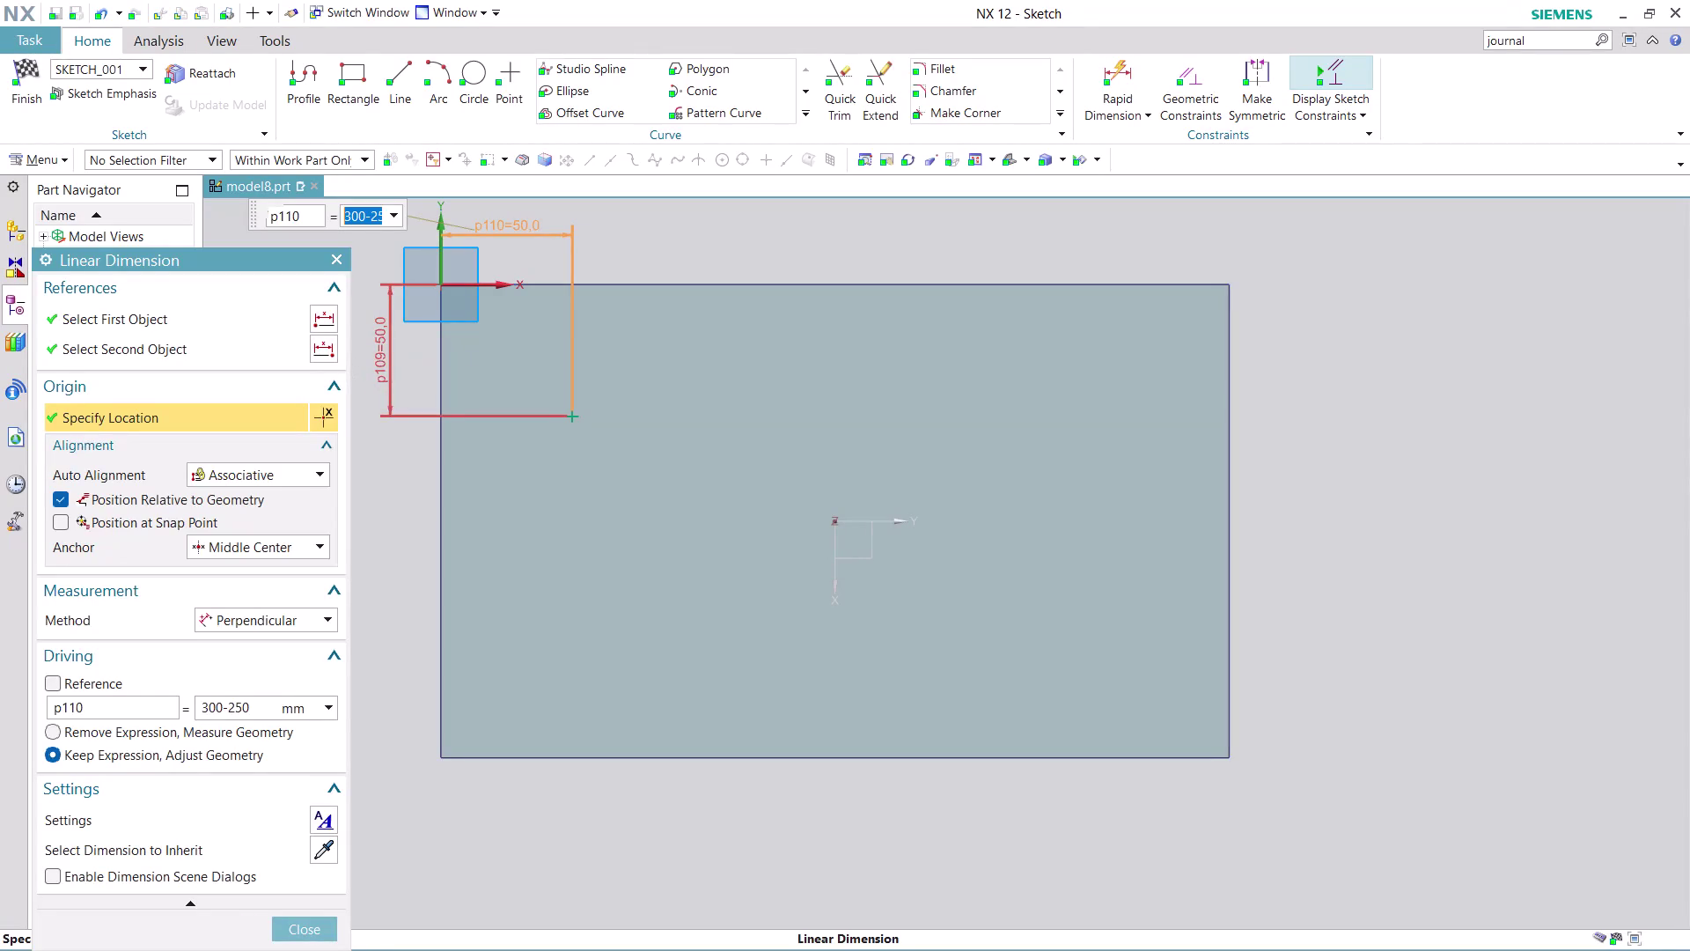
Set the hole point's vertical position dimension to 30 mm.
double_click(378, 348)
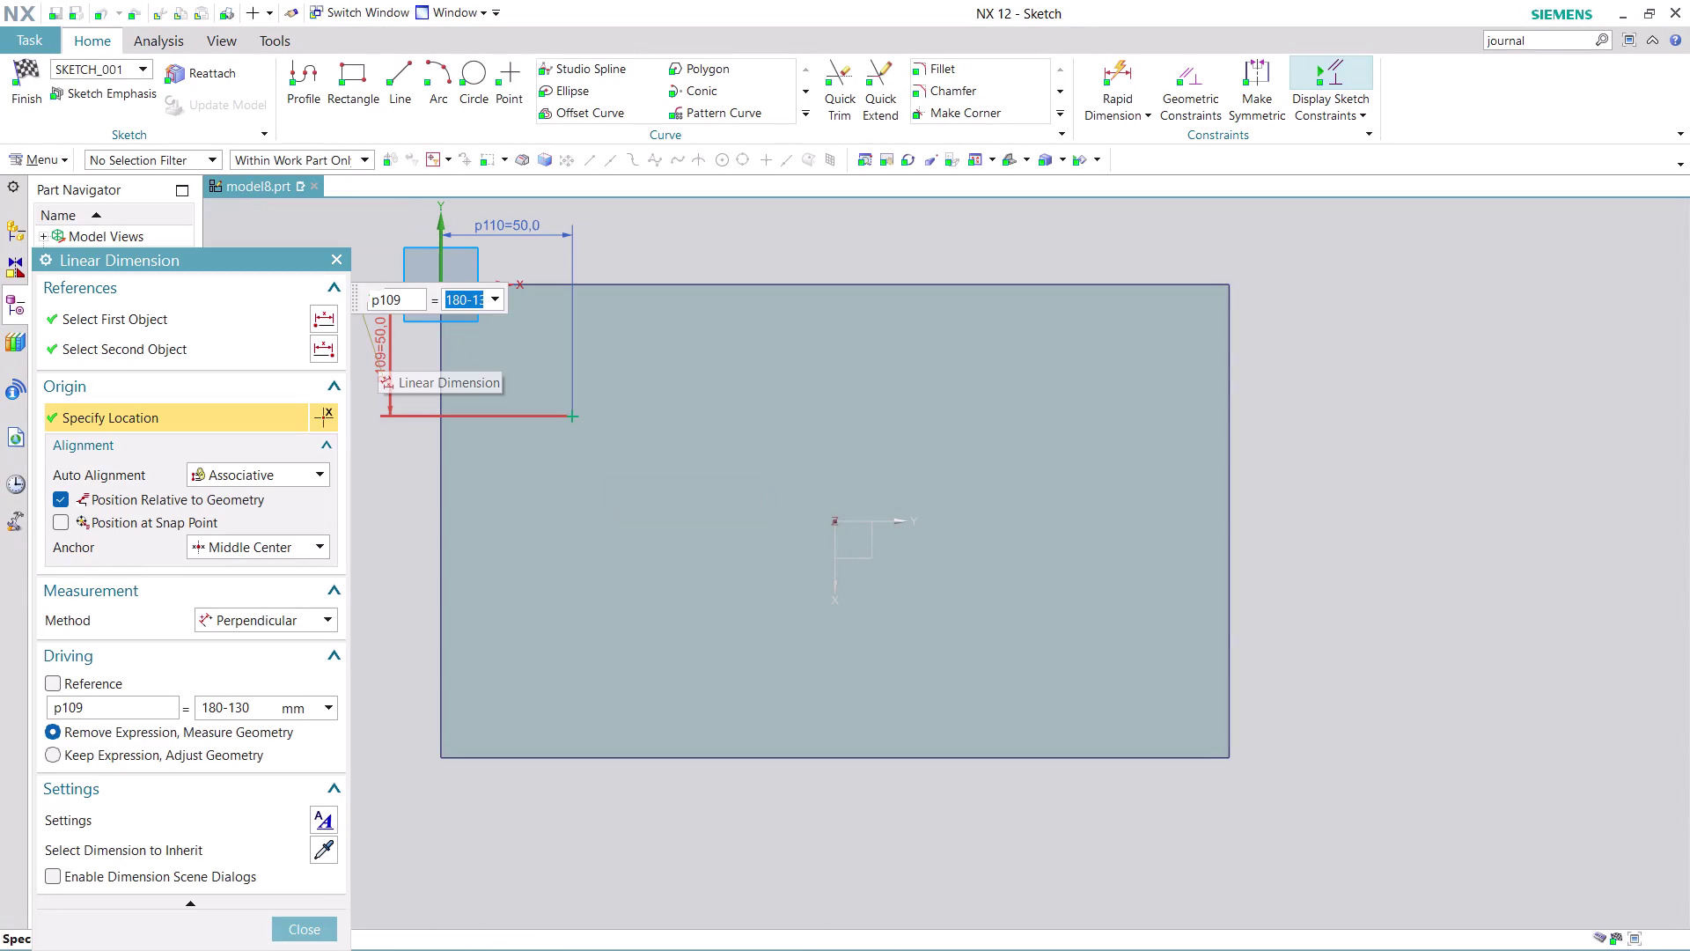
text(30)
key(Return)
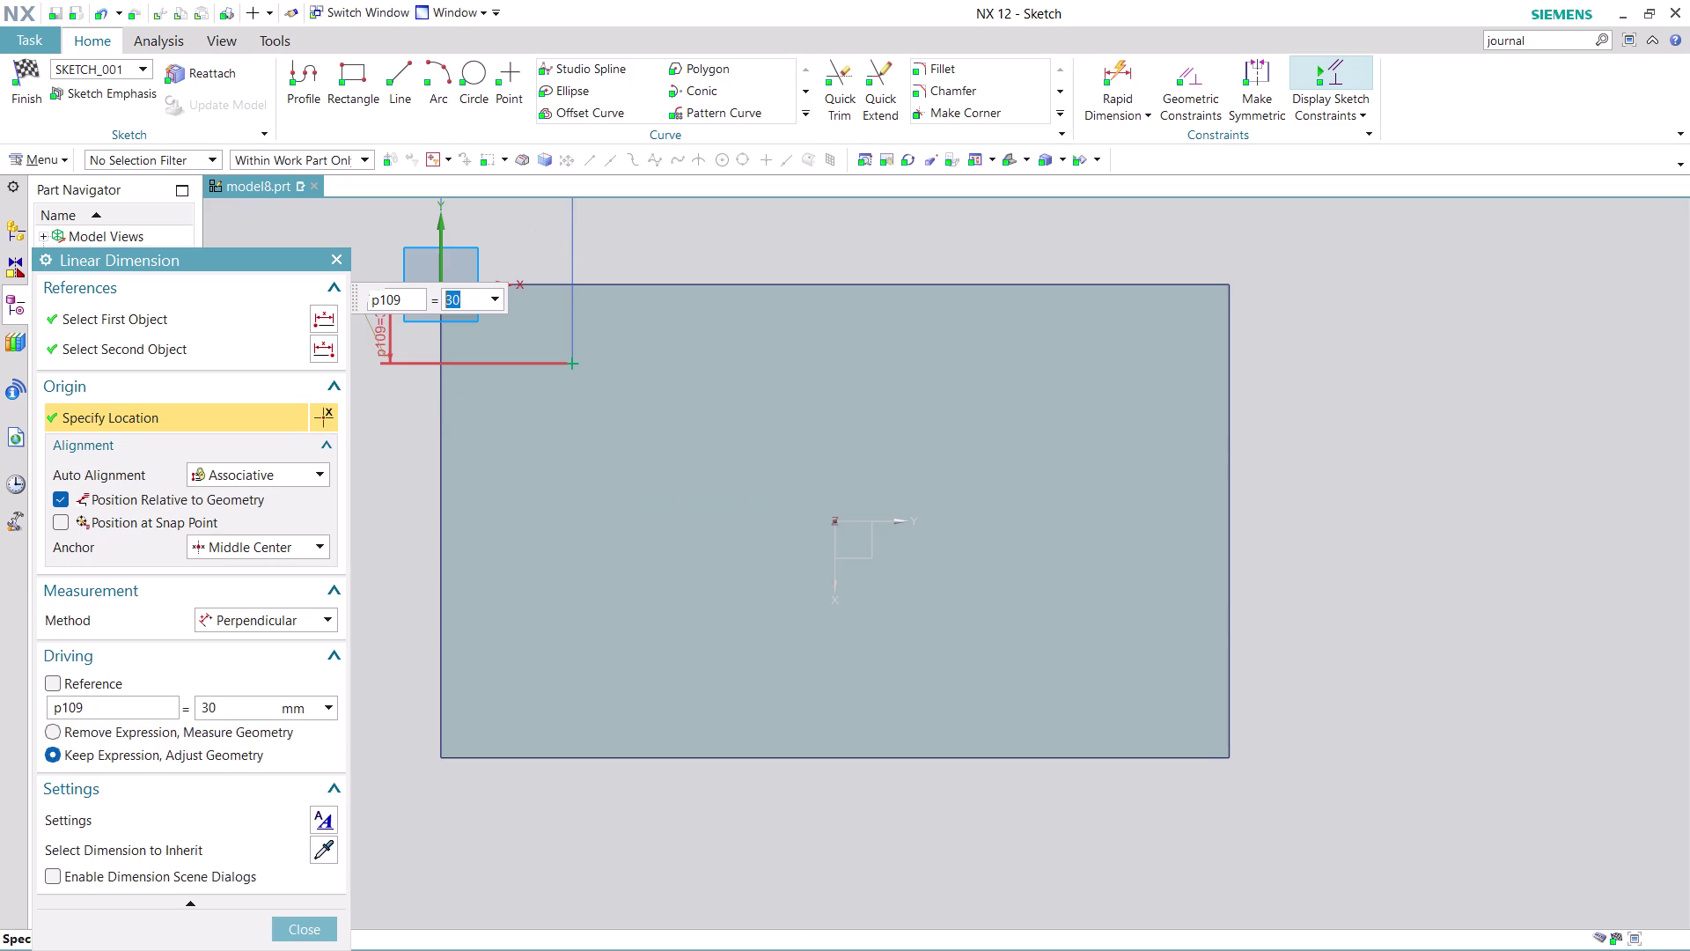
scroll(up, 3)
scroll(down, 3)
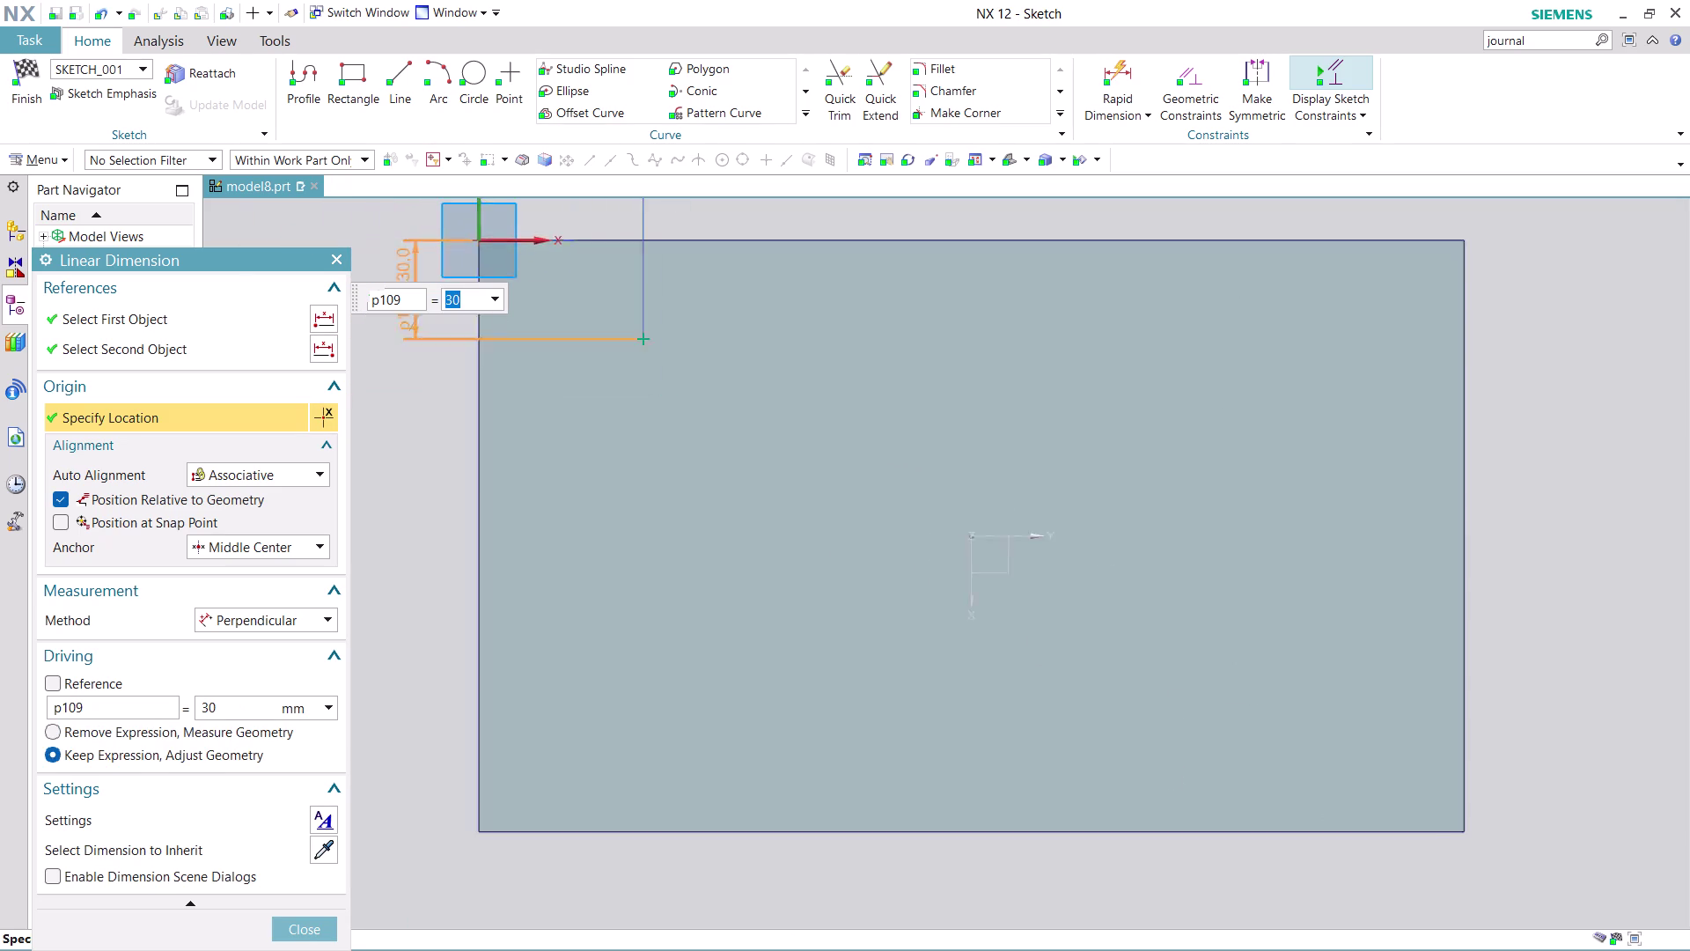
scroll(down, 3)
scroll(down, 3)
scroll(up, 3)
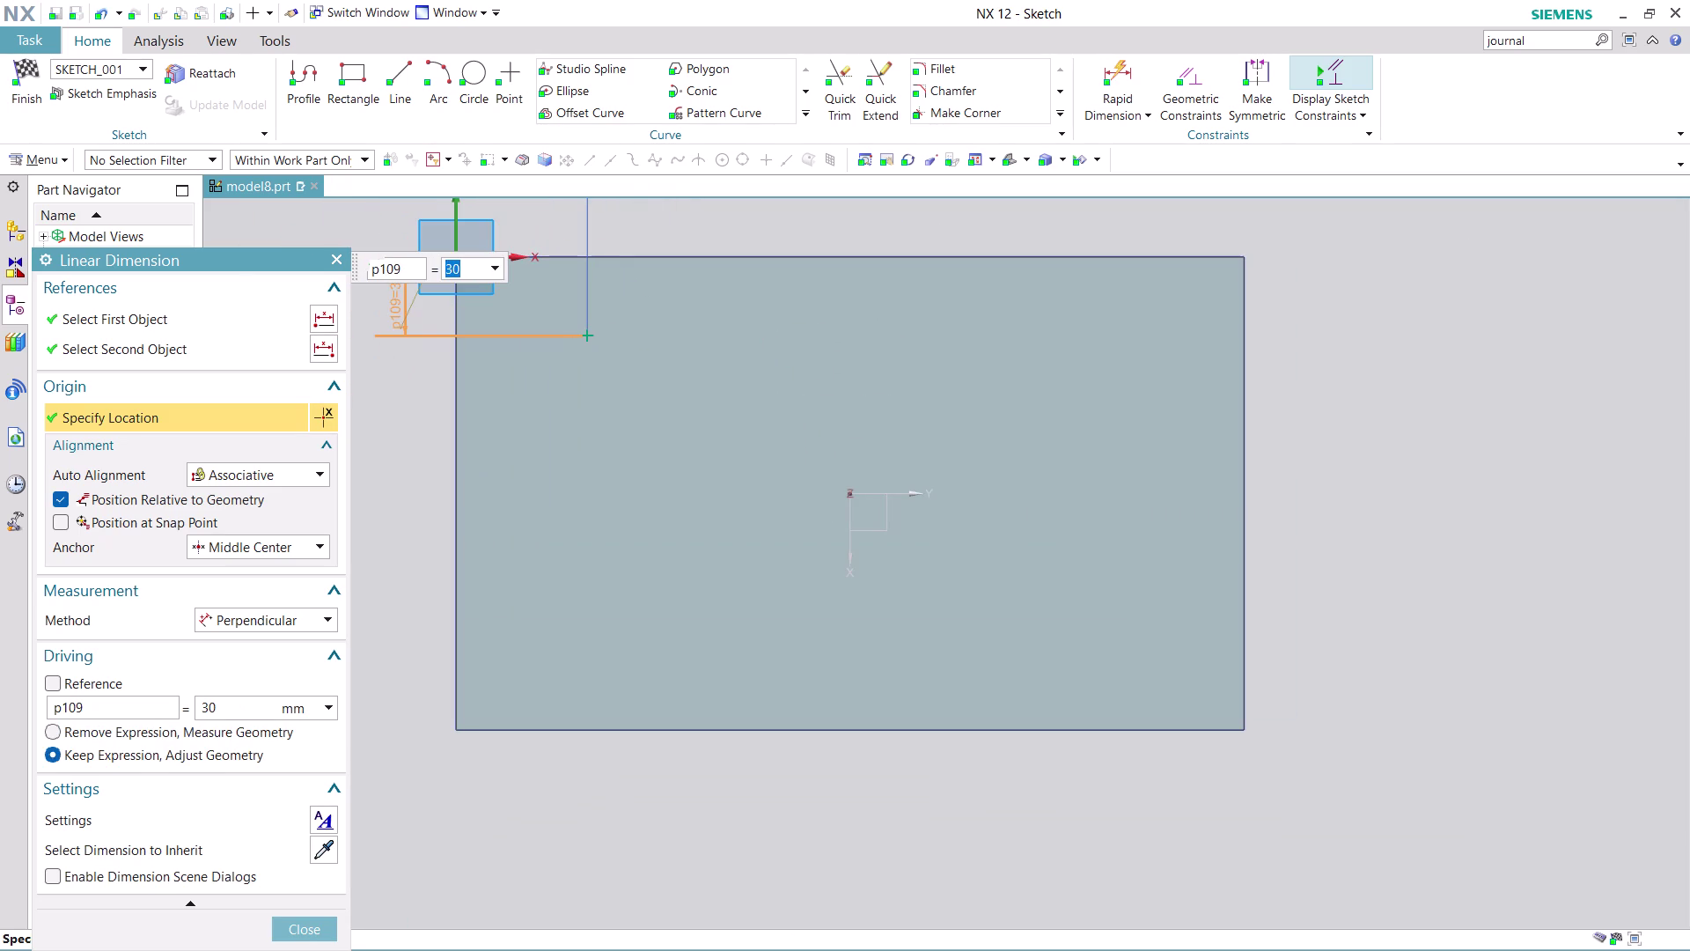
scroll(down, 3)
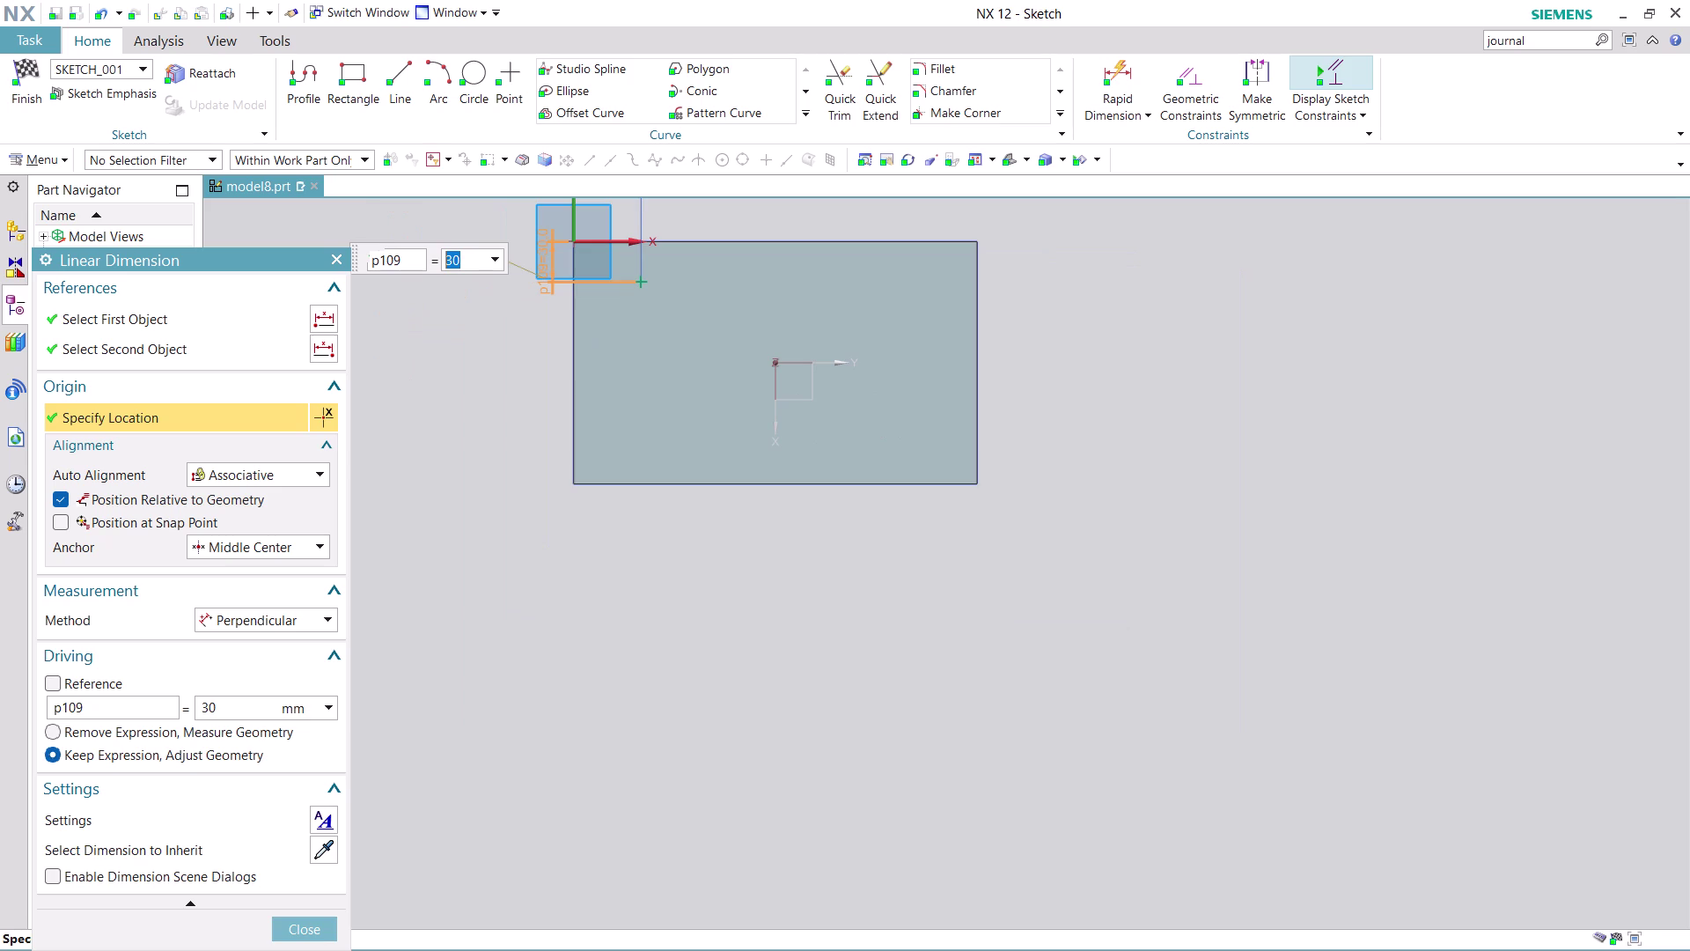
middle_drag(693, 230, 669, 396)
scroll(up, 3)
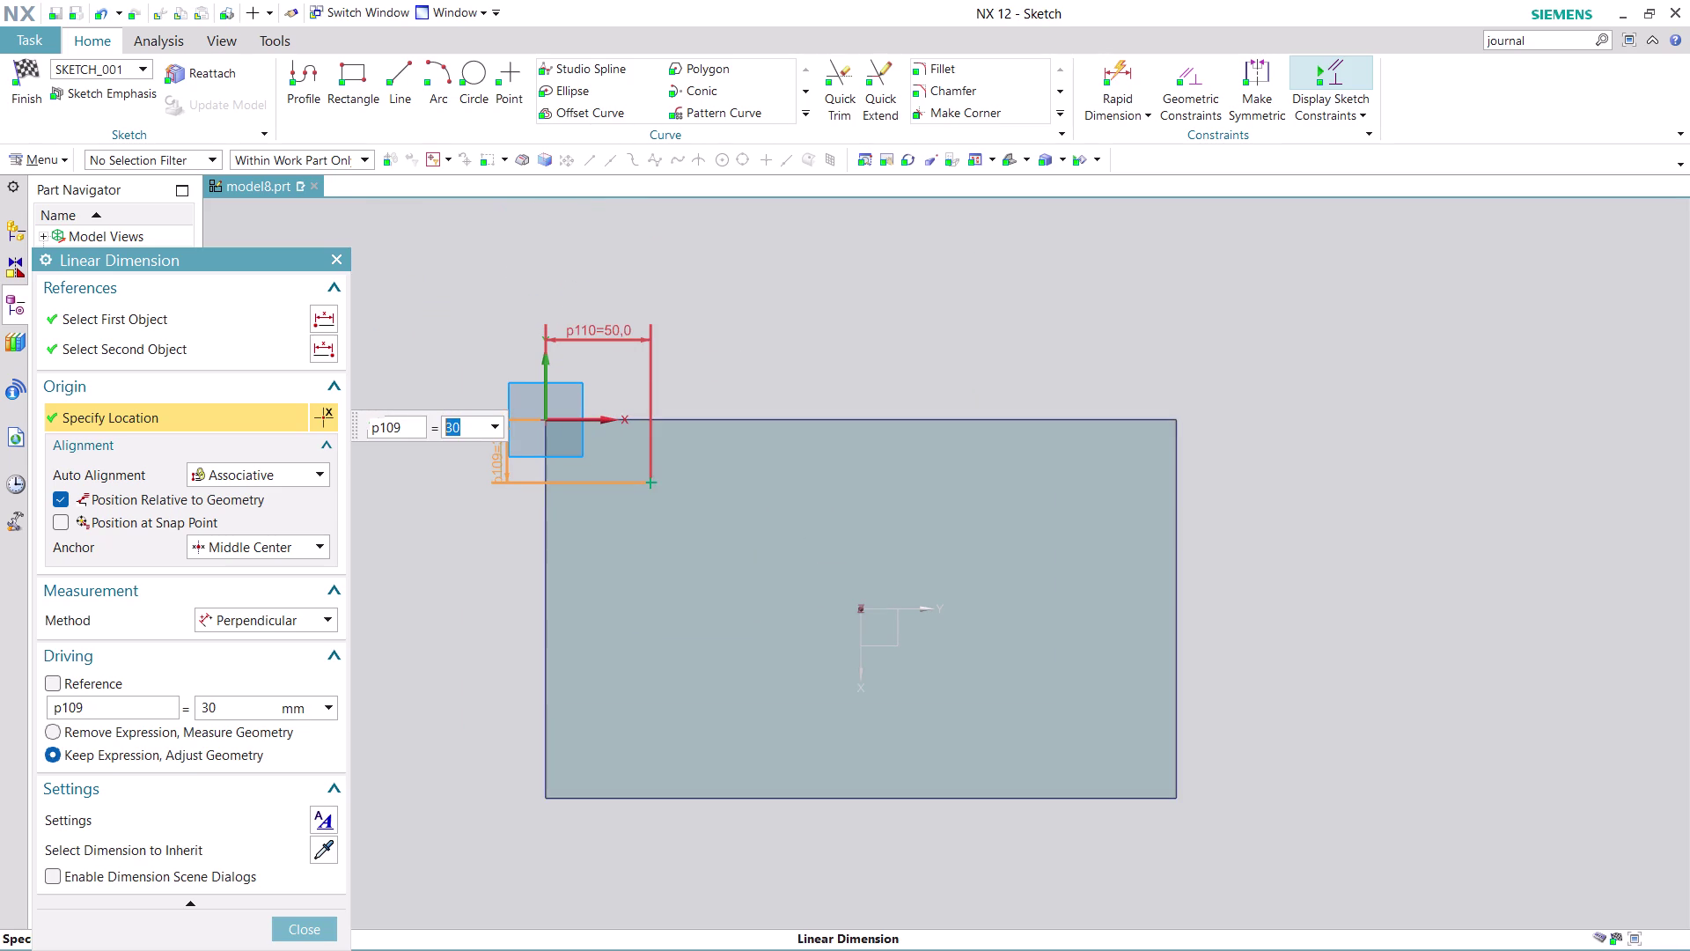
Set the horizontal position dimension to 30 mm and finish the sketch.
double_click(616, 329)
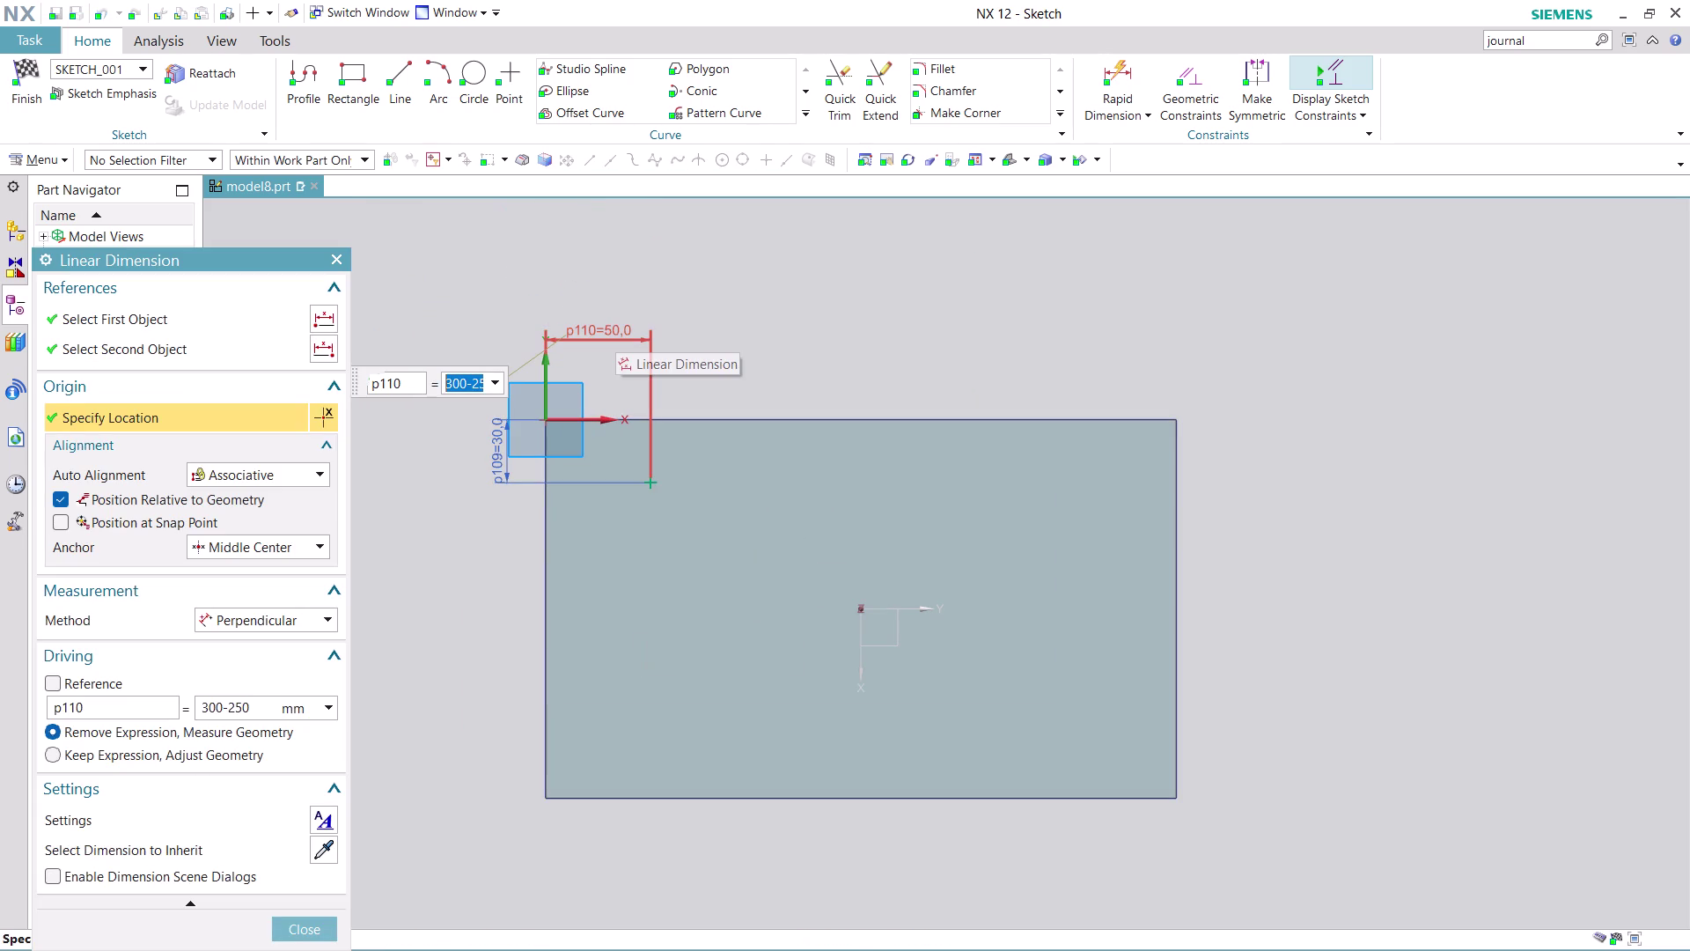
text(30)
key(Return)
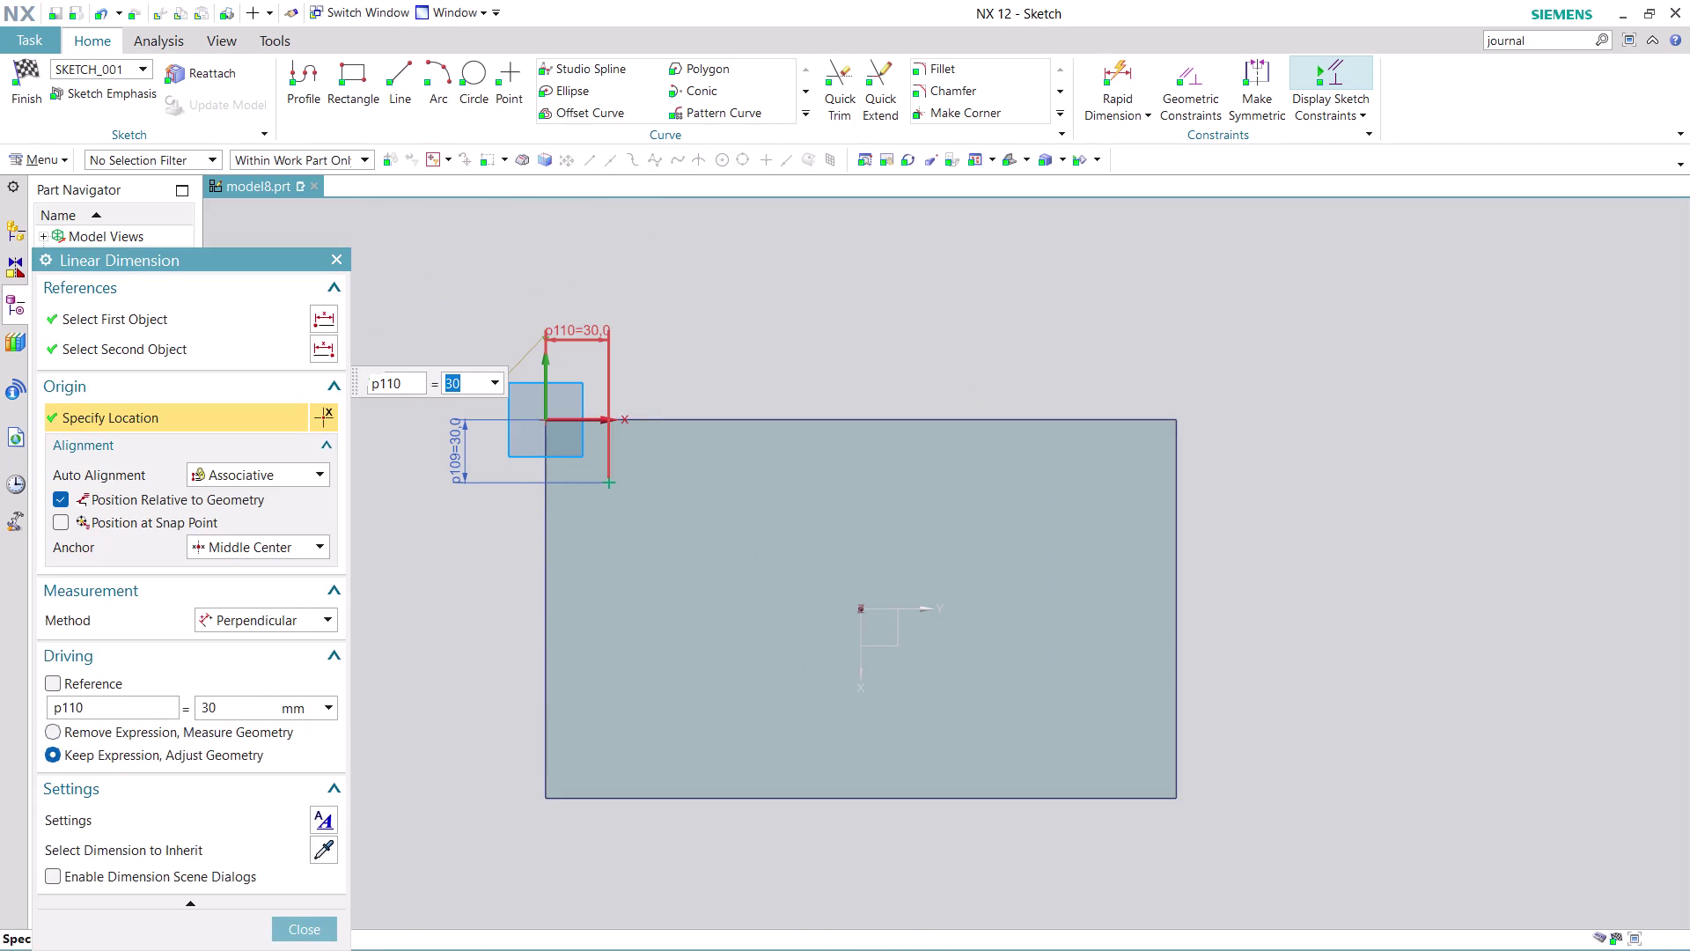
click(313, 924)
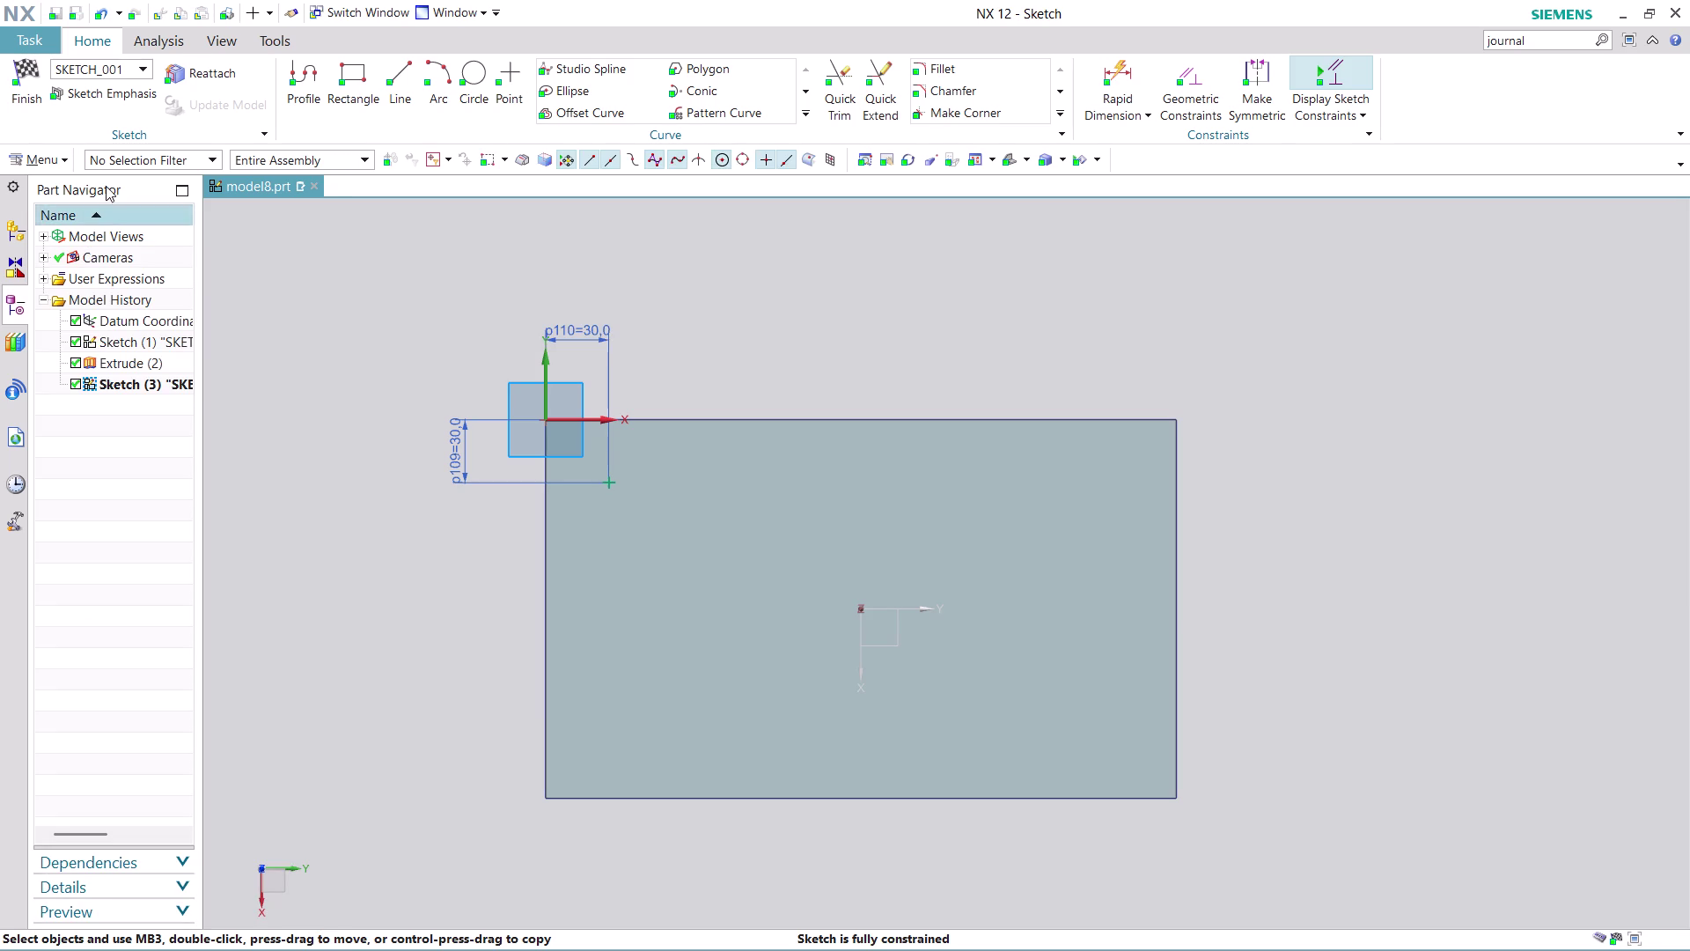
click(26, 96)
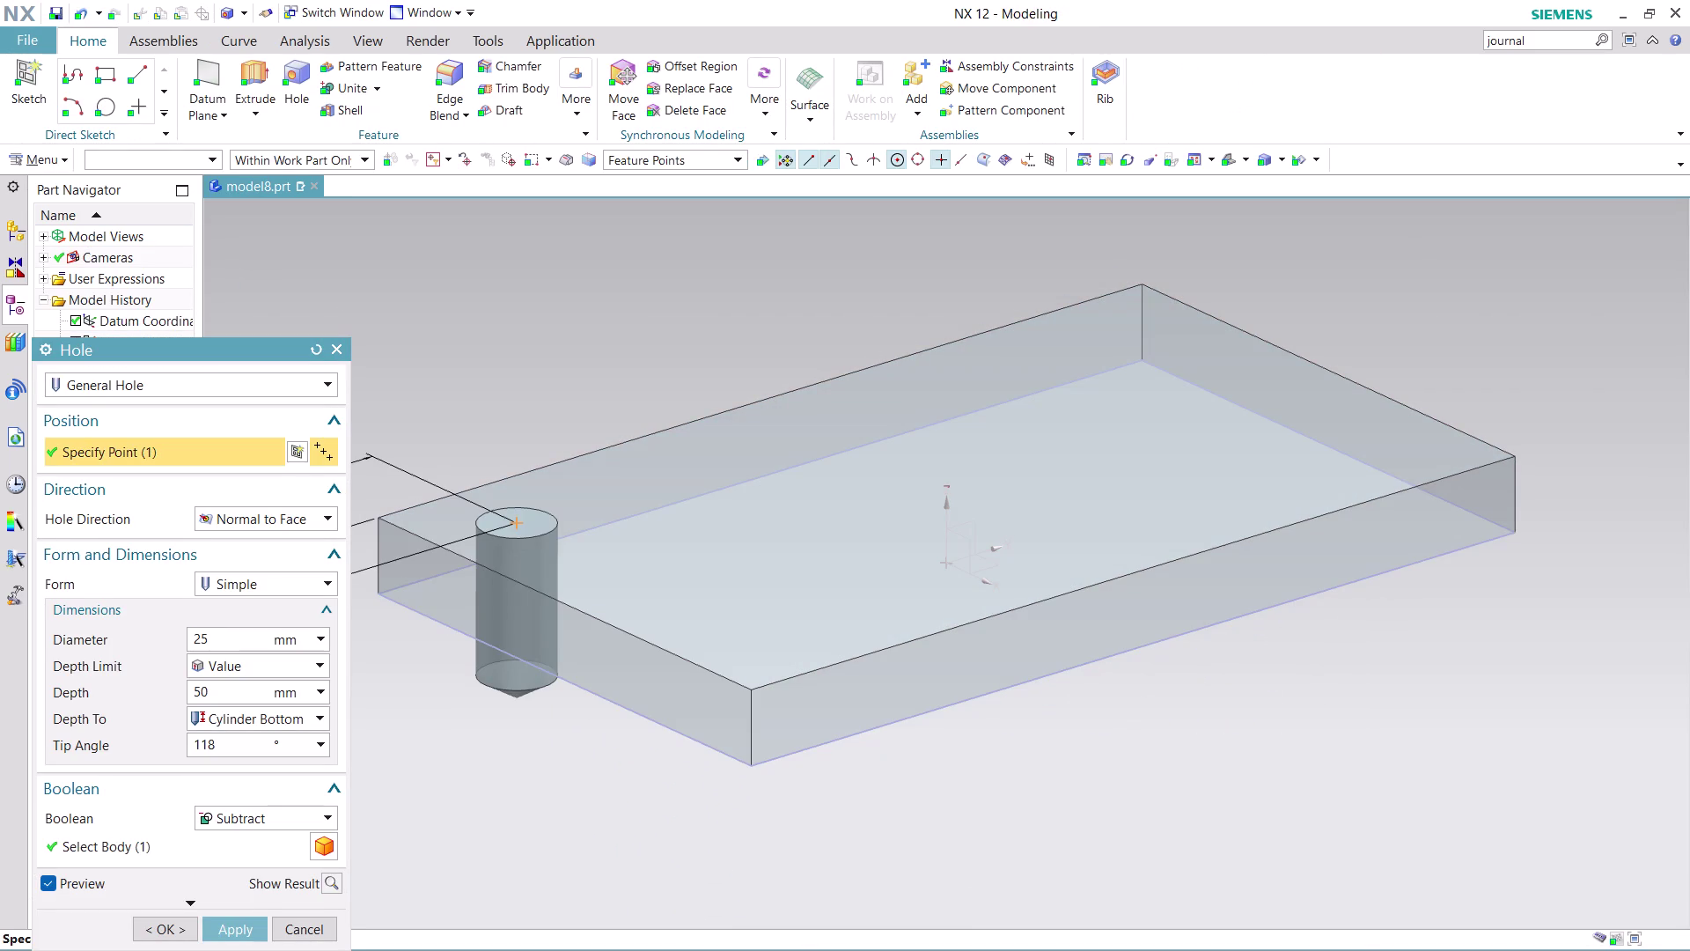
Orbit to the hole preview and switch the hole type to Screw Clearance.
middle_drag(528, 781, 562, 751)
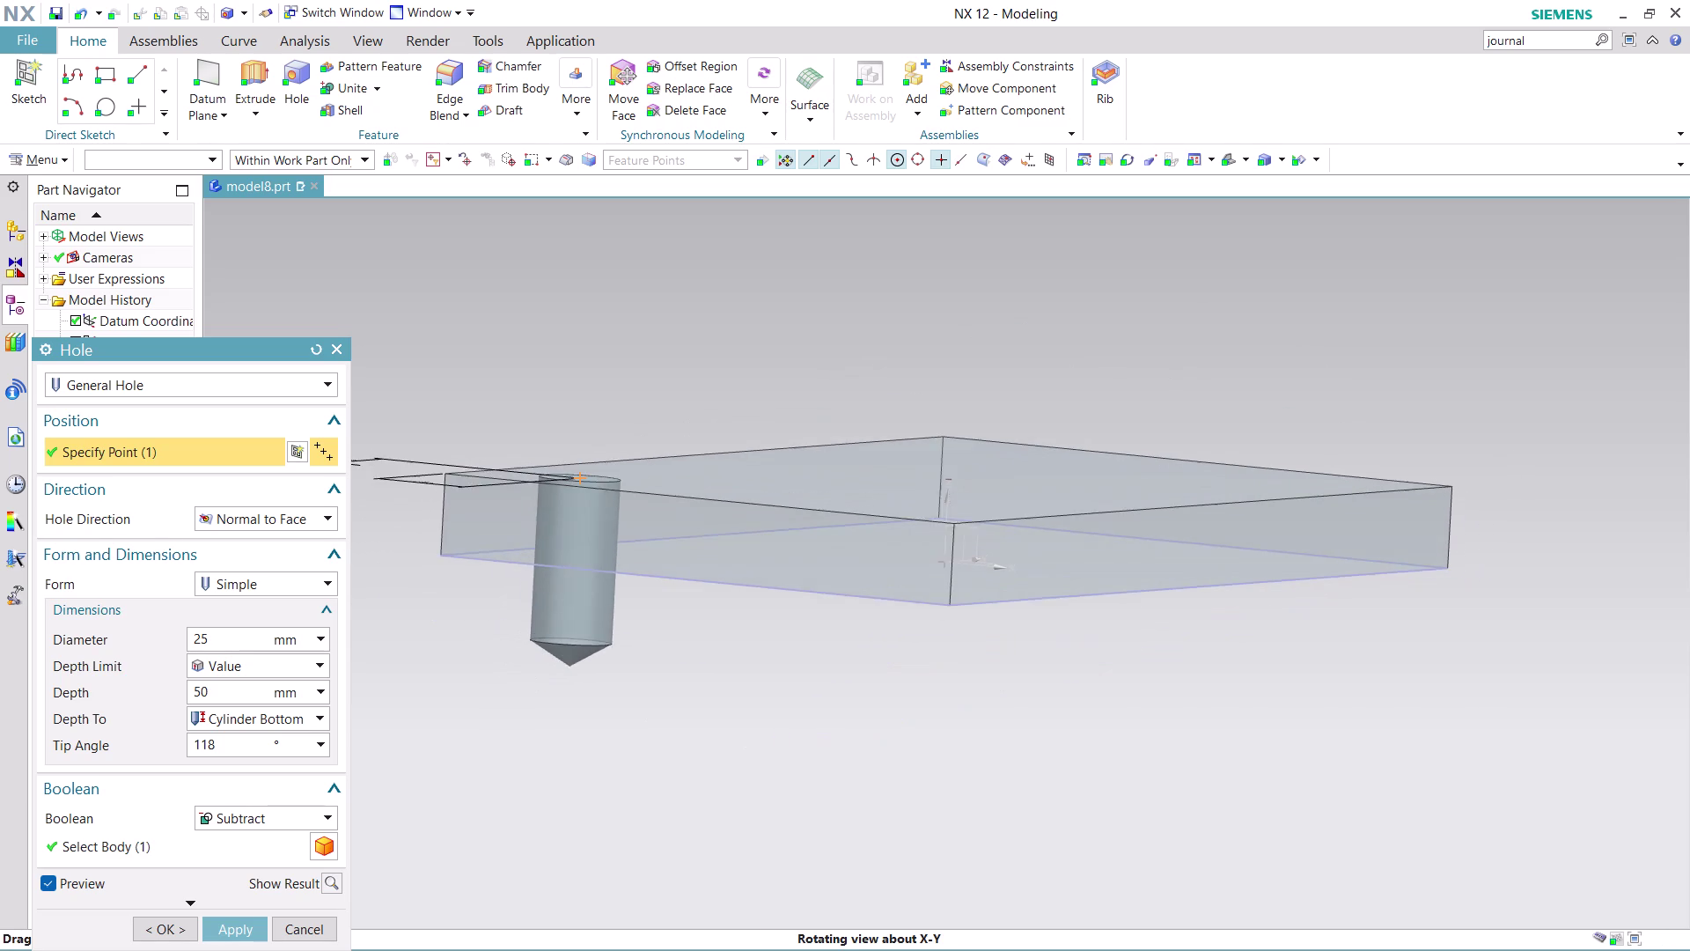
middle_drag(562, 752, 567, 758)
scroll(up, 3)
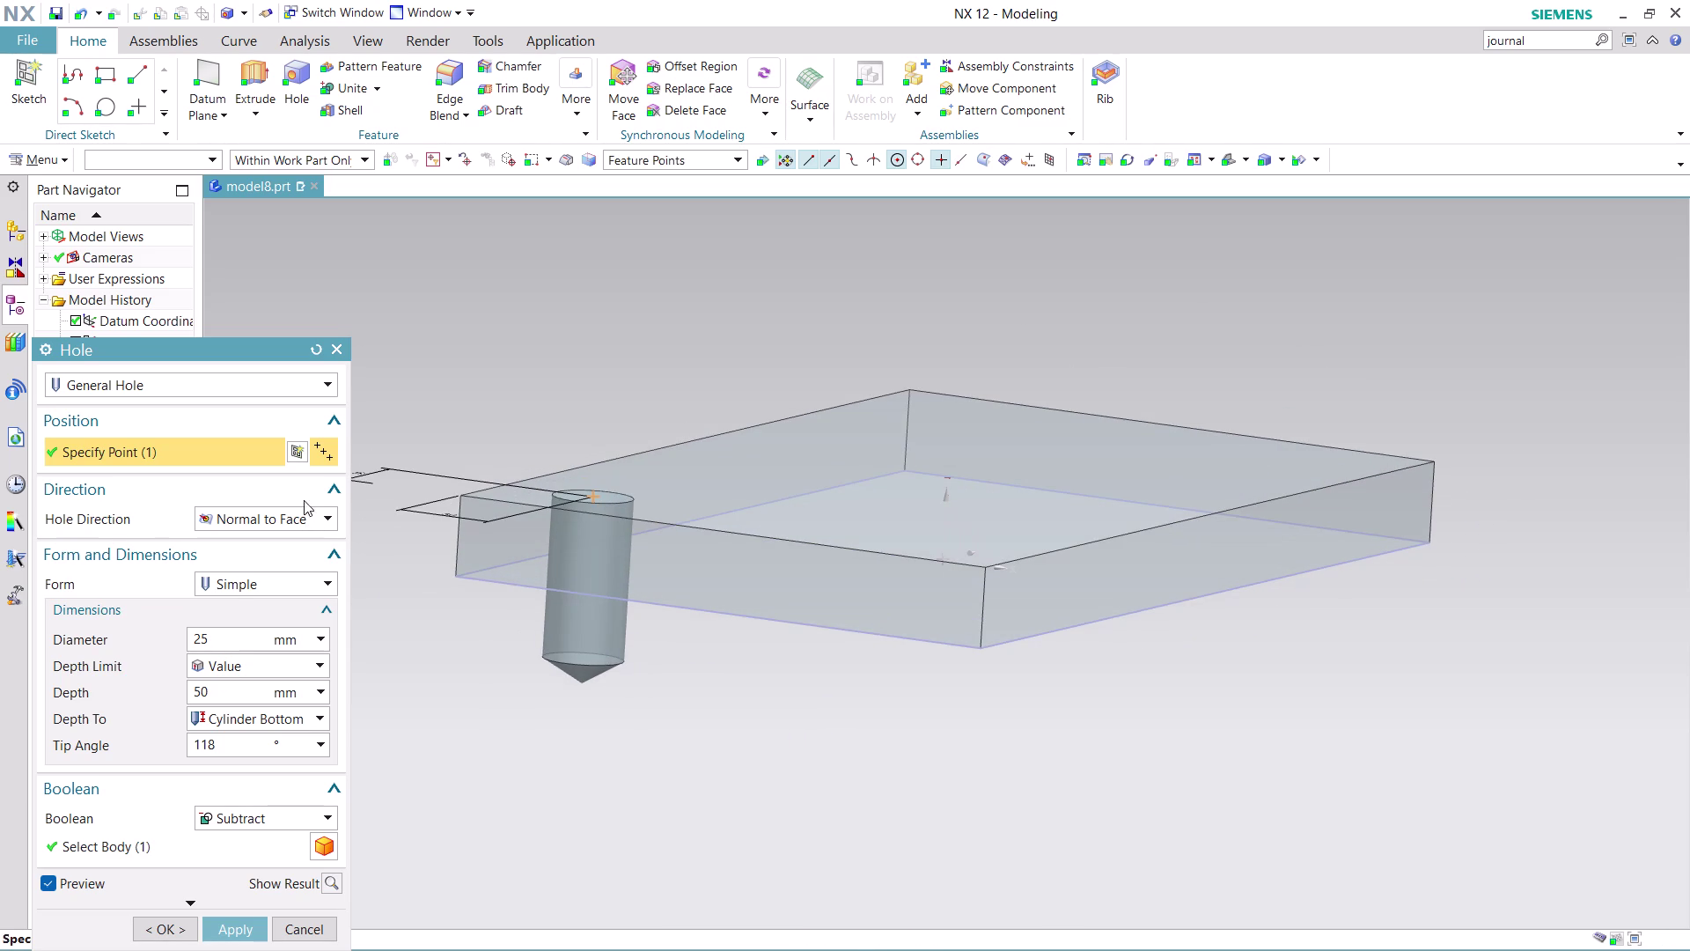
click(310, 374)
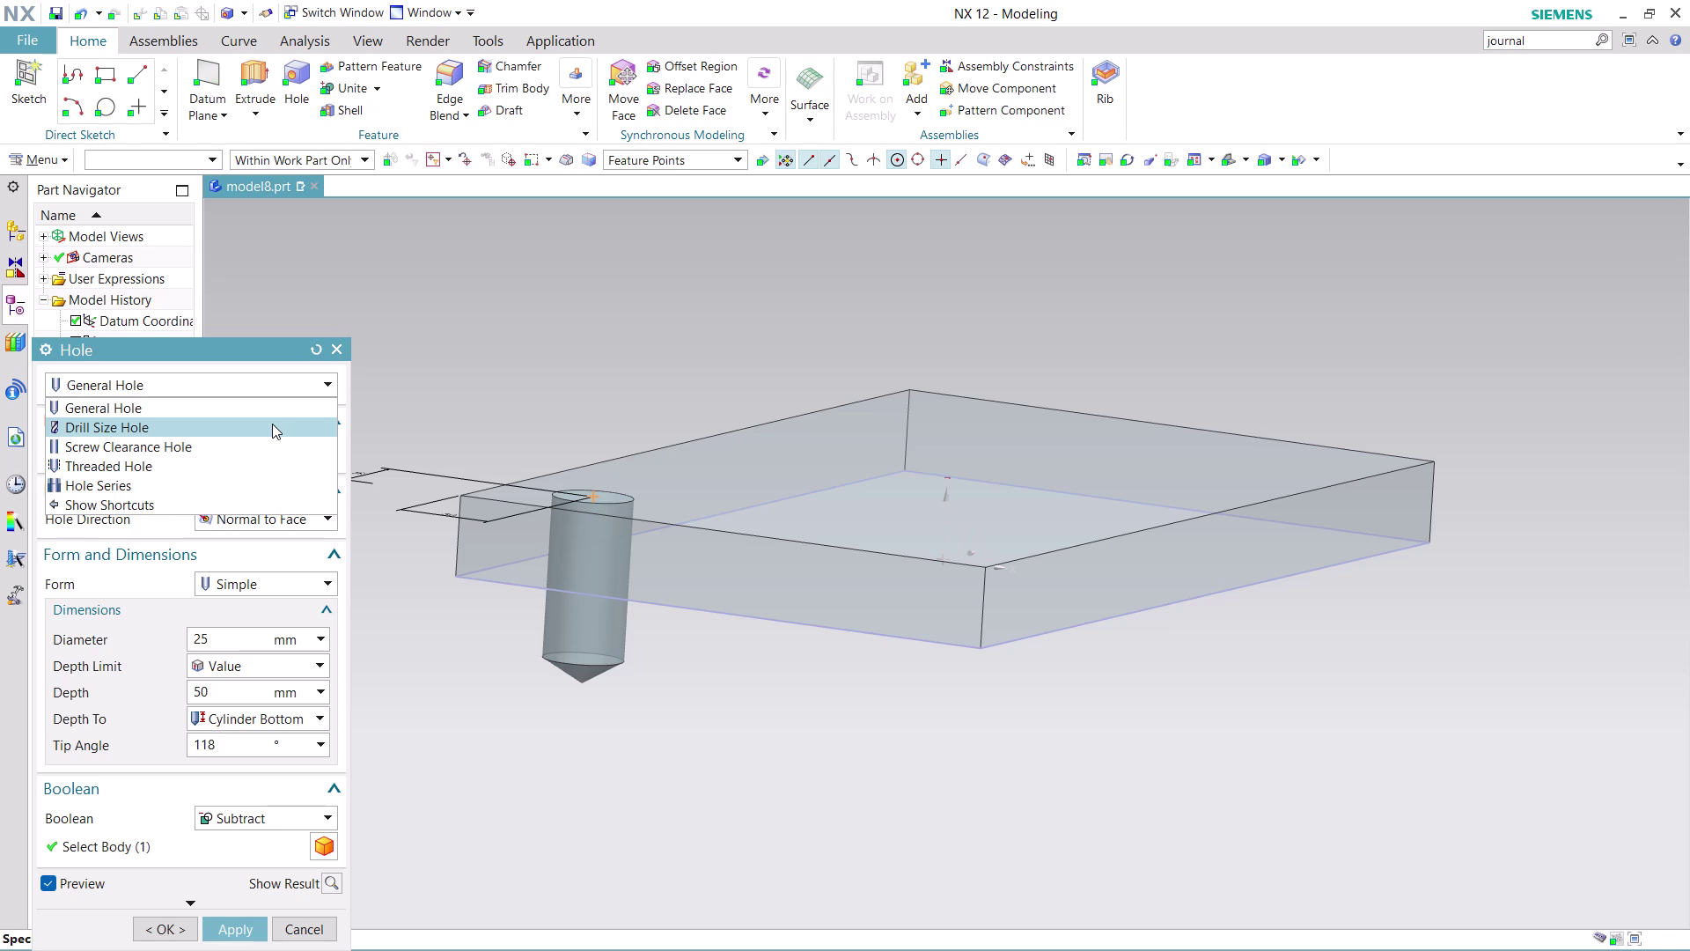
click(270, 406)
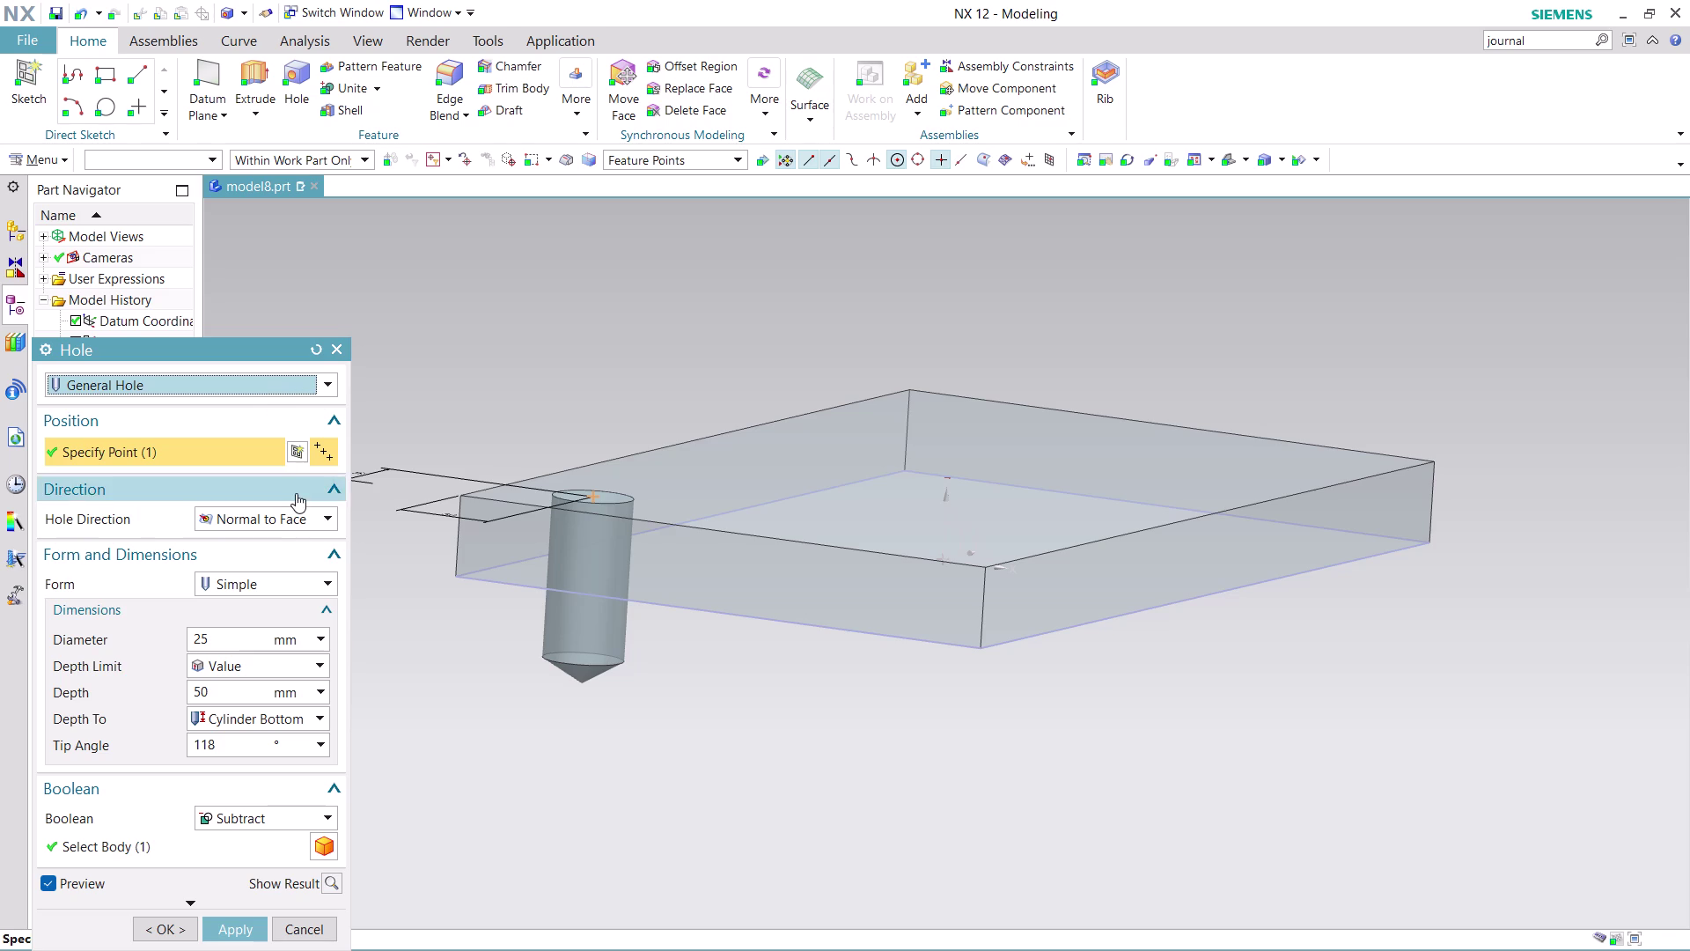
click(329, 382)
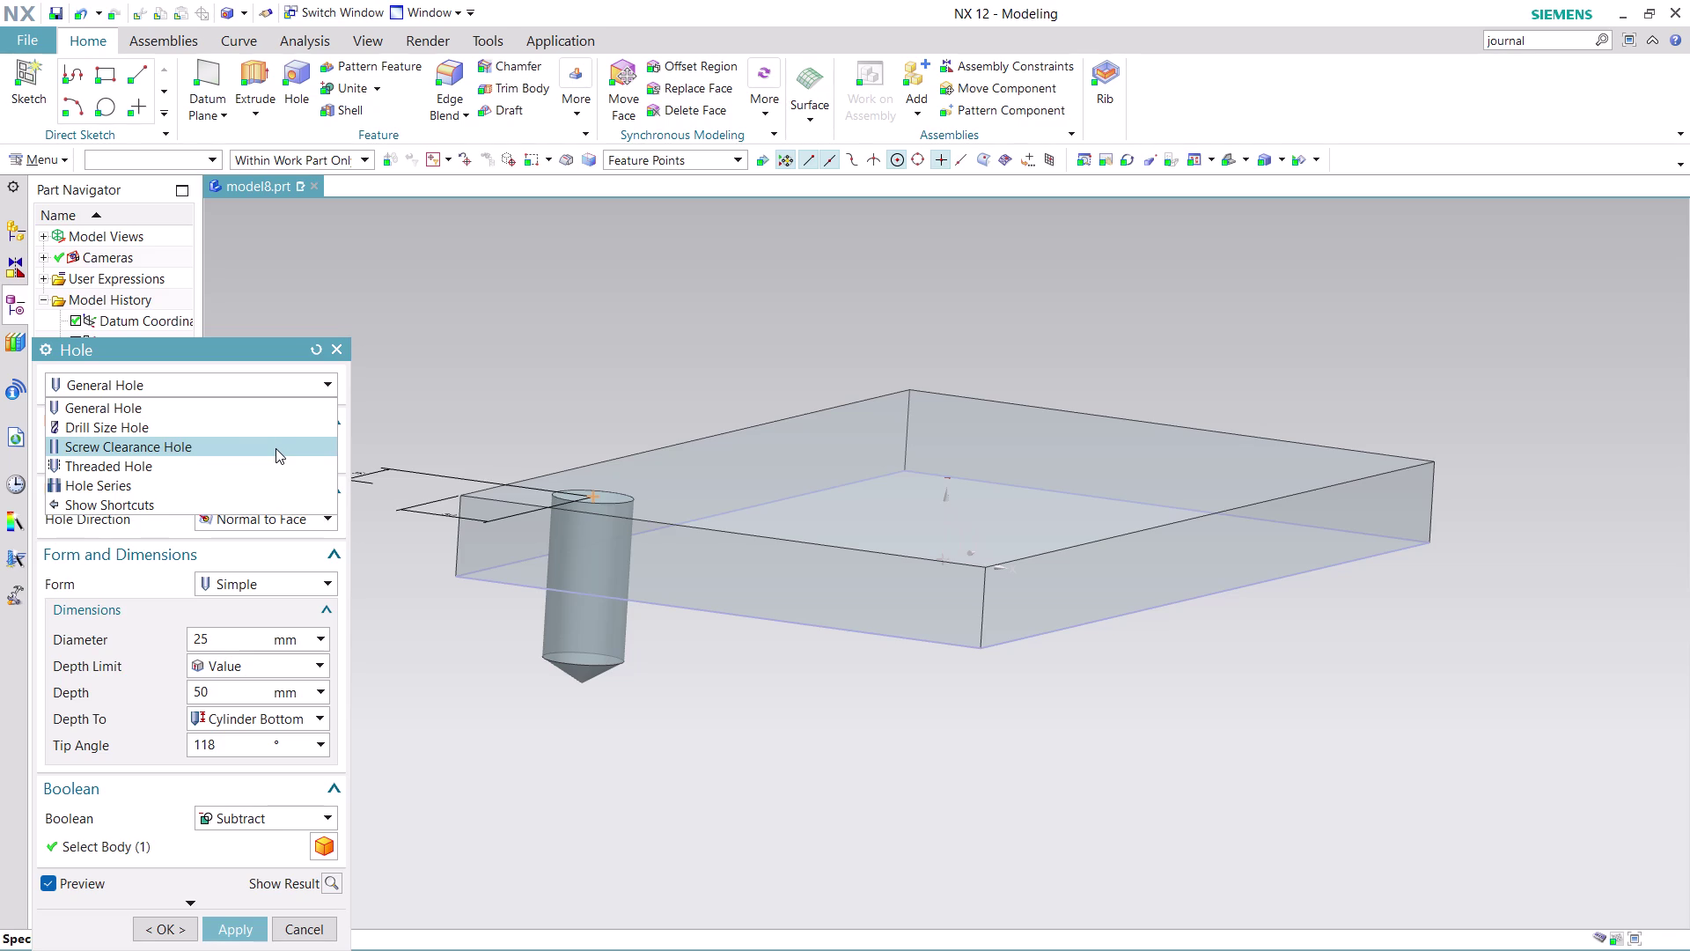
click(275, 448)
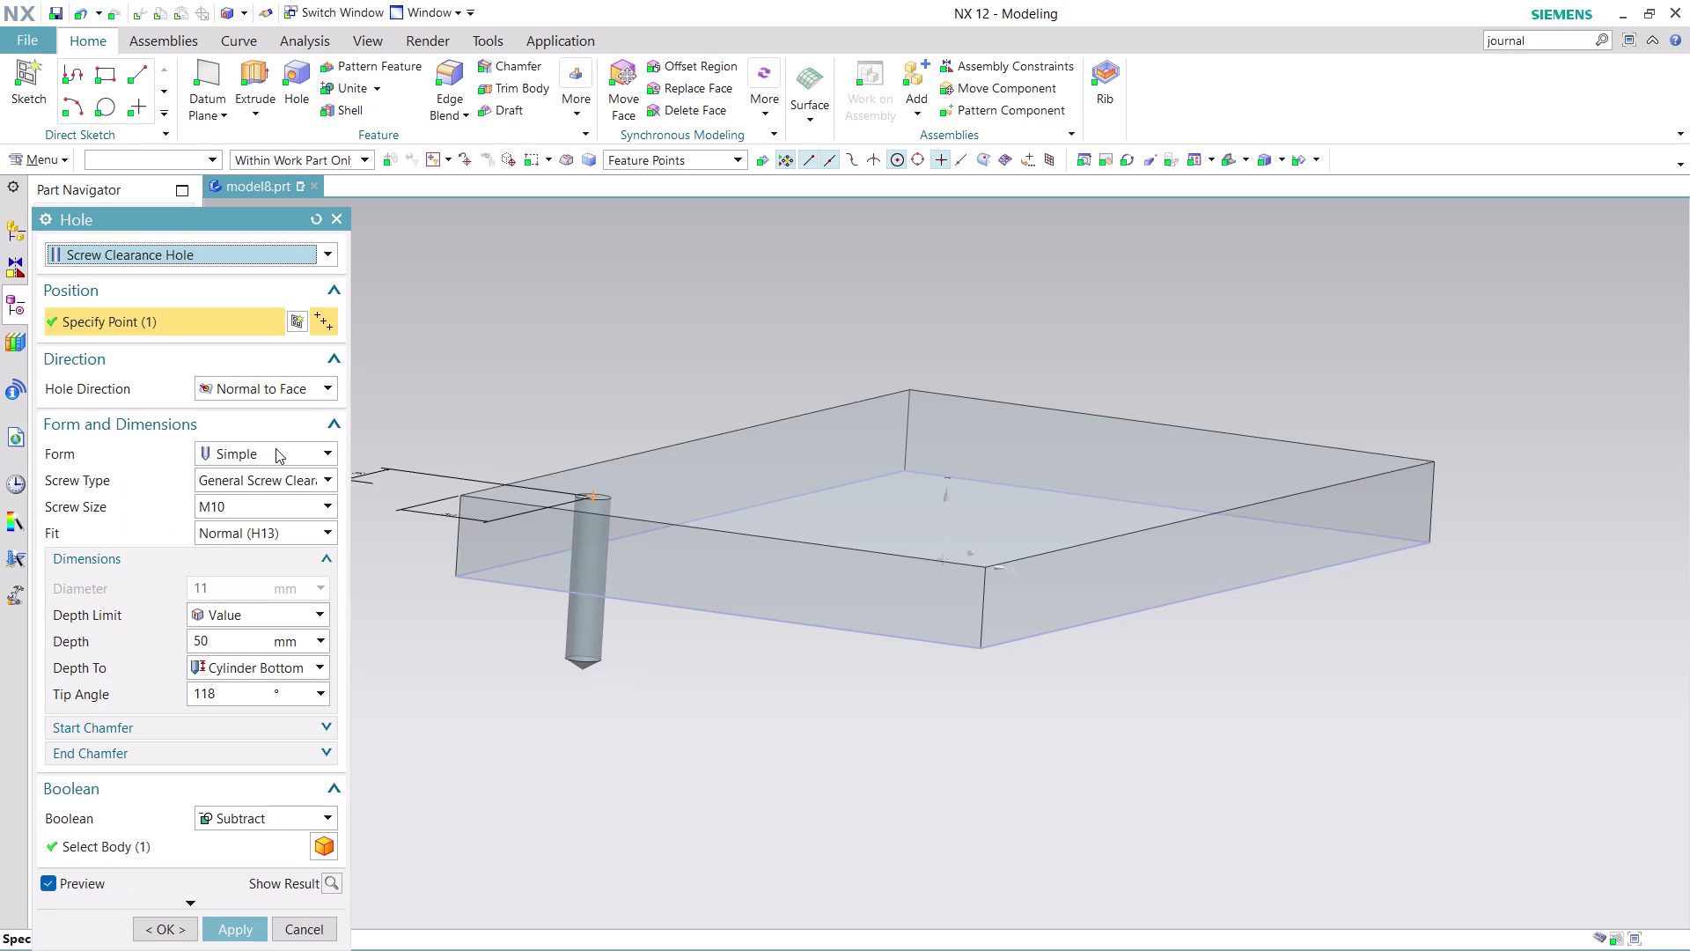
Try the Threaded Hole type (M10) and view the preview from above.
click(324, 252)
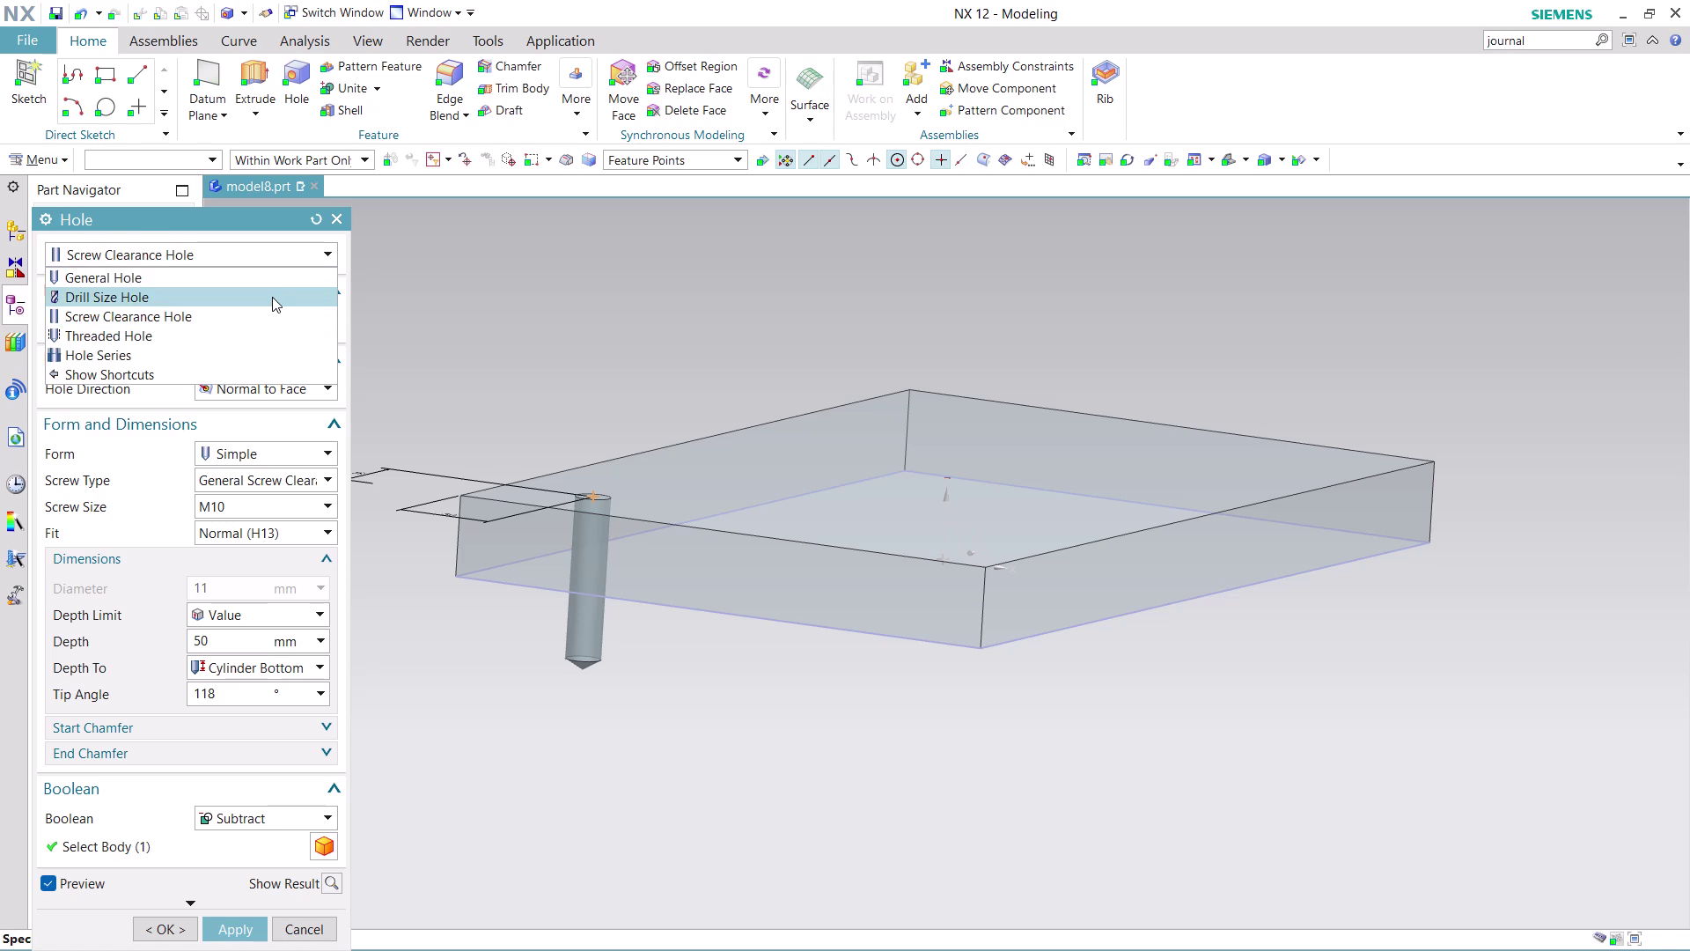
click(263, 317)
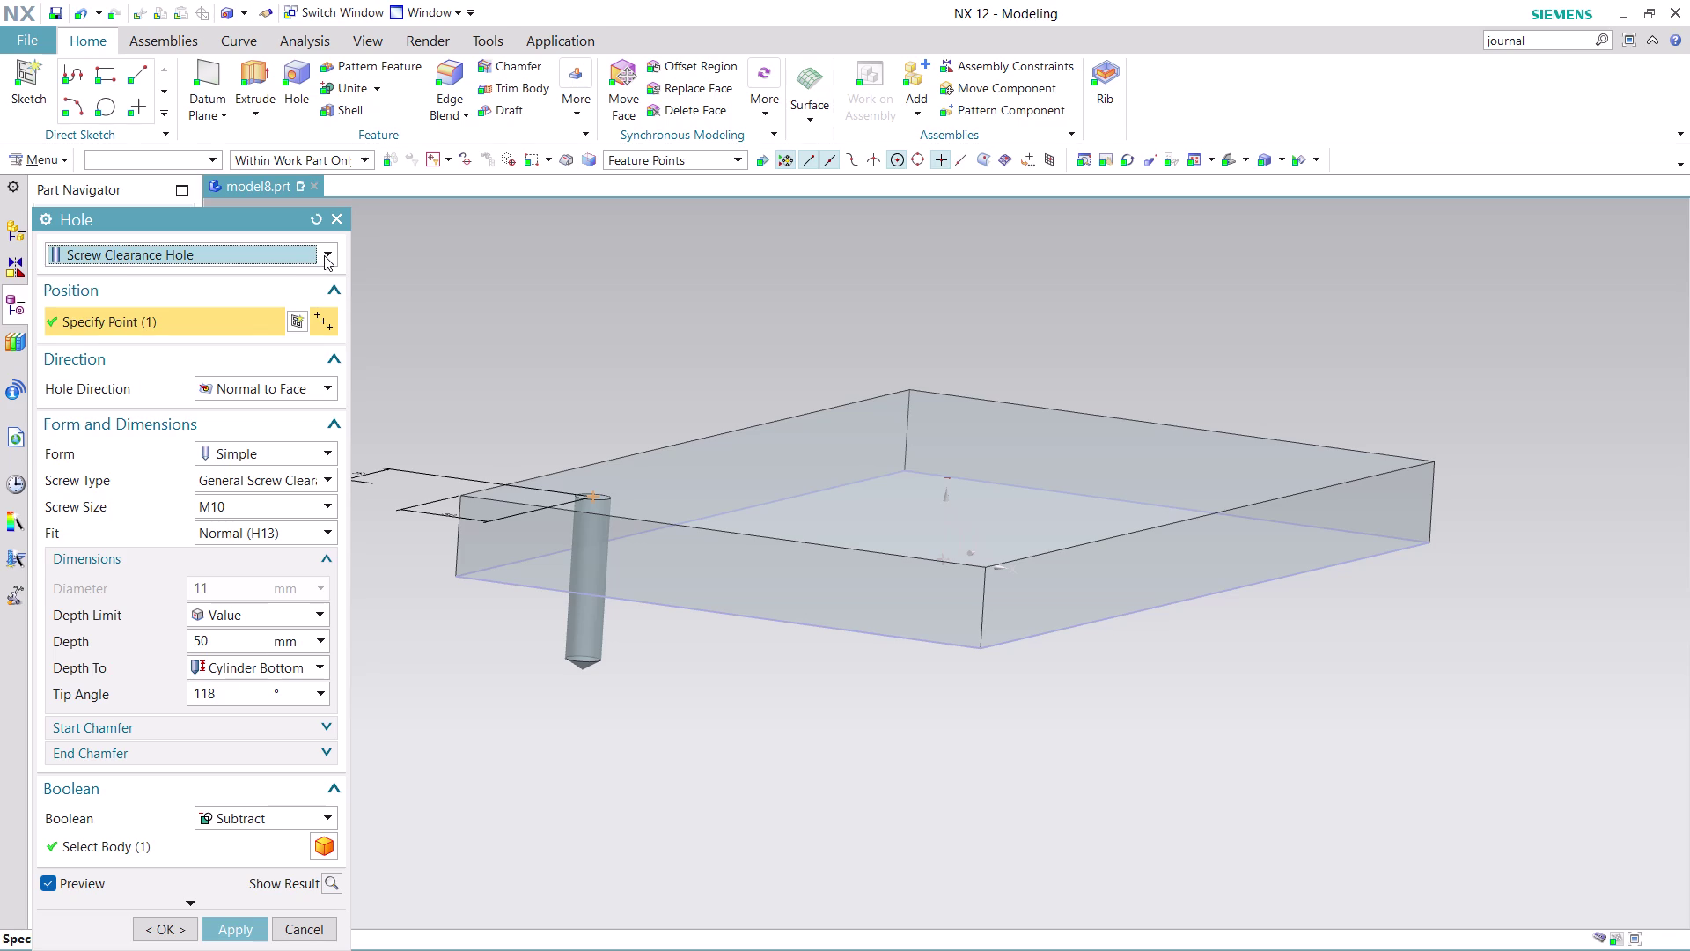
click(324, 255)
click(242, 337)
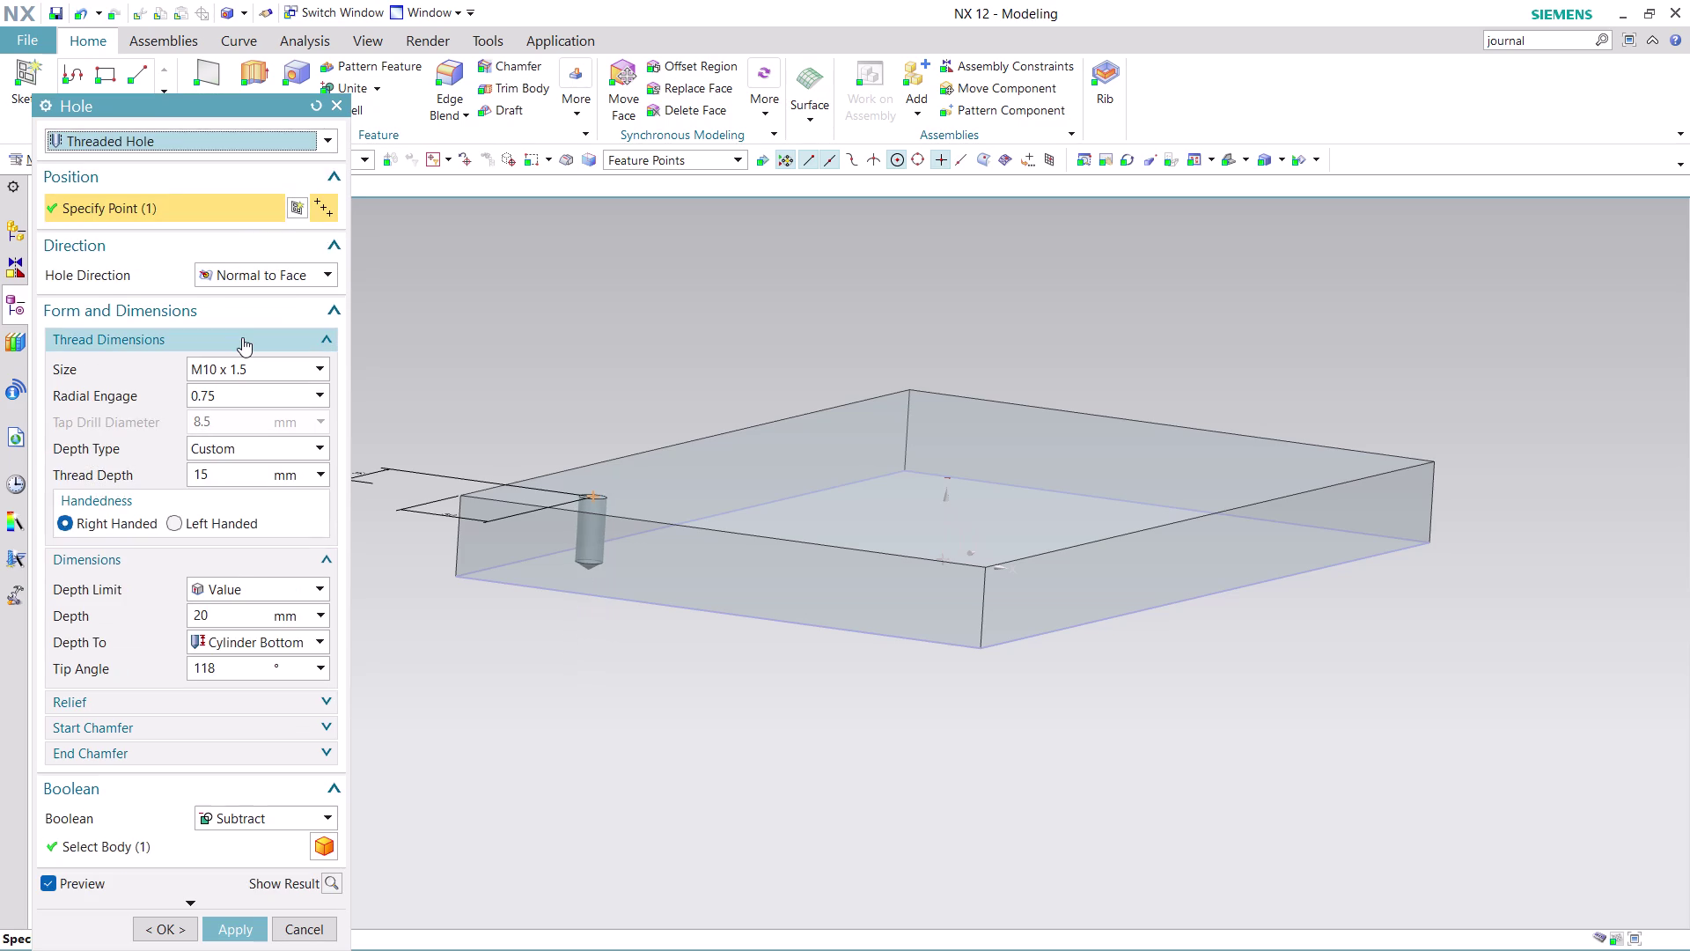
middle_drag(554, 676, 572, 710)
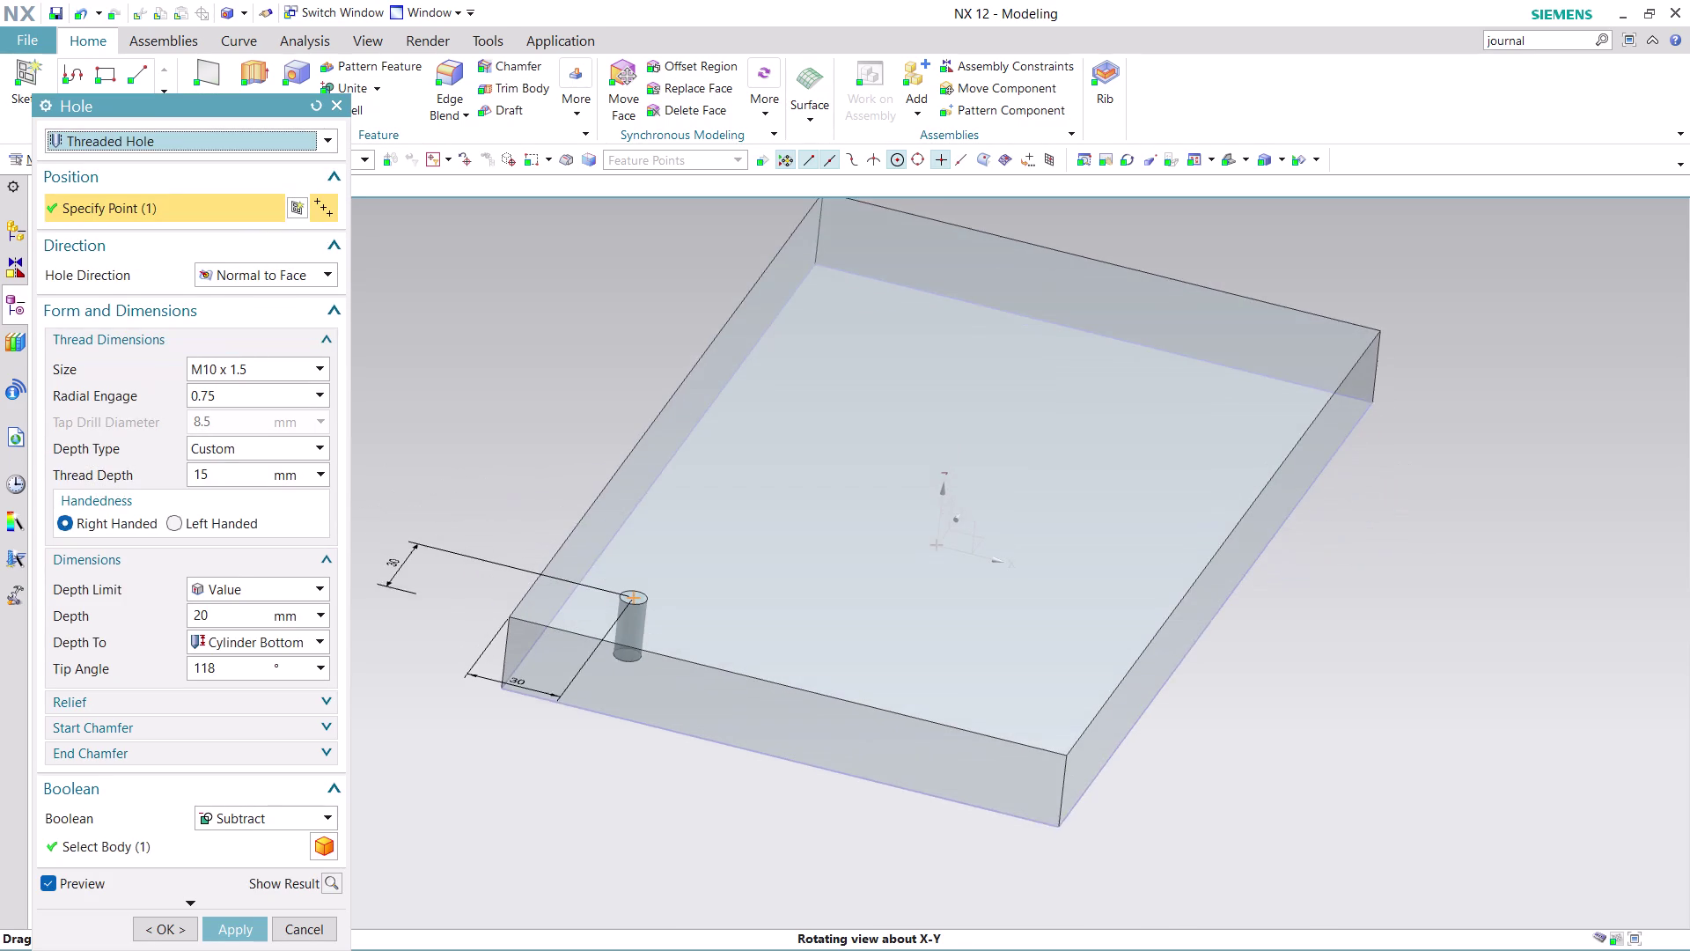
middle_drag(572, 709, 573, 712)
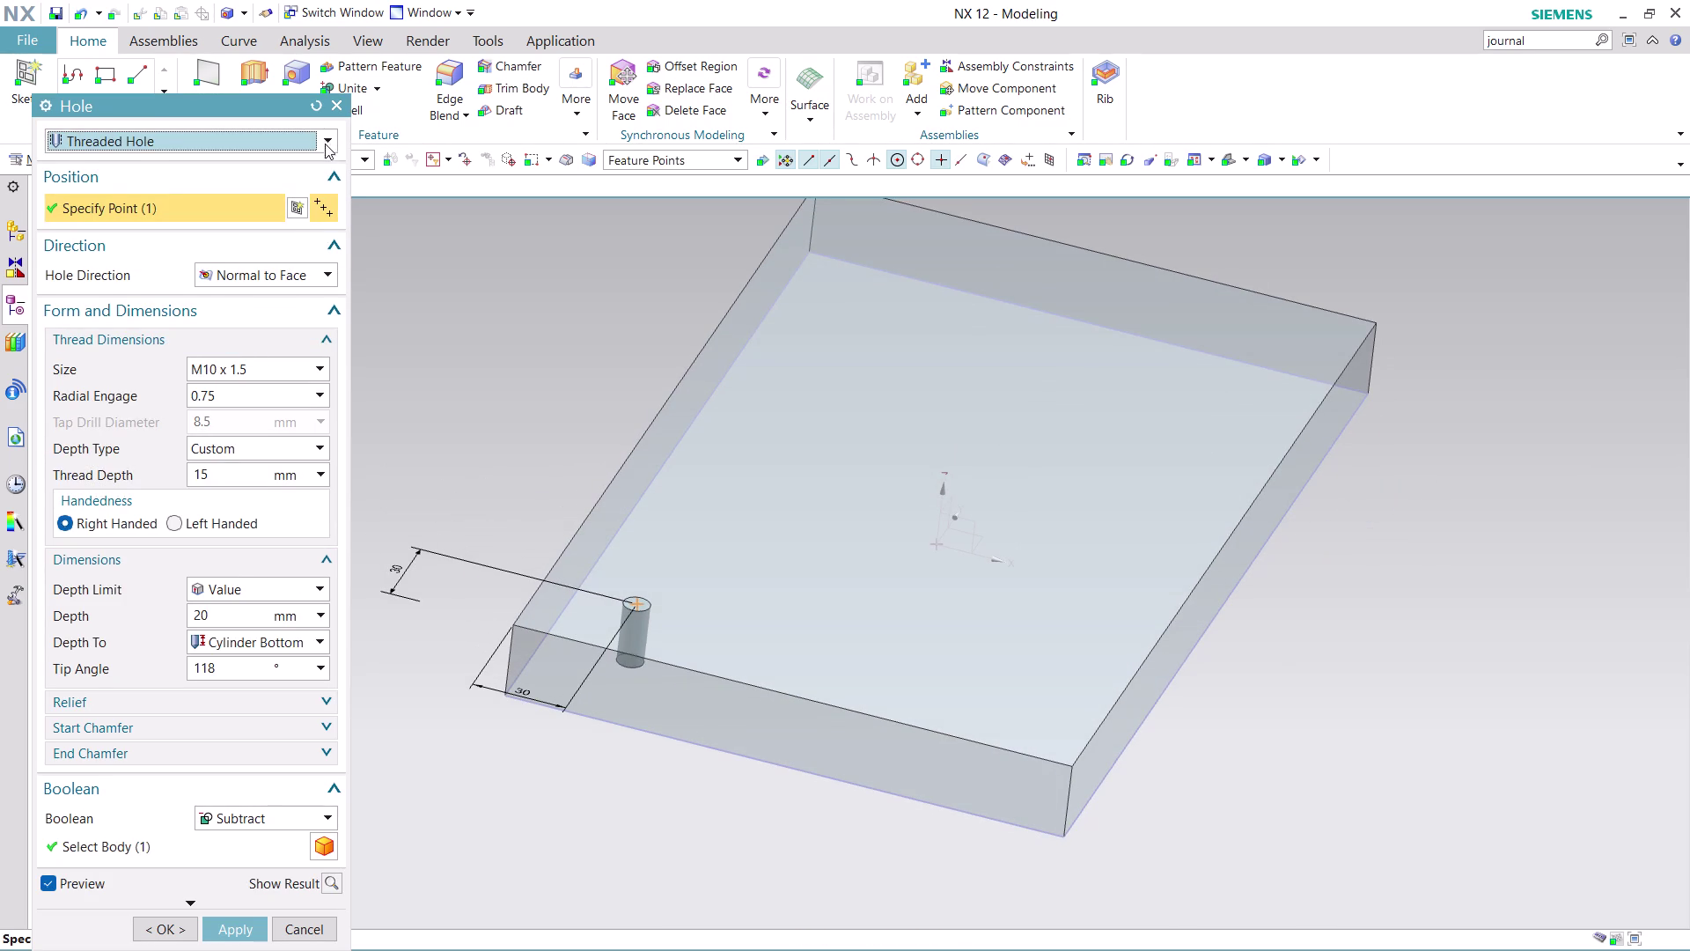
click(326, 139)
Switch back to General Hole, keeping depth measured to the cylinder bottom.
click(294, 159)
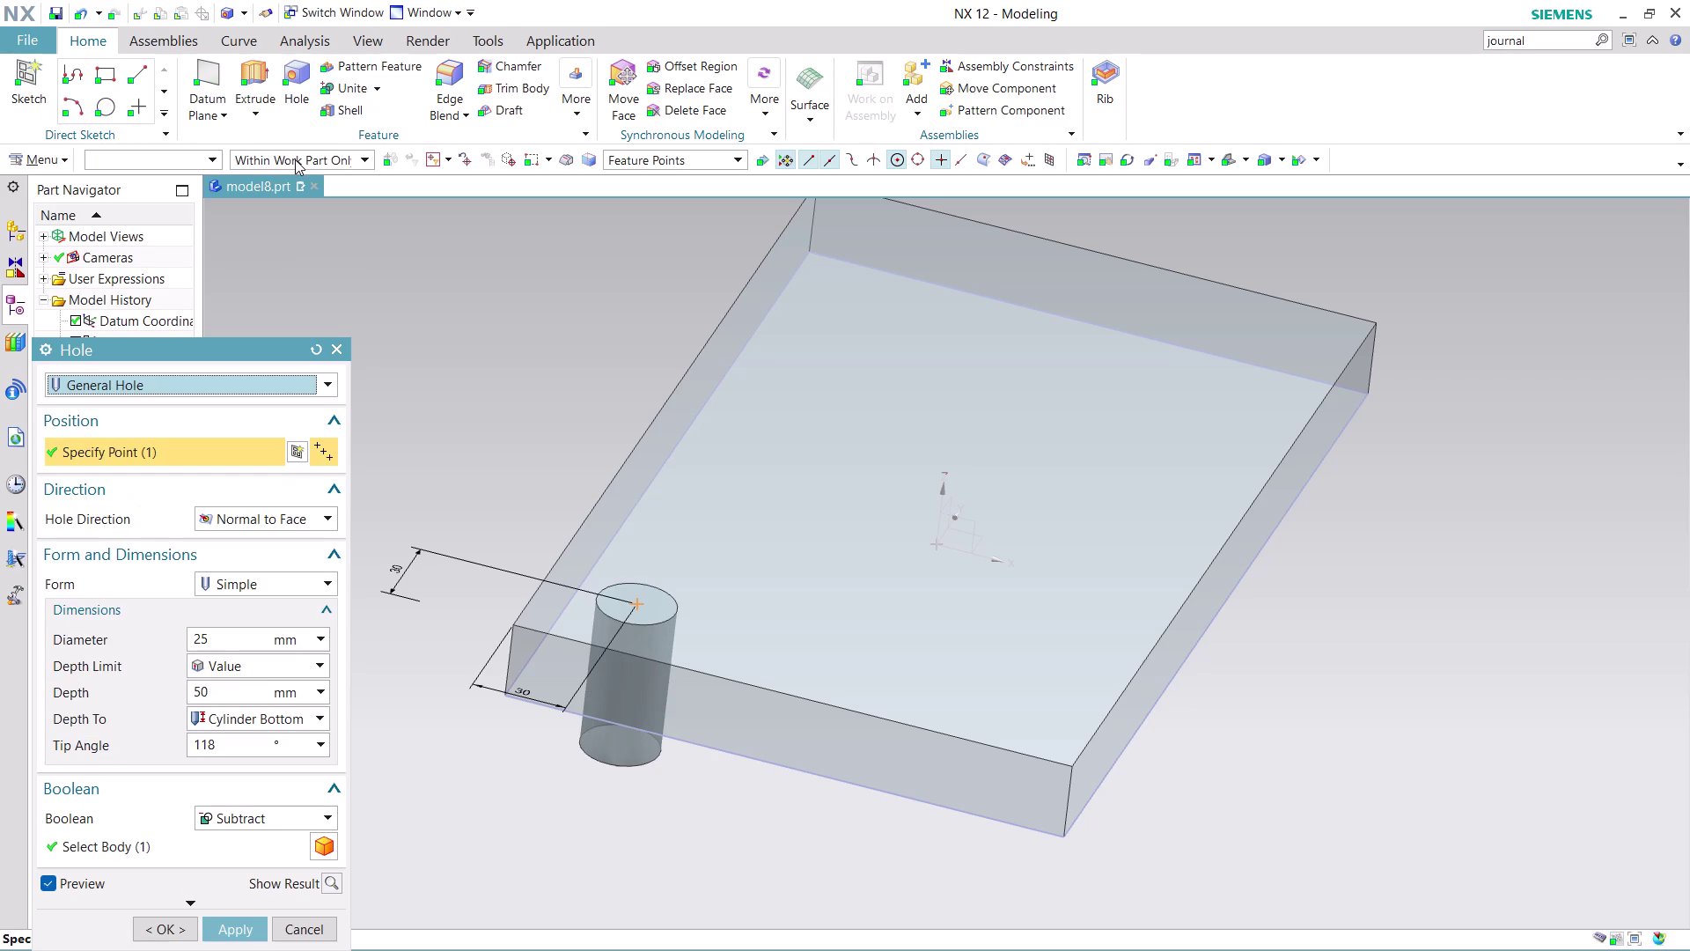
middle_drag(706, 824, 712, 736)
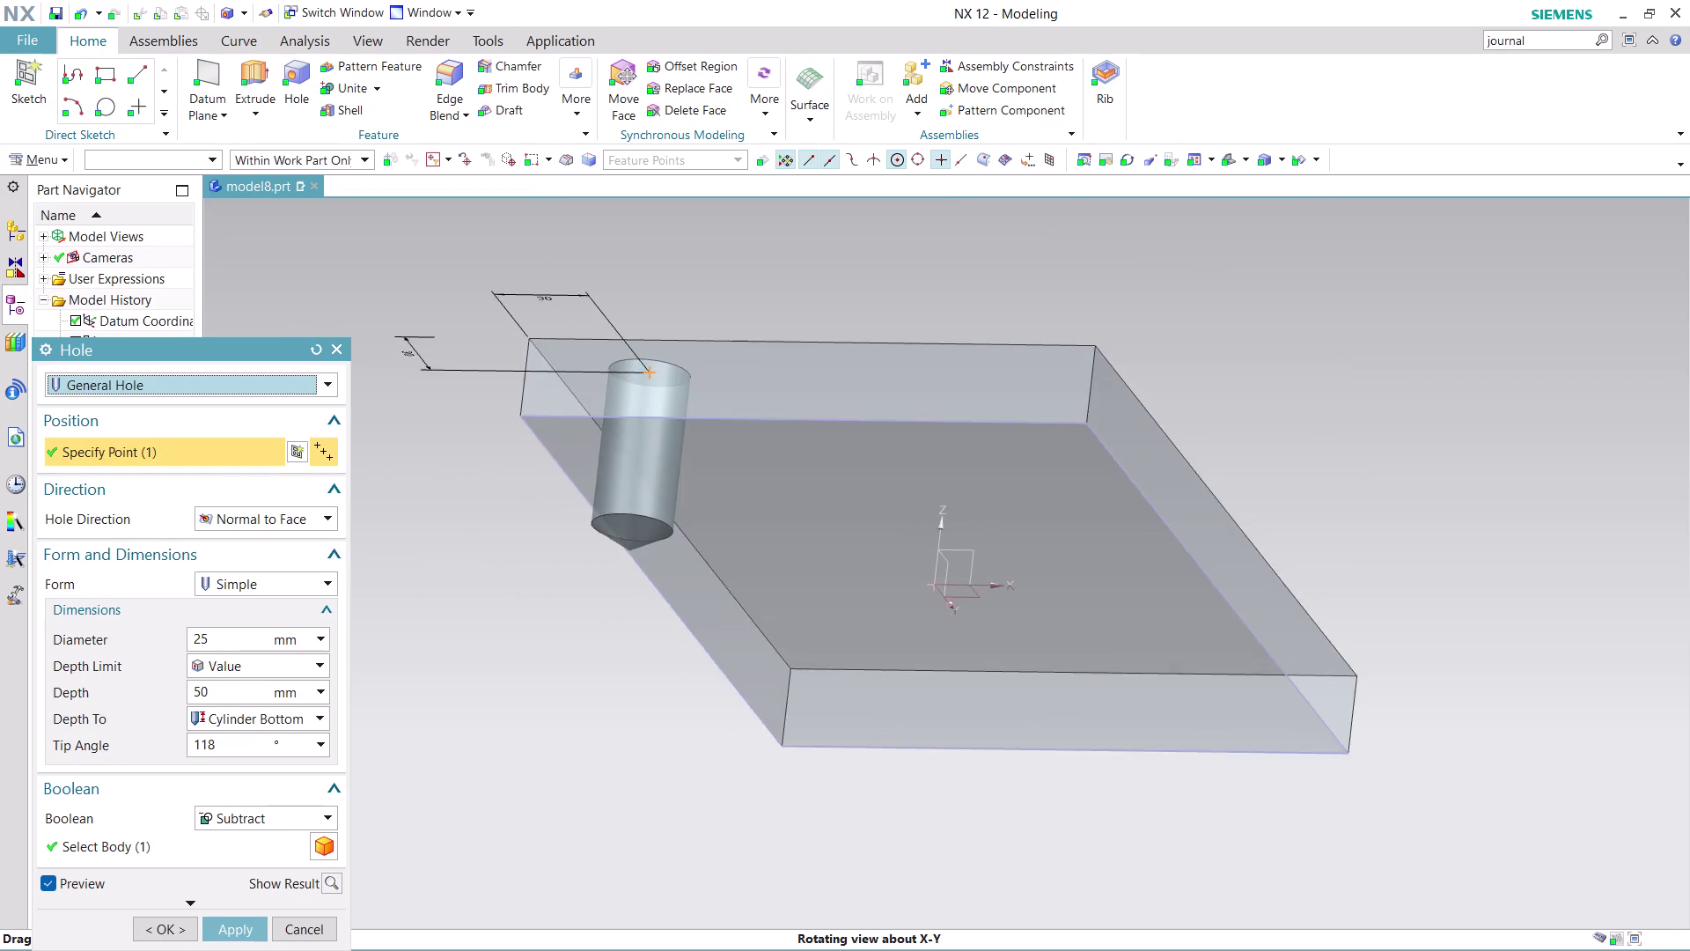
middle_drag(712, 736, 714, 772)
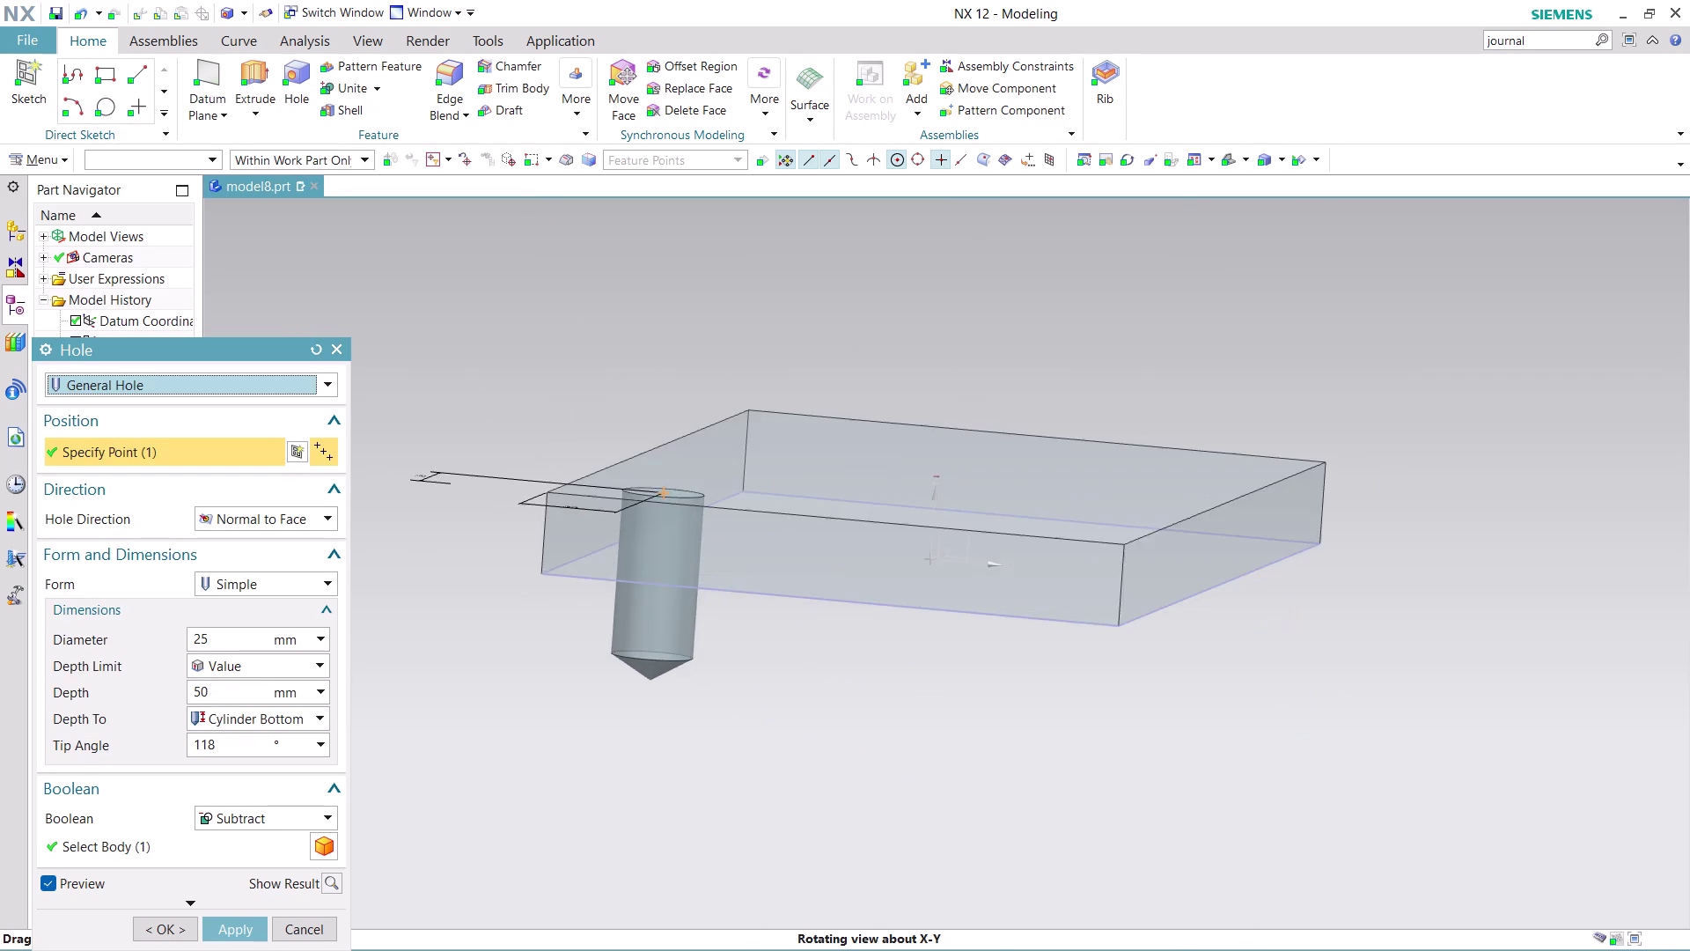
middle_drag(714, 772, 711, 772)
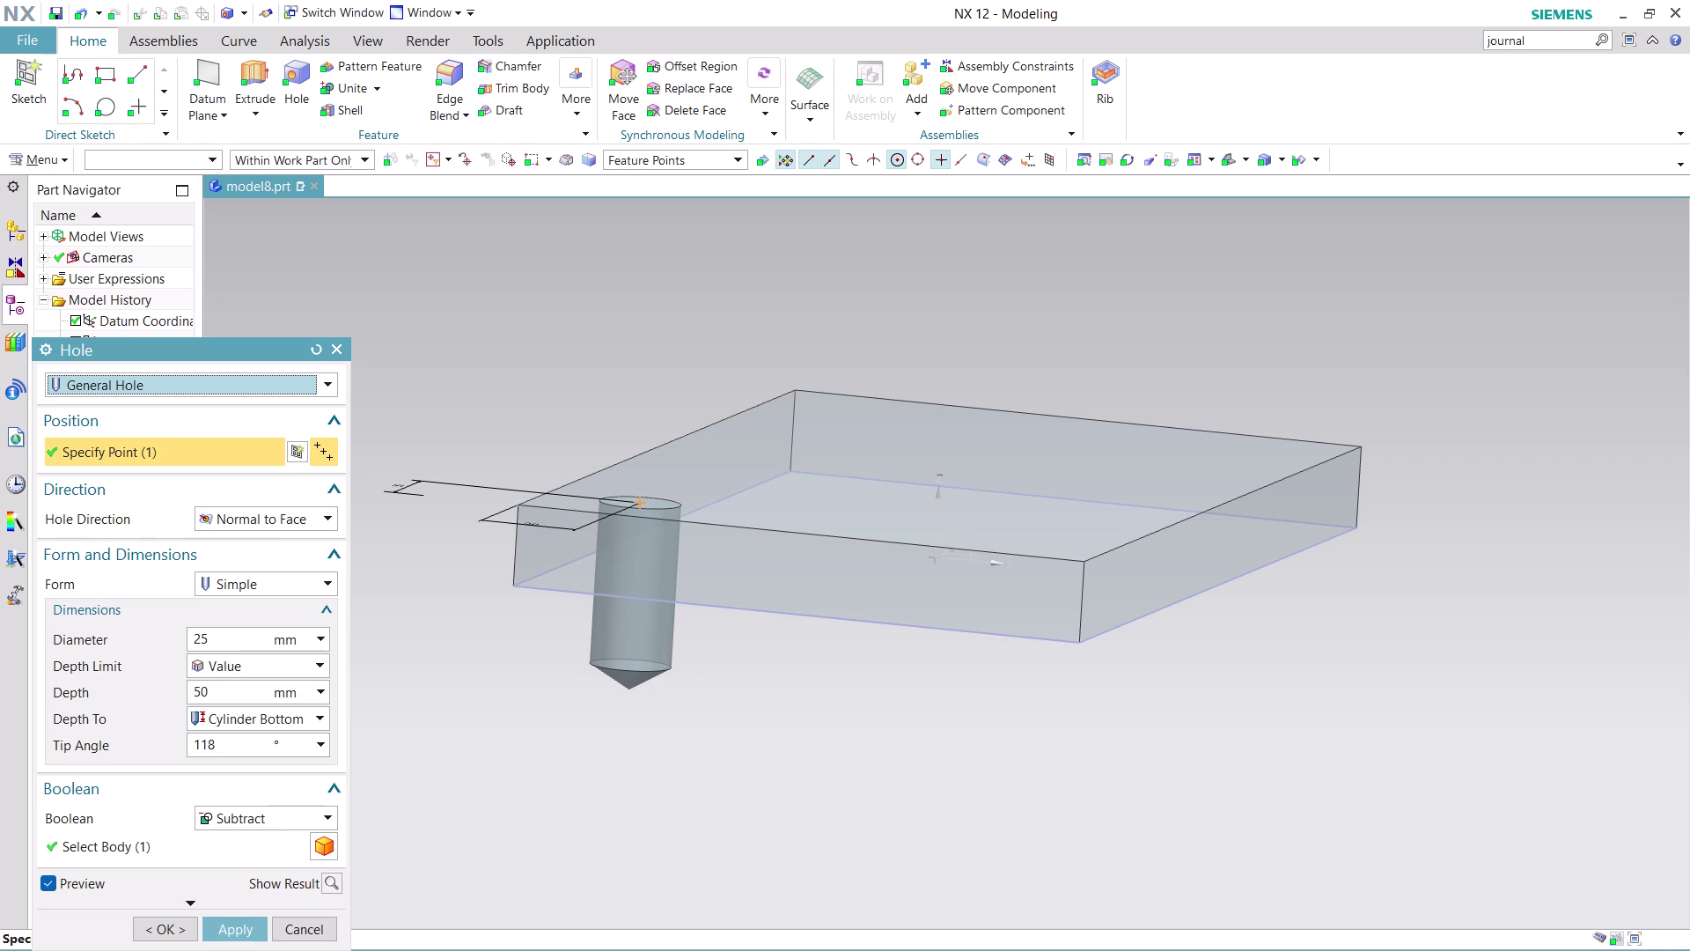
click(315, 715)
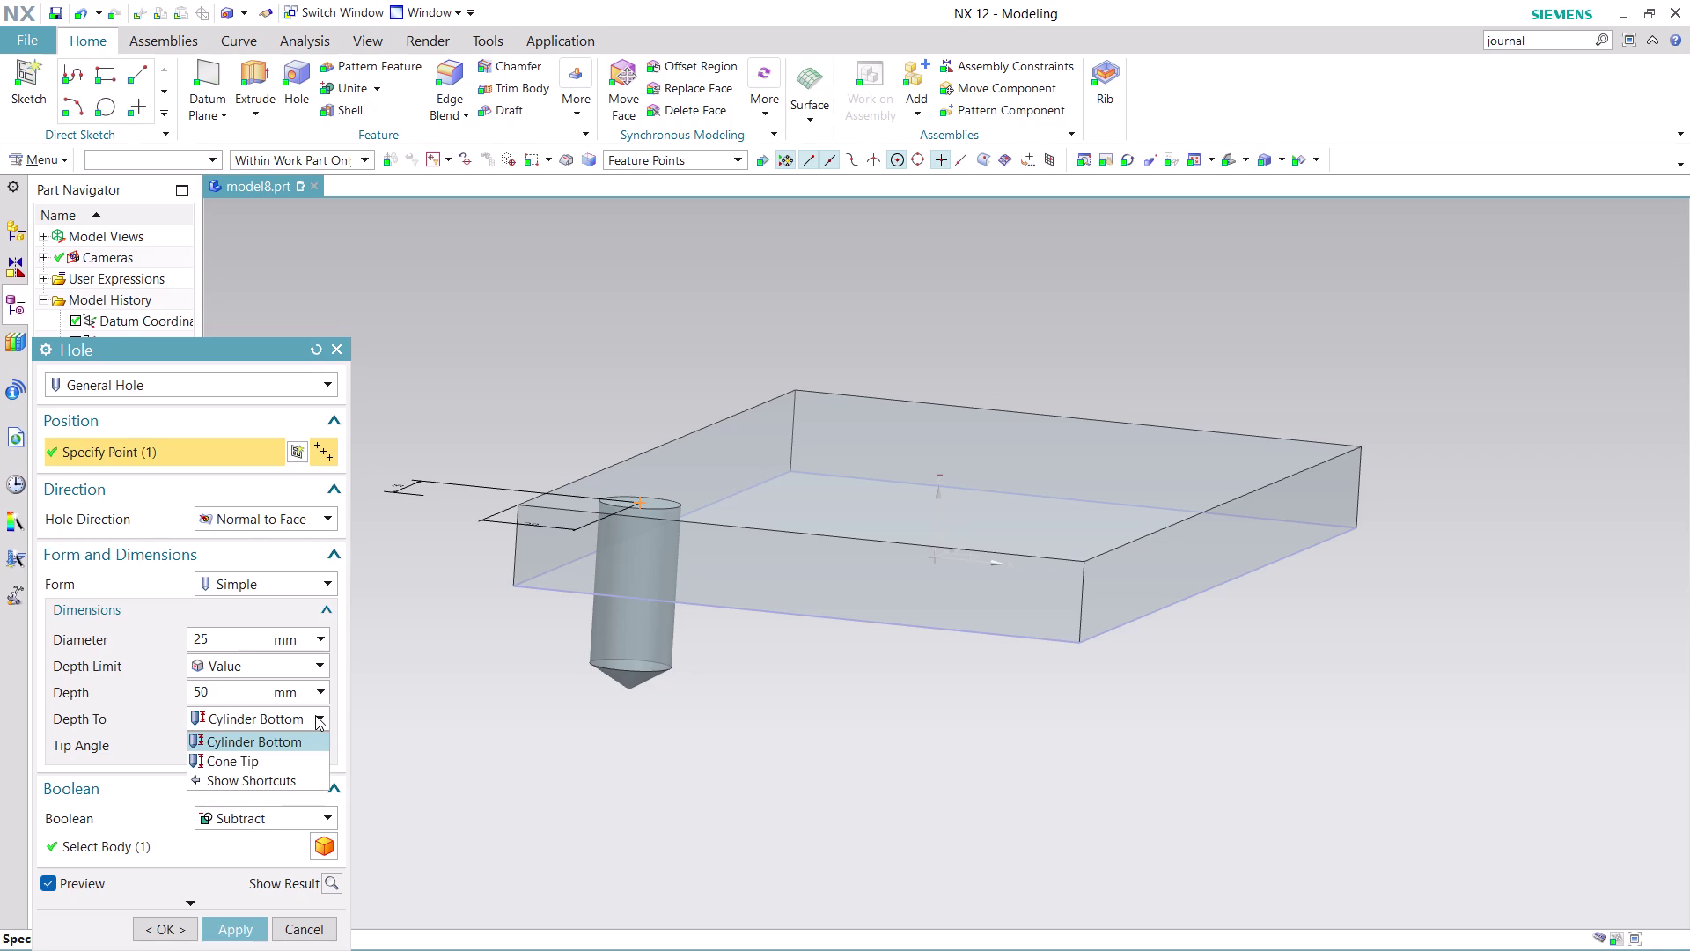
click(316, 715)
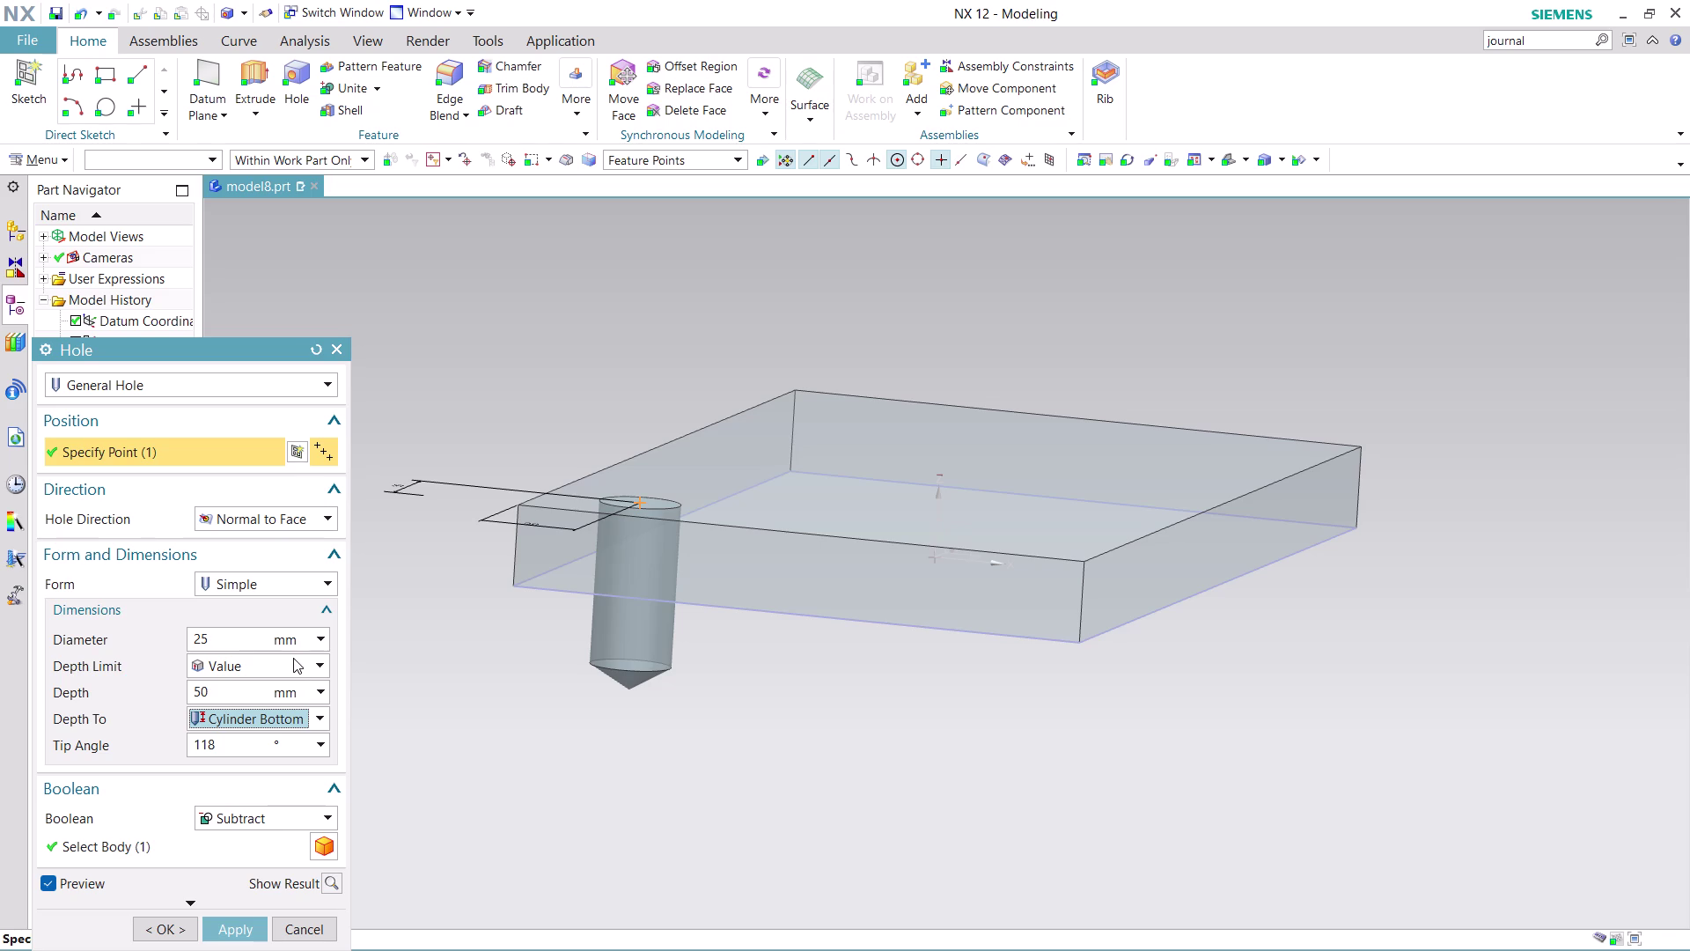
Set the hole diameter to 2 mm and the tip angle to 45°.
click(230, 638)
triple_click(230, 638)
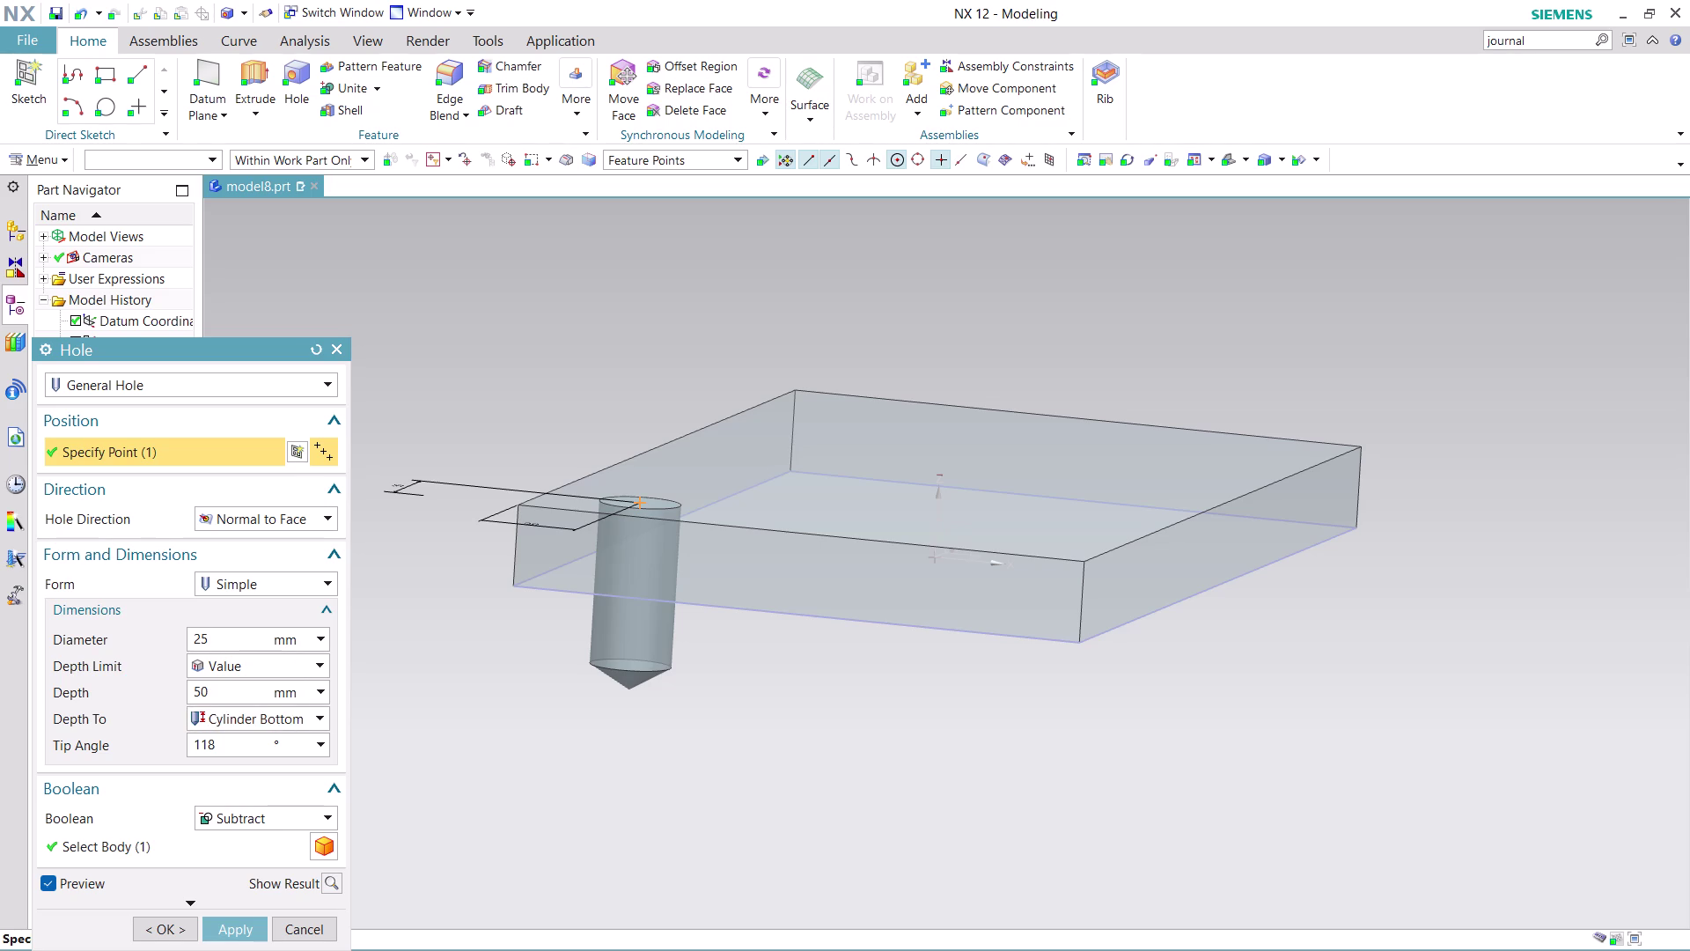
double_click(230, 638)
key(2)
double_click(219, 737)
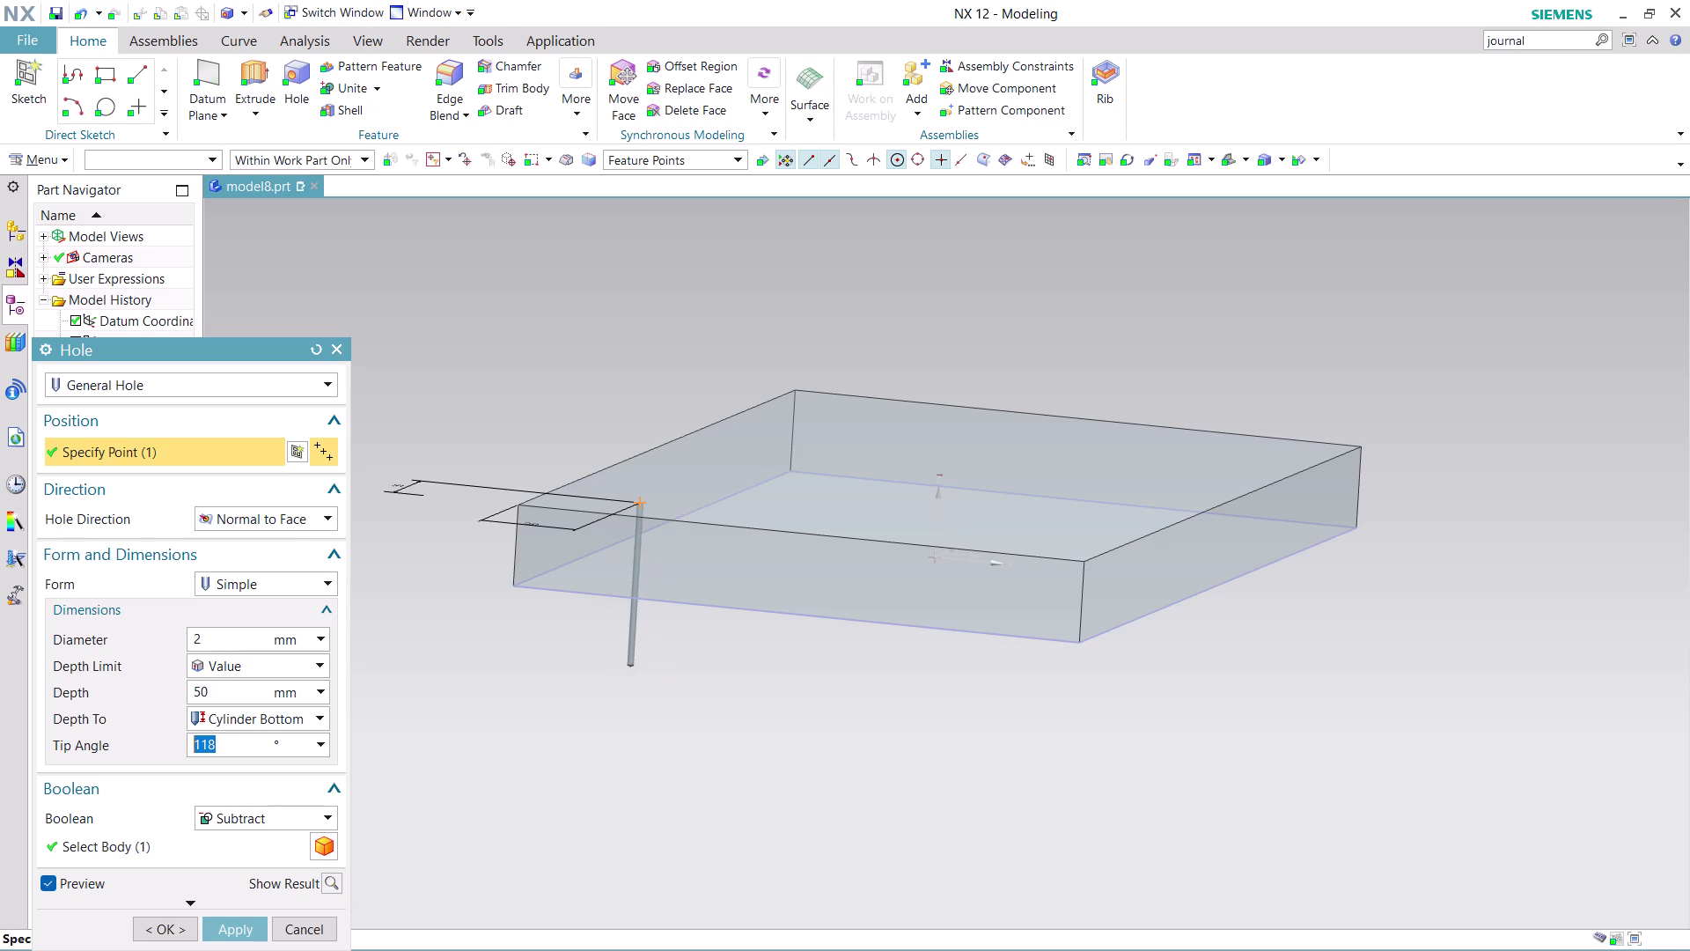
text(45)
click(242, 928)
Place the simple hole near the plate's corner and create it.
scroll(up, 3)
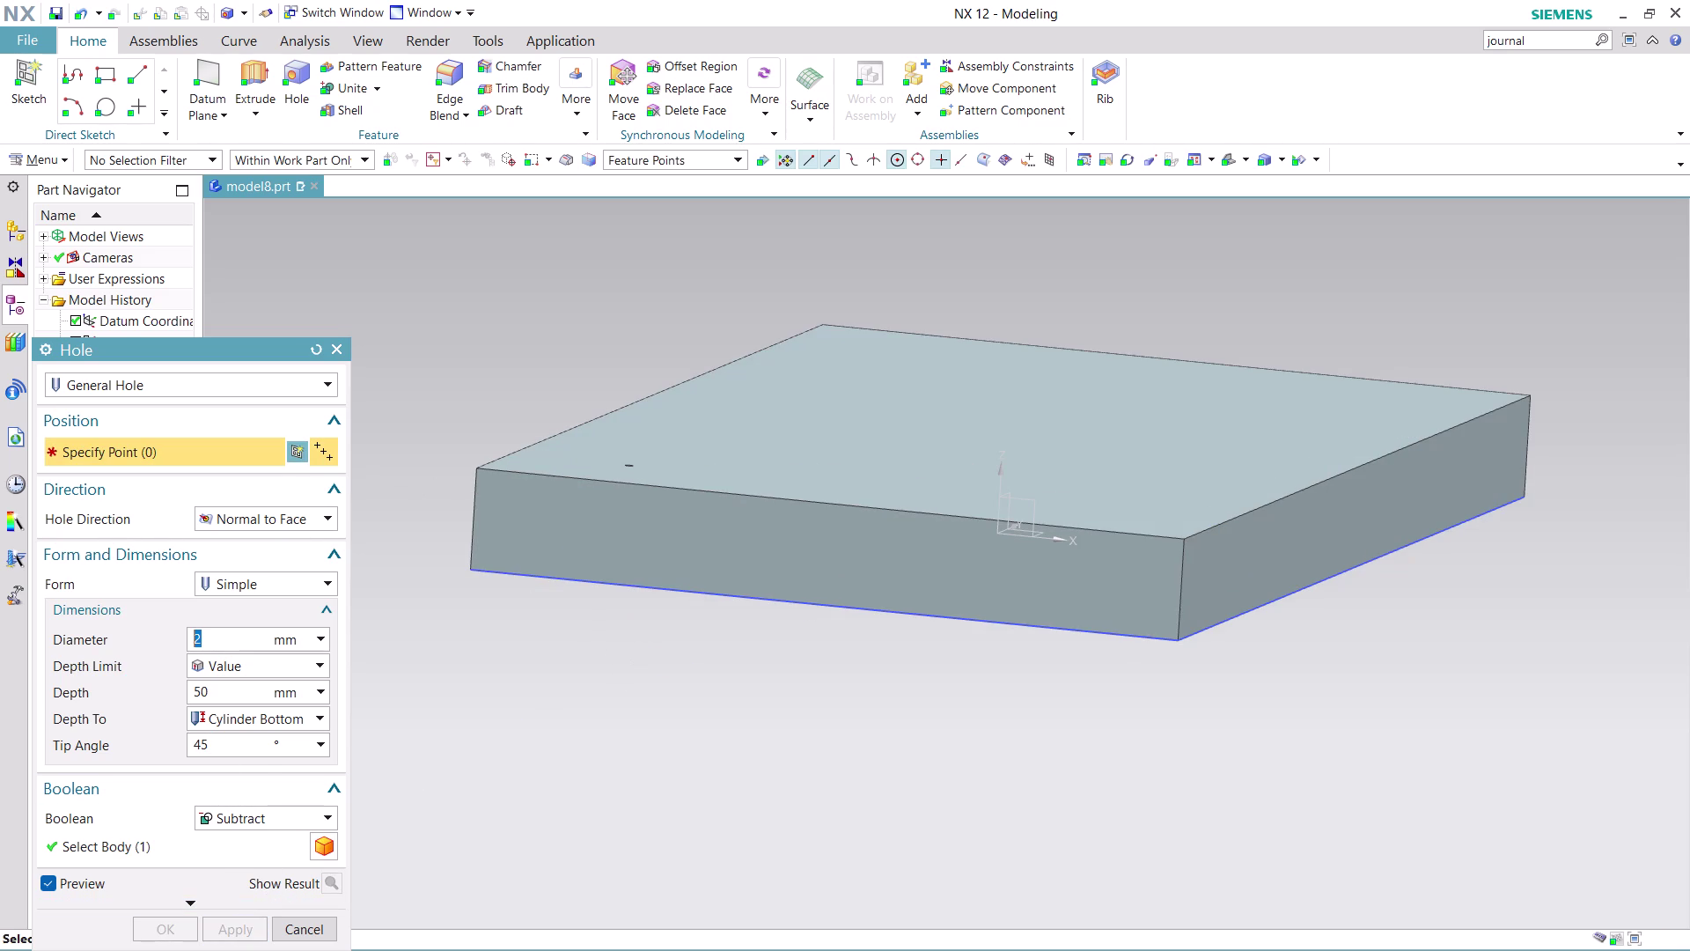
middle_drag(693, 650, 707, 695)
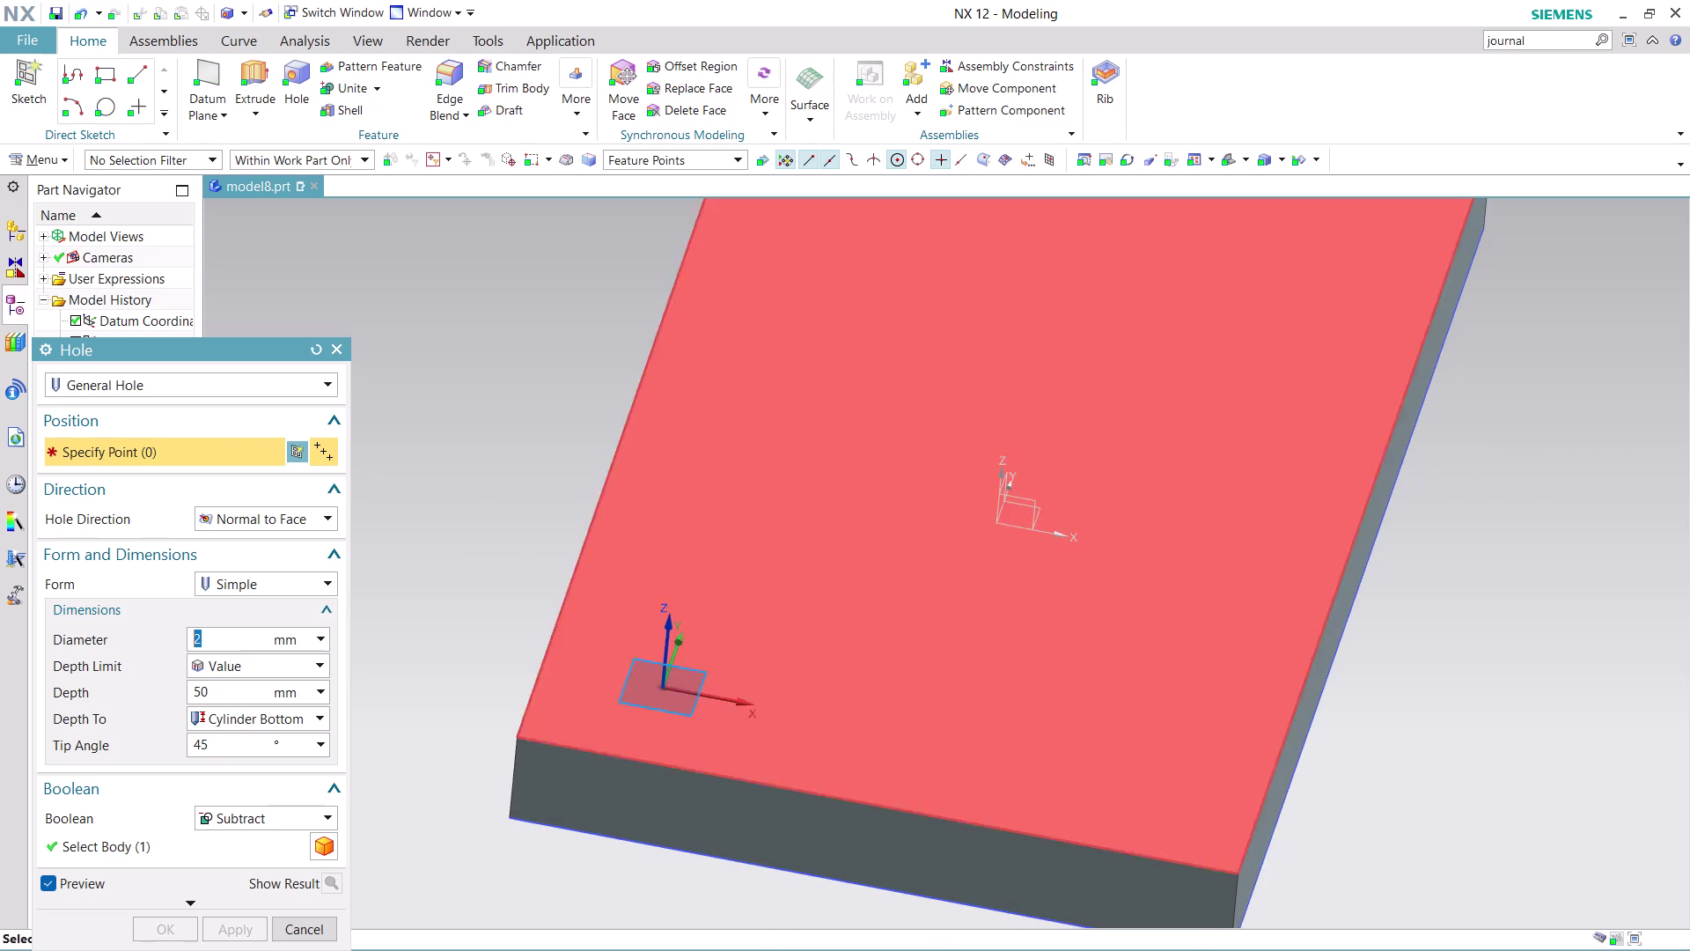
click(297, 927)
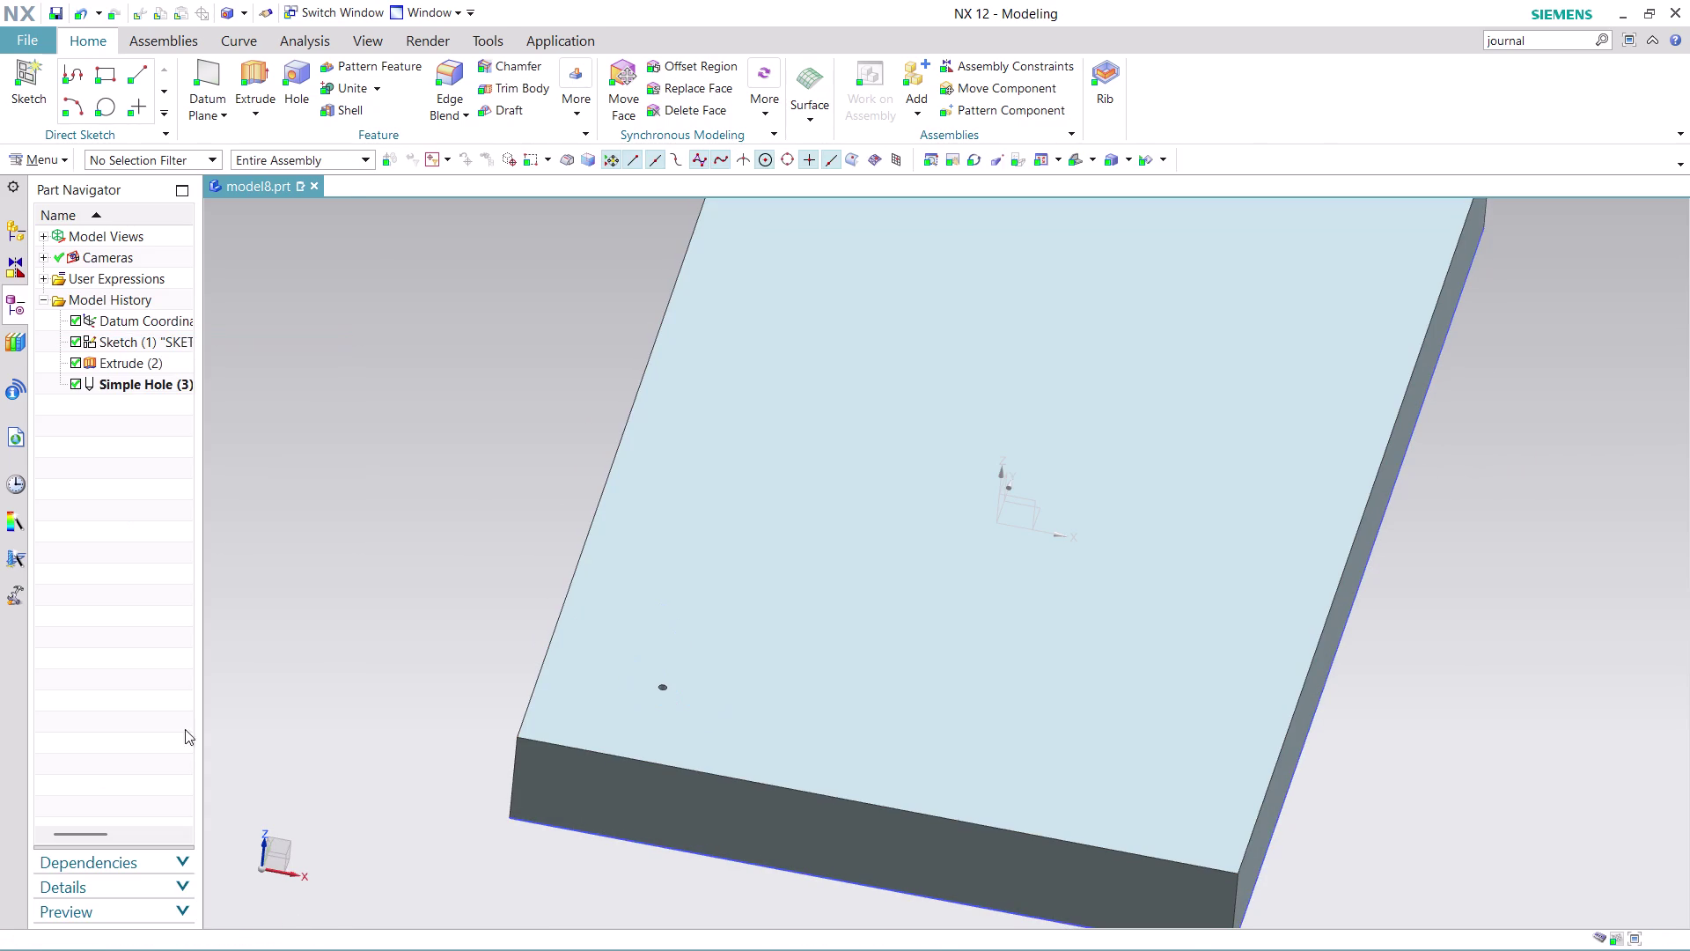
Edit the Simple Hole with rollback, changing its position dimension to 20.
right_click(147, 381)
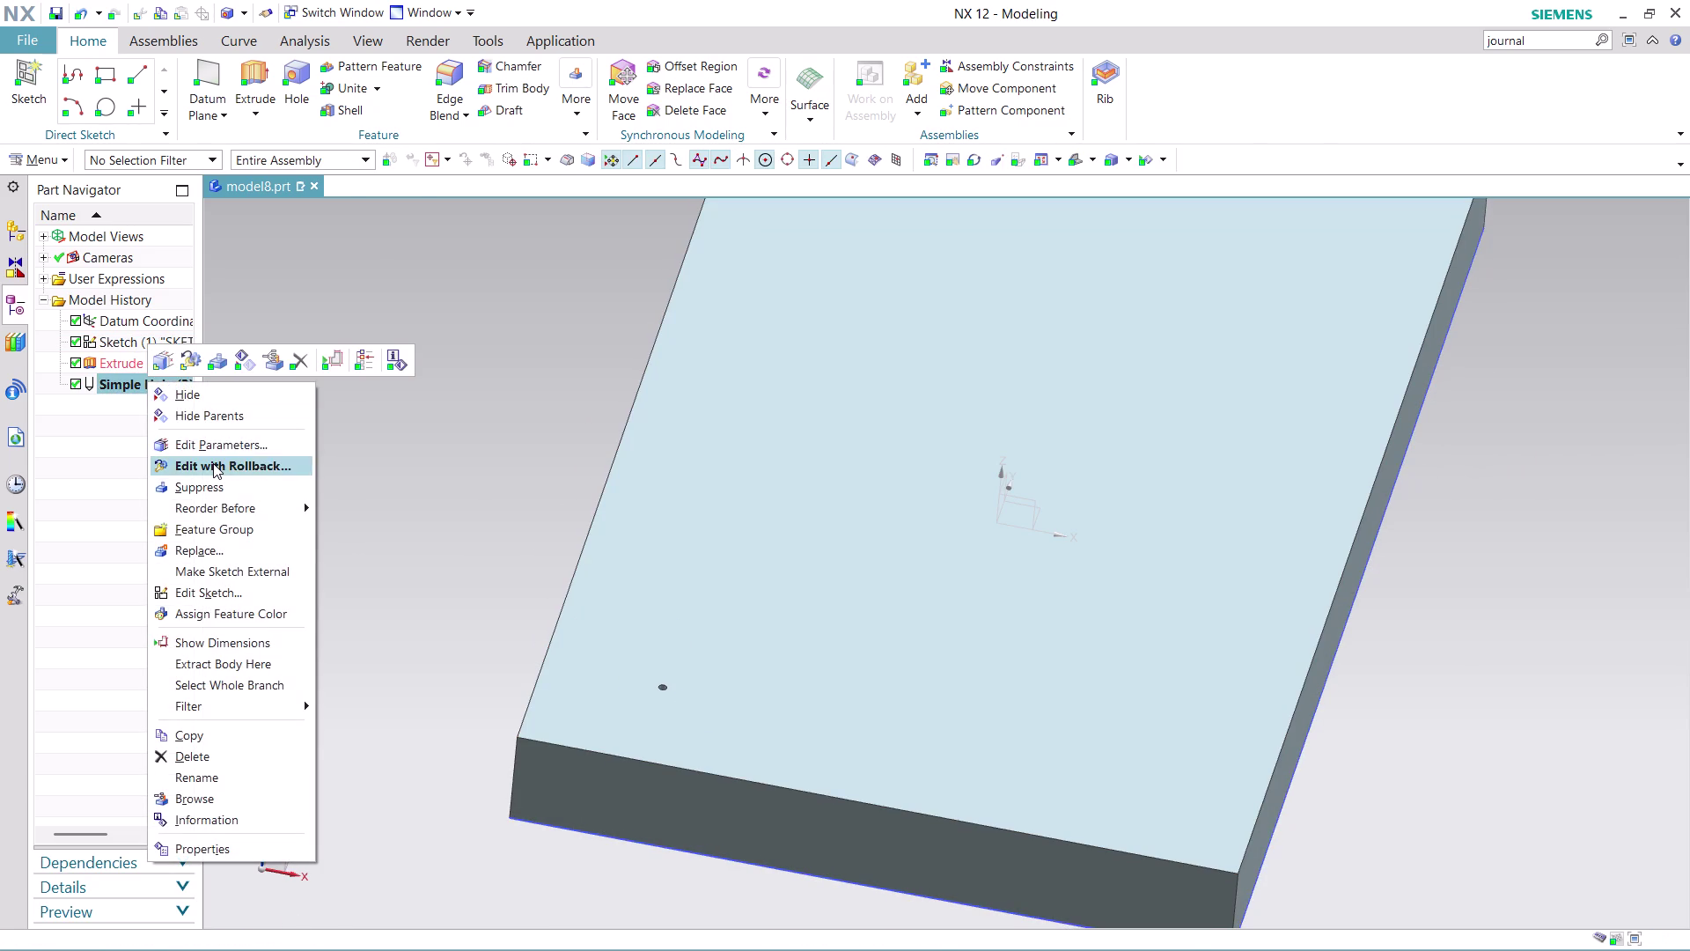
click(213, 463)
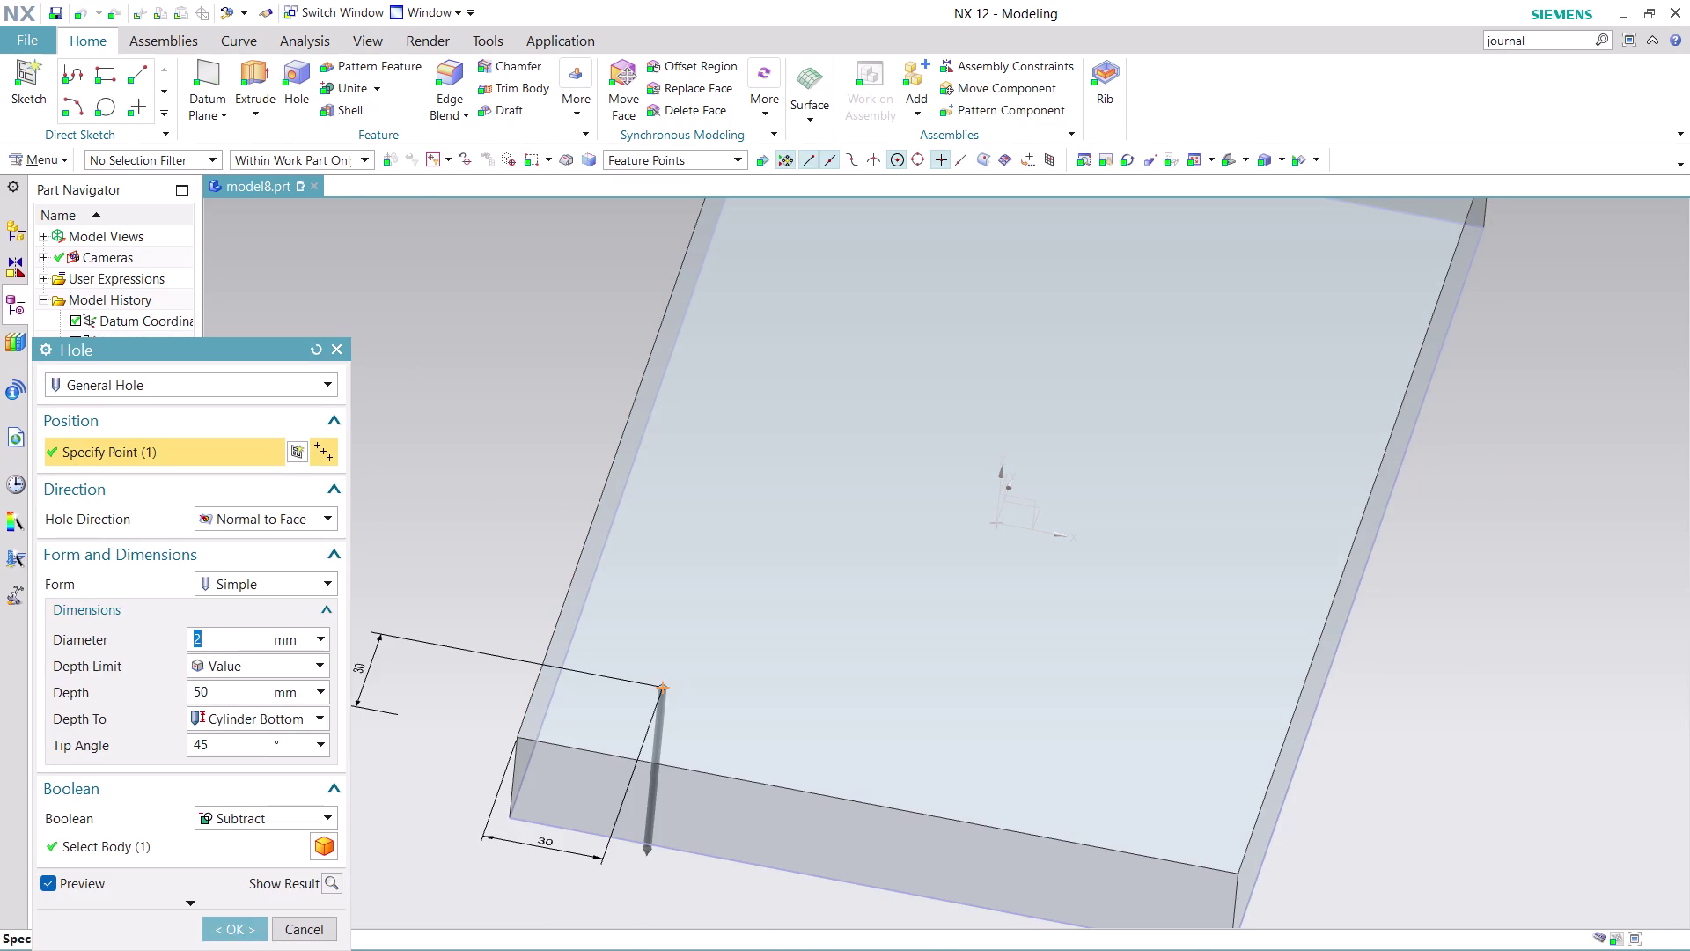
middle_drag(683, 871, 645, 797)
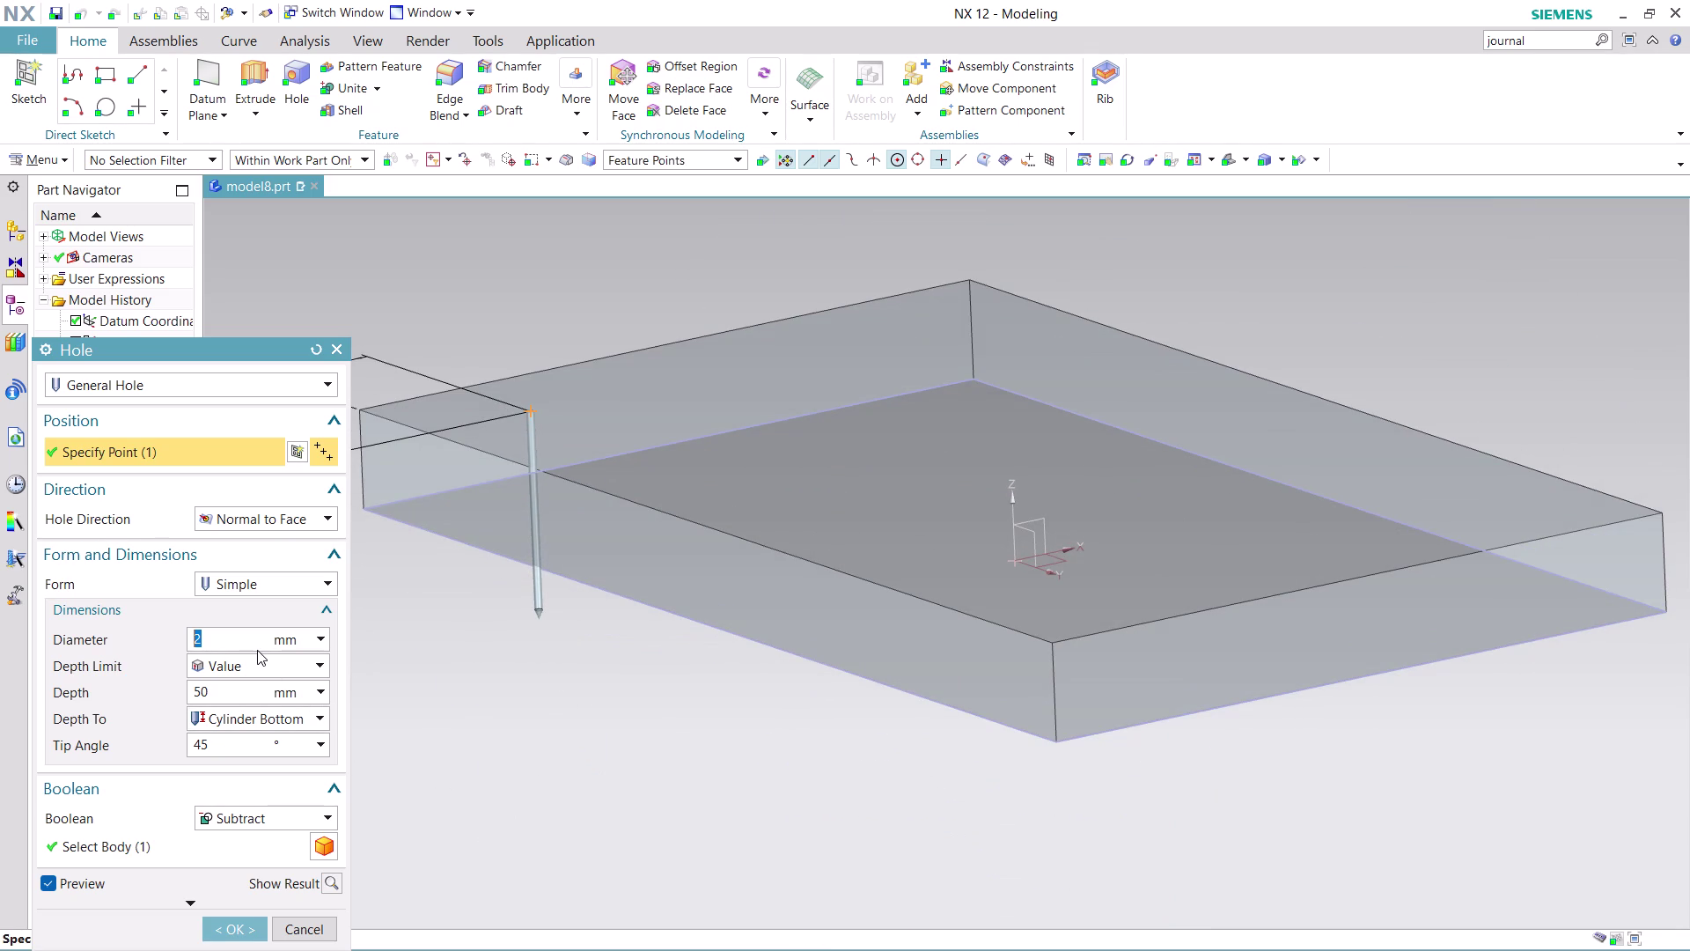
text(20)
click(243, 925)
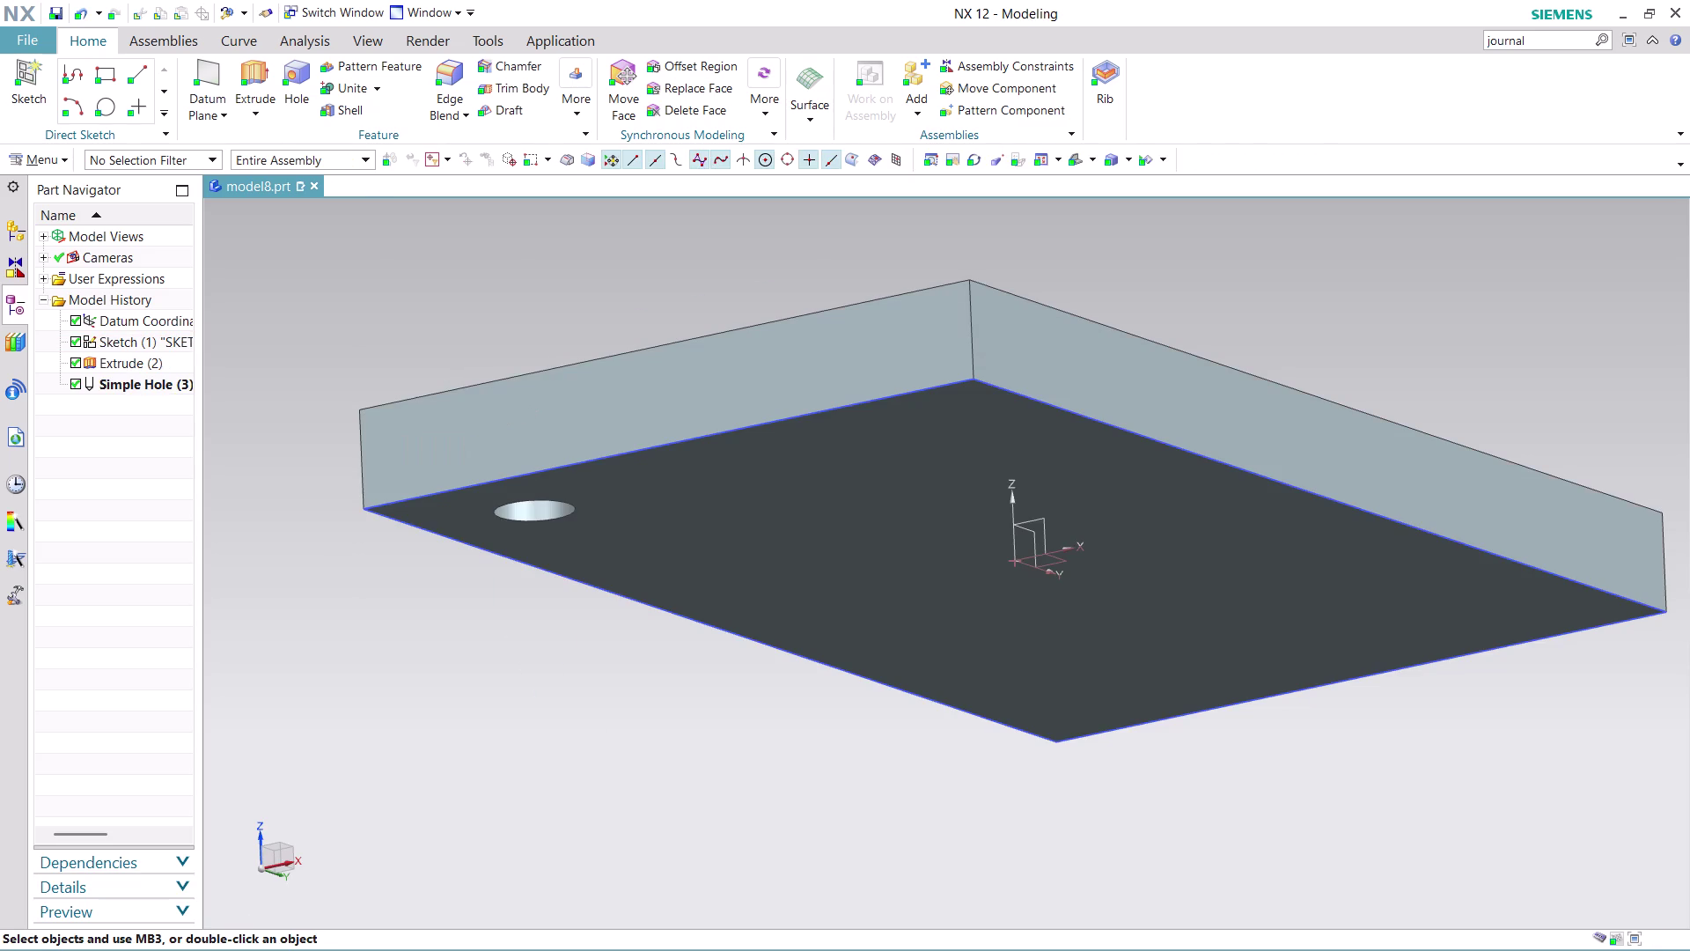
middle_drag(575, 619, 609, 699)
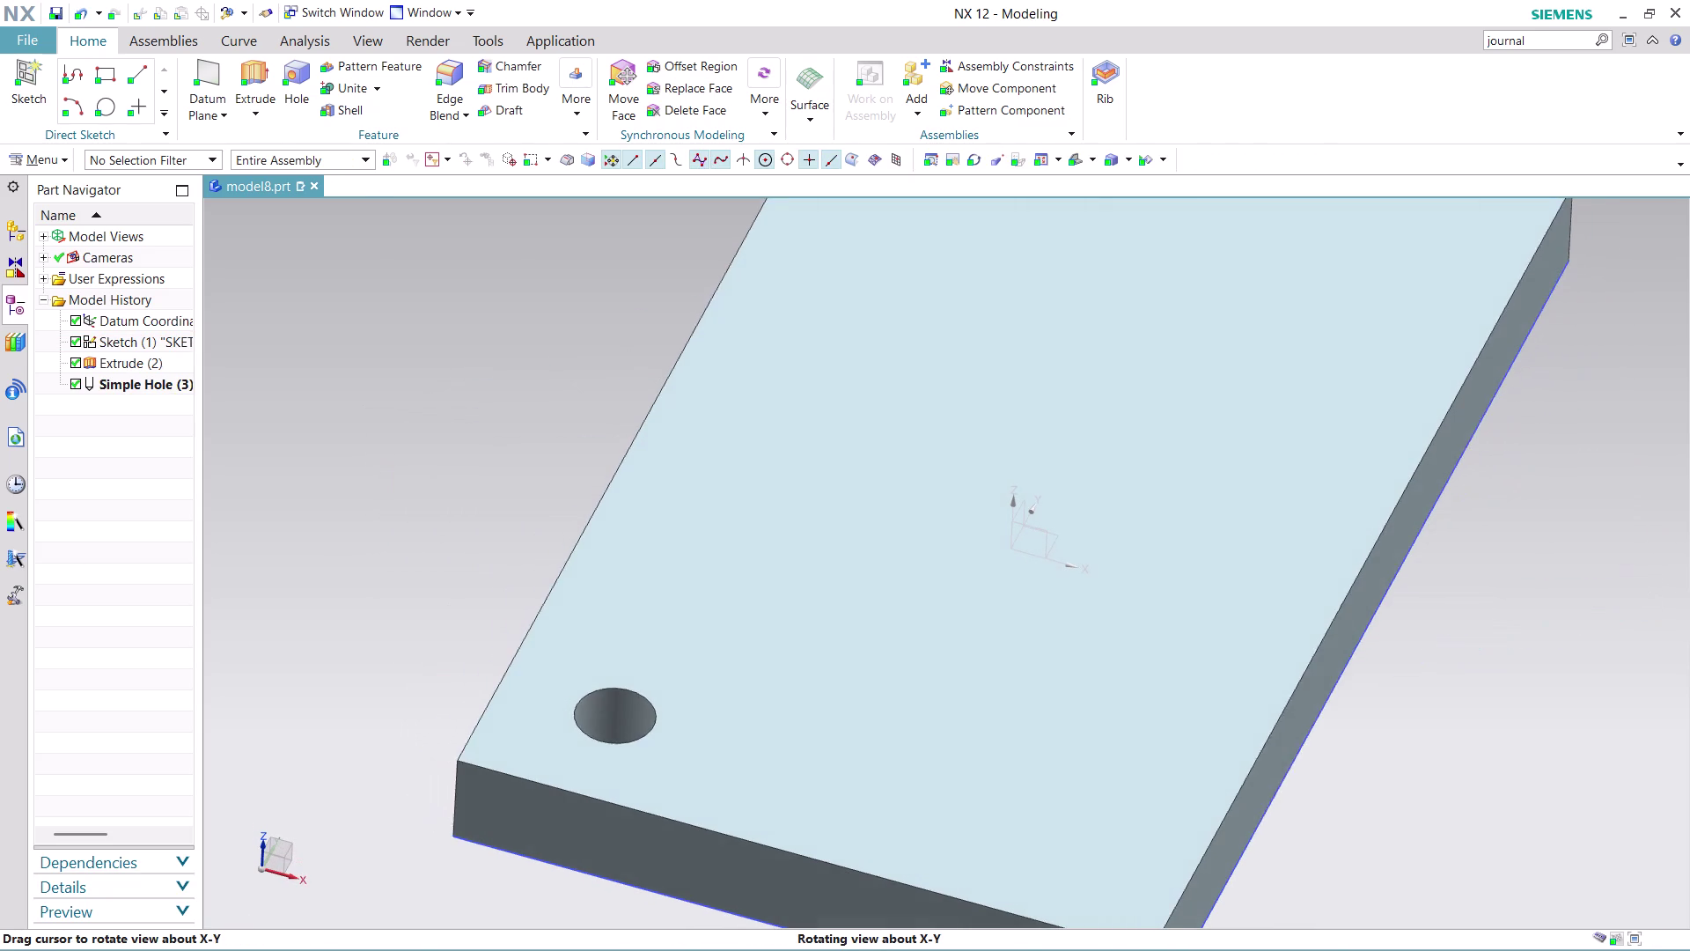
middle_drag(609, 699, 610, 699)
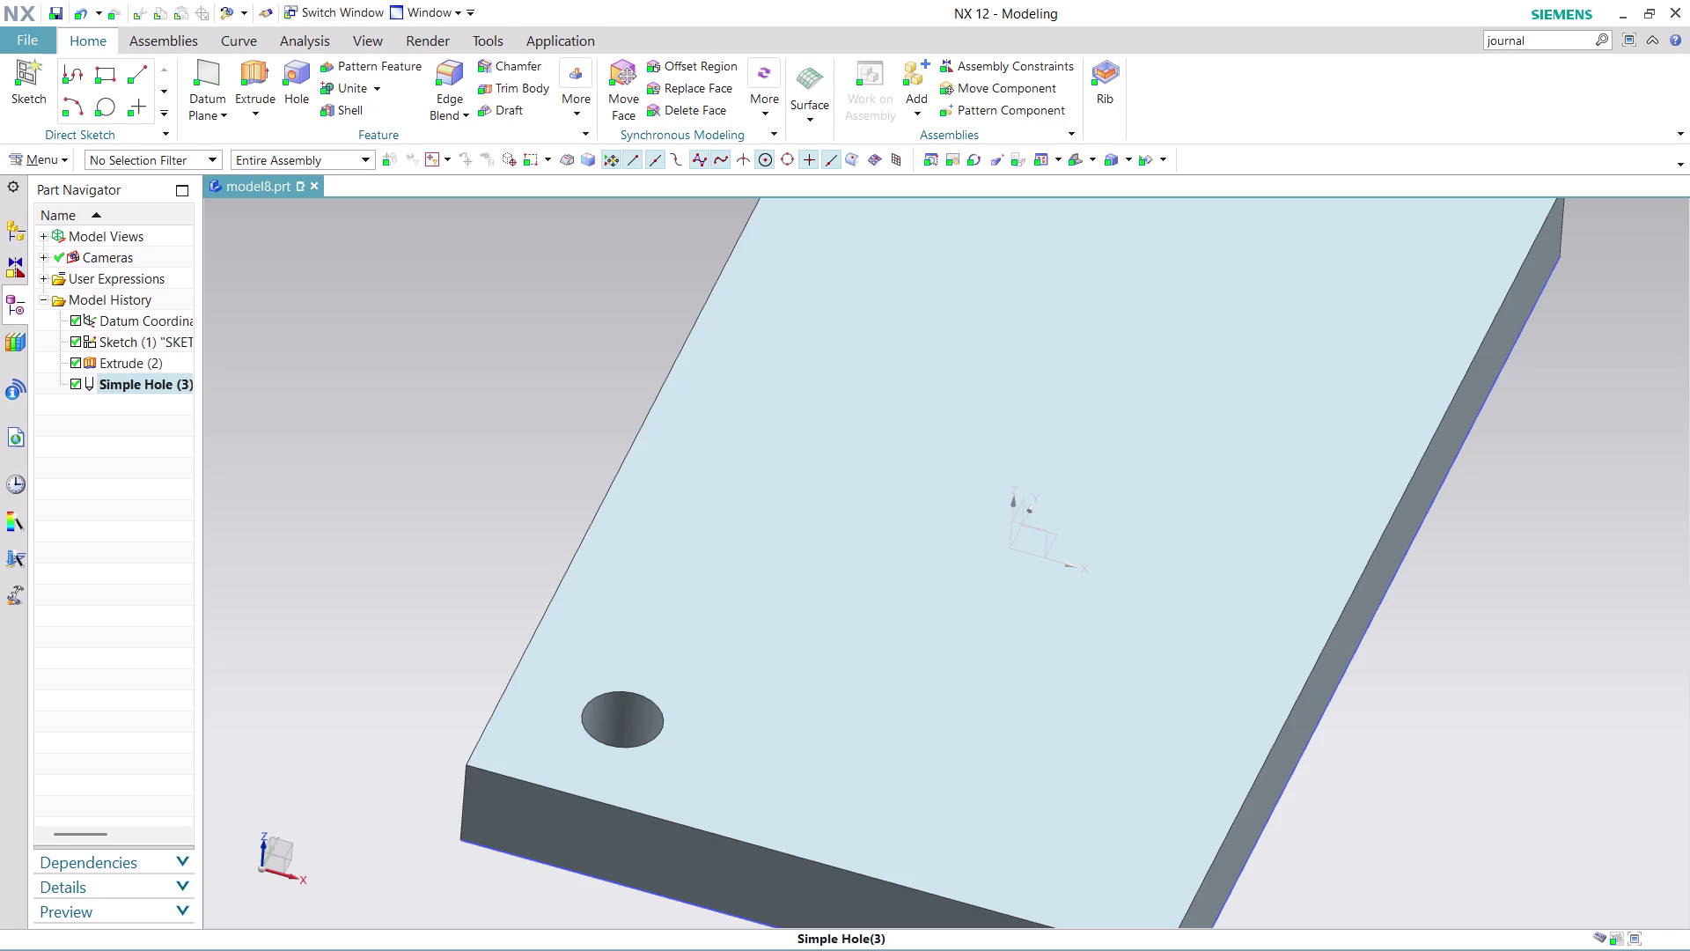
click(517, 60)
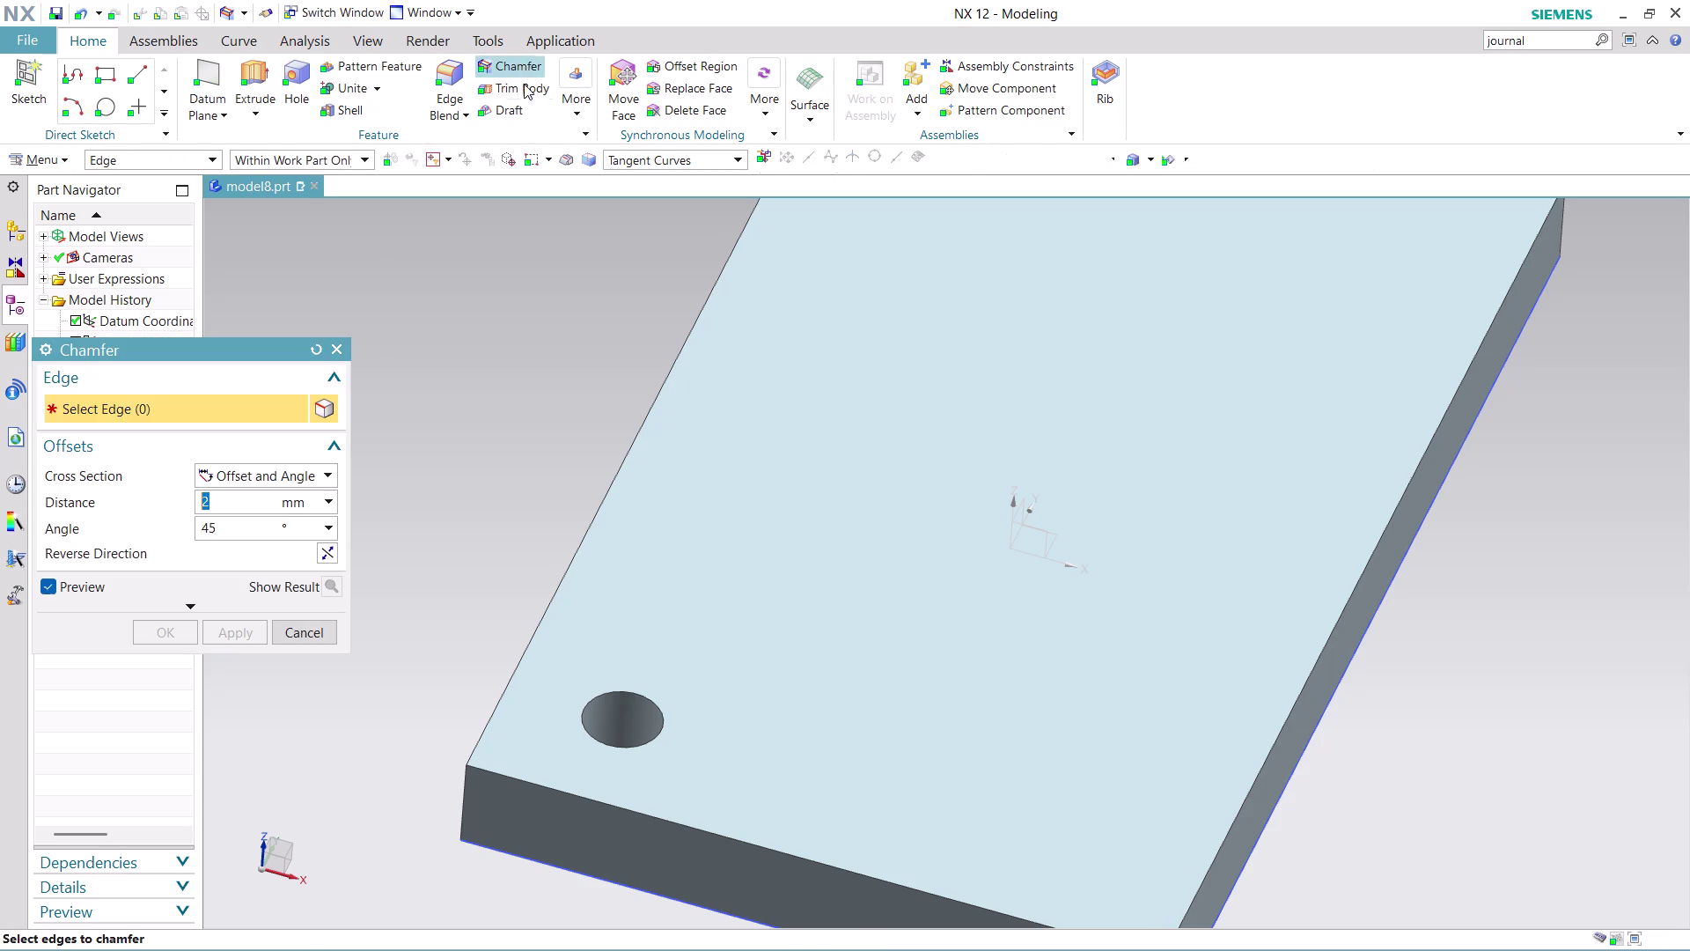
Chamfer the hole's top edge at 2 mm by 45° and close the tool.
click(631, 688)
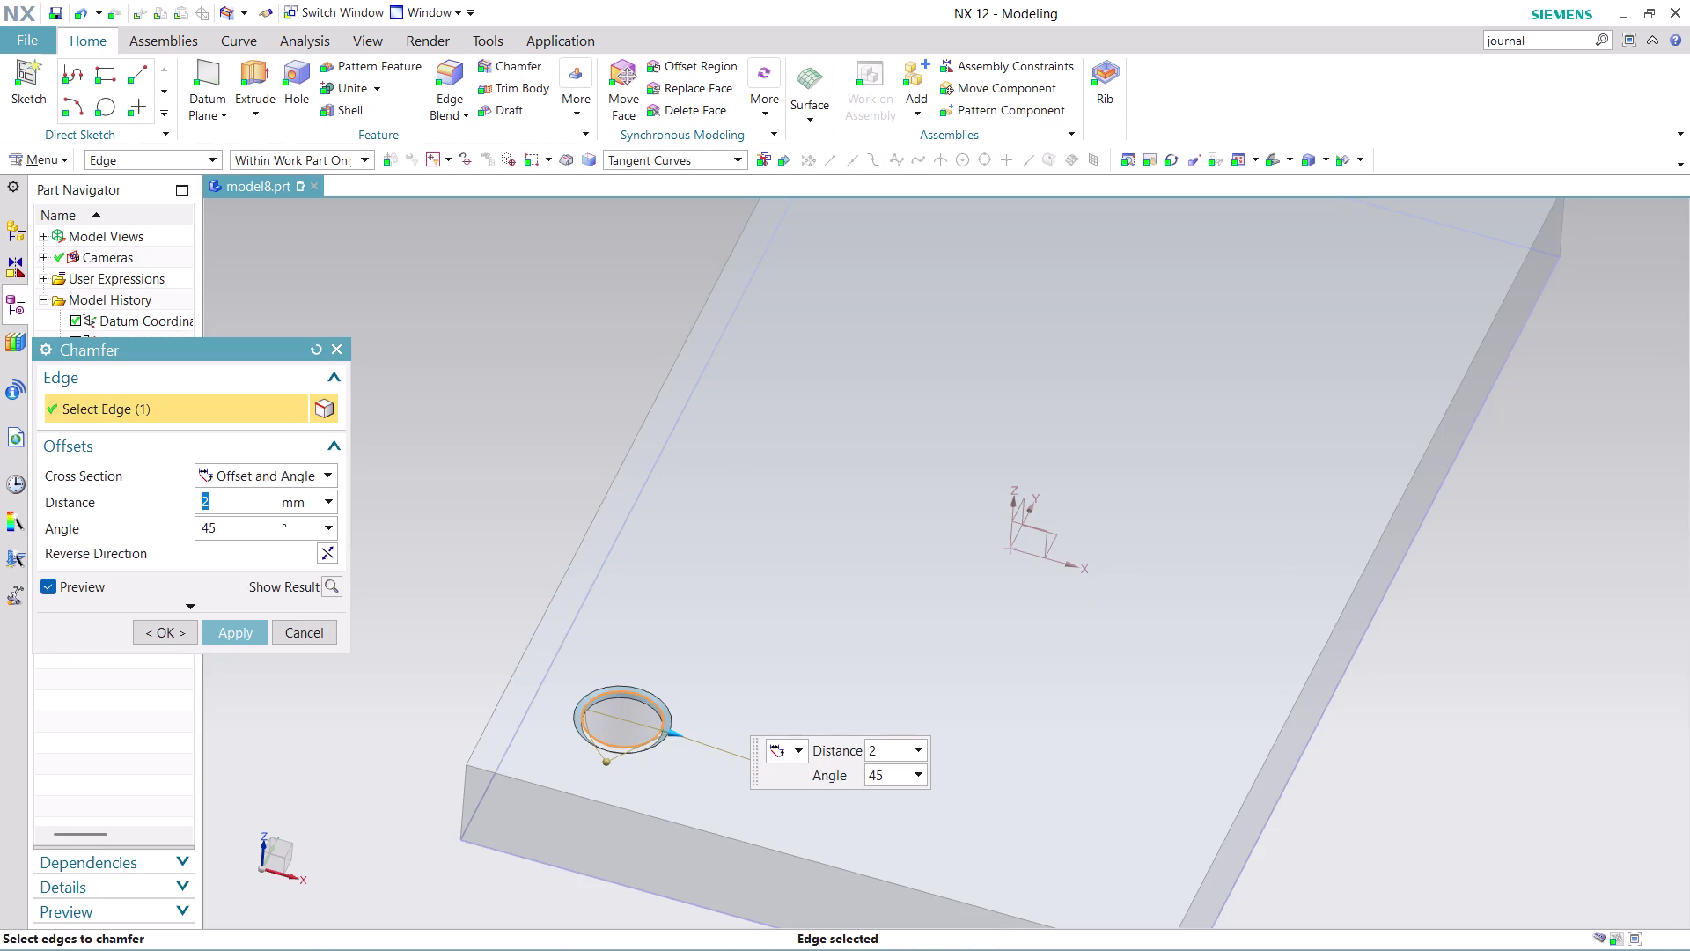
click(241, 630)
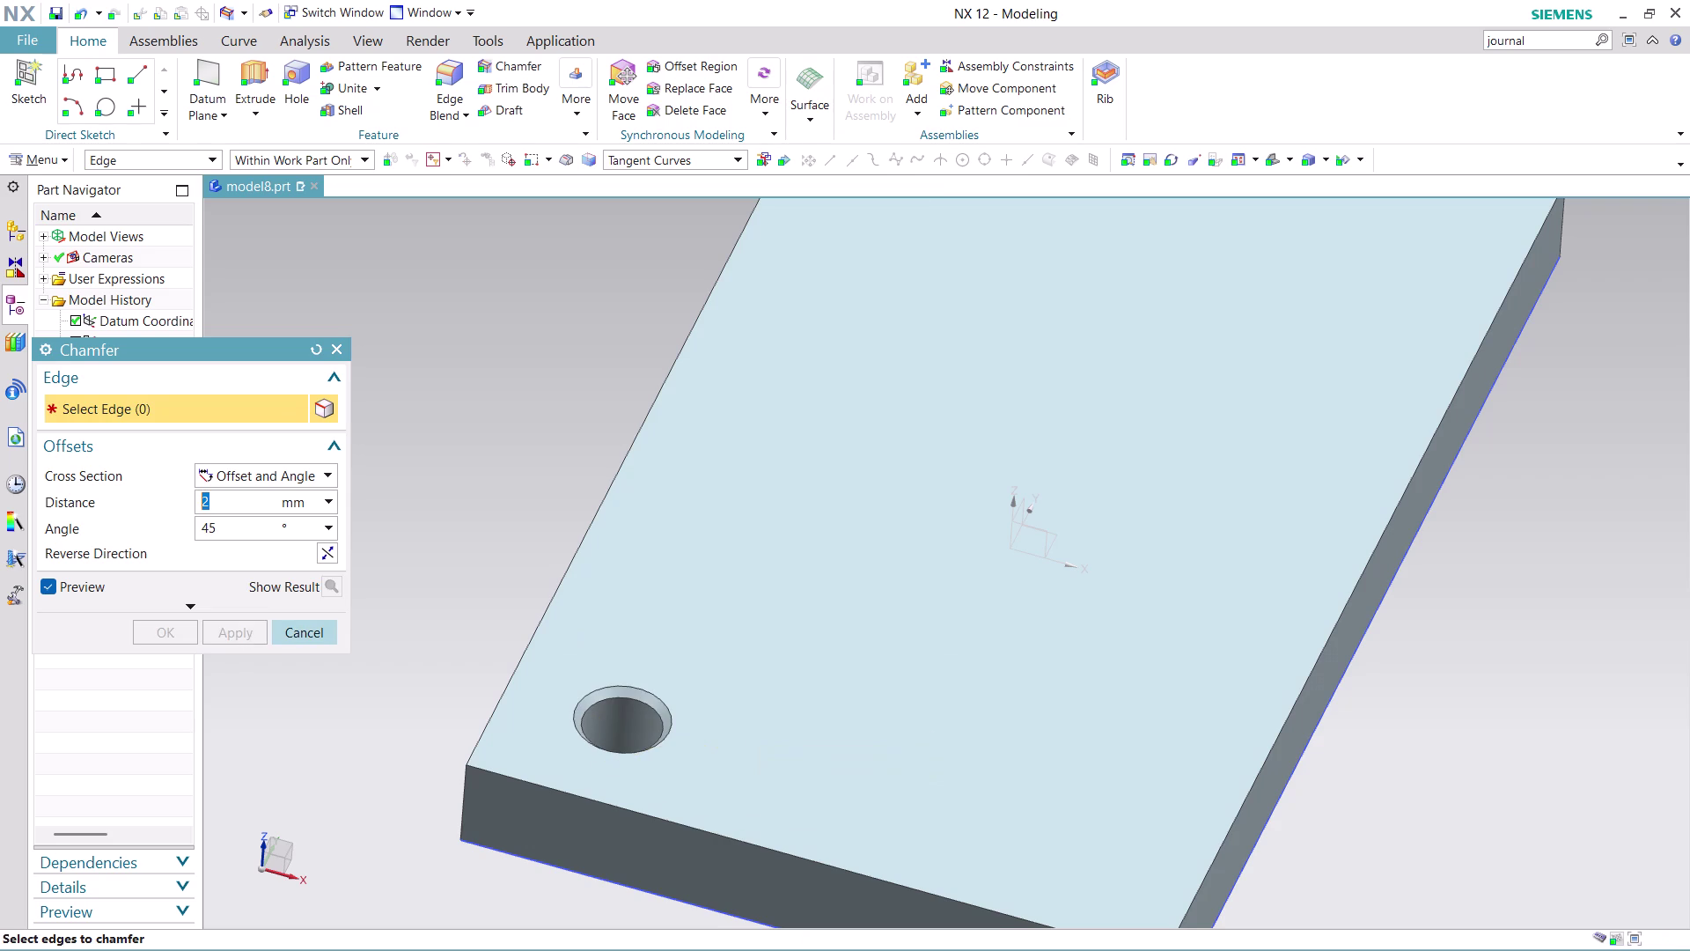
scroll(down, 3)
scroll(up, 3)
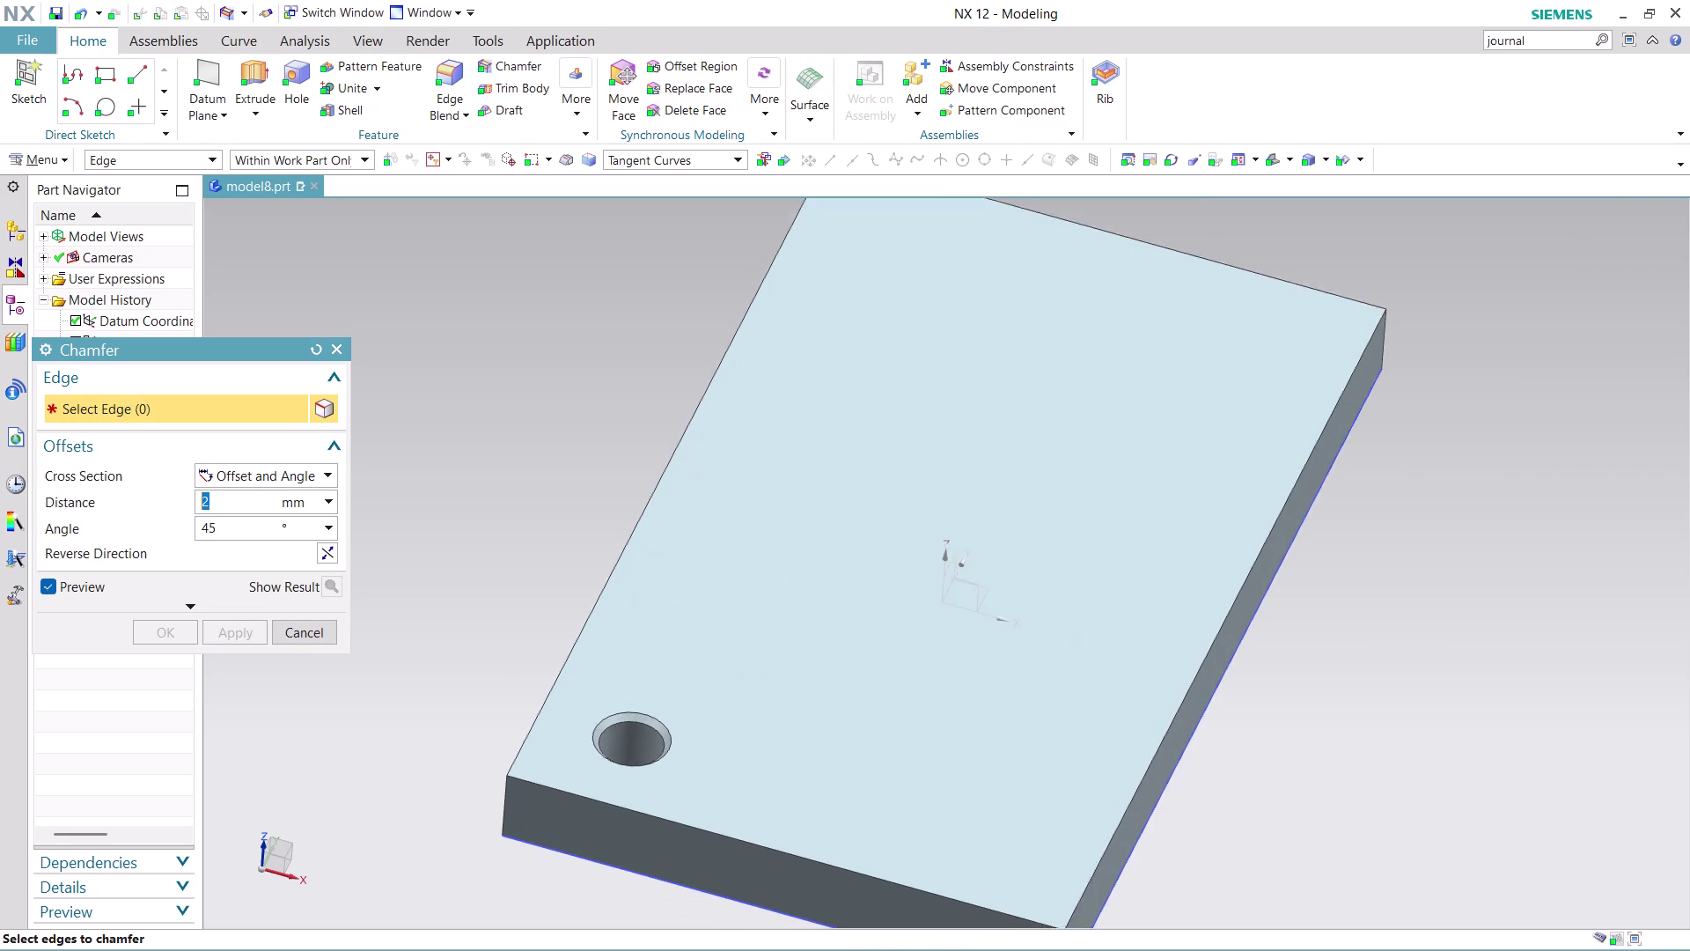
scroll(up, 3)
middle_drag(626, 897, 628, 803)
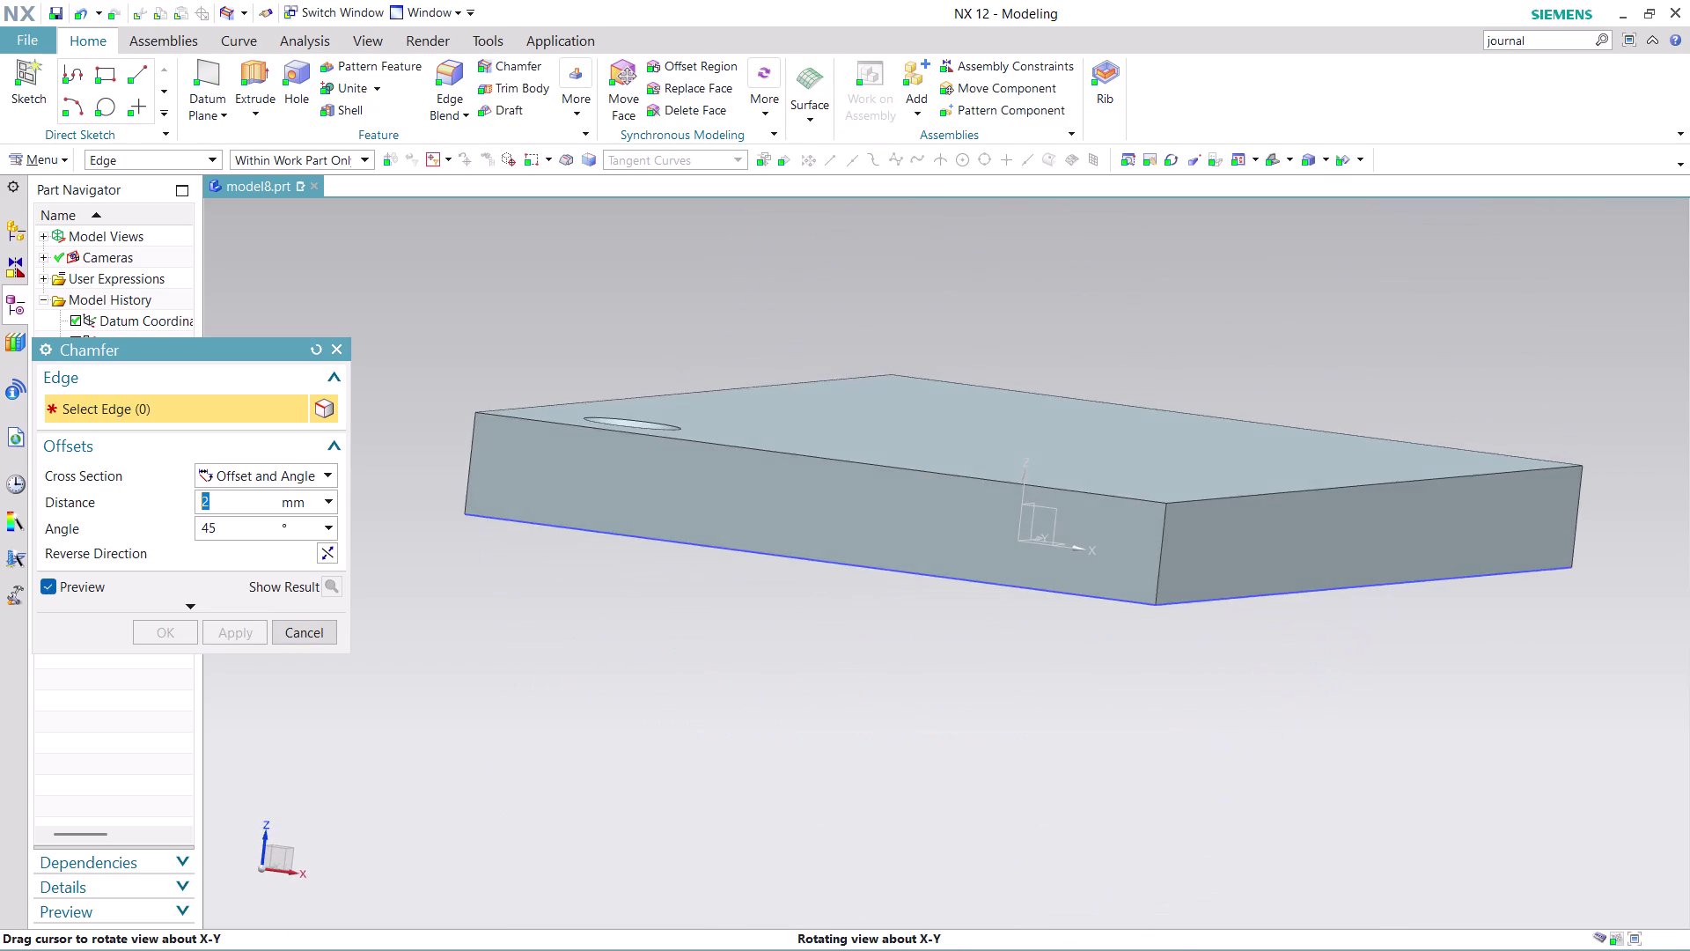
middle_drag(629, 803, 596, 847)
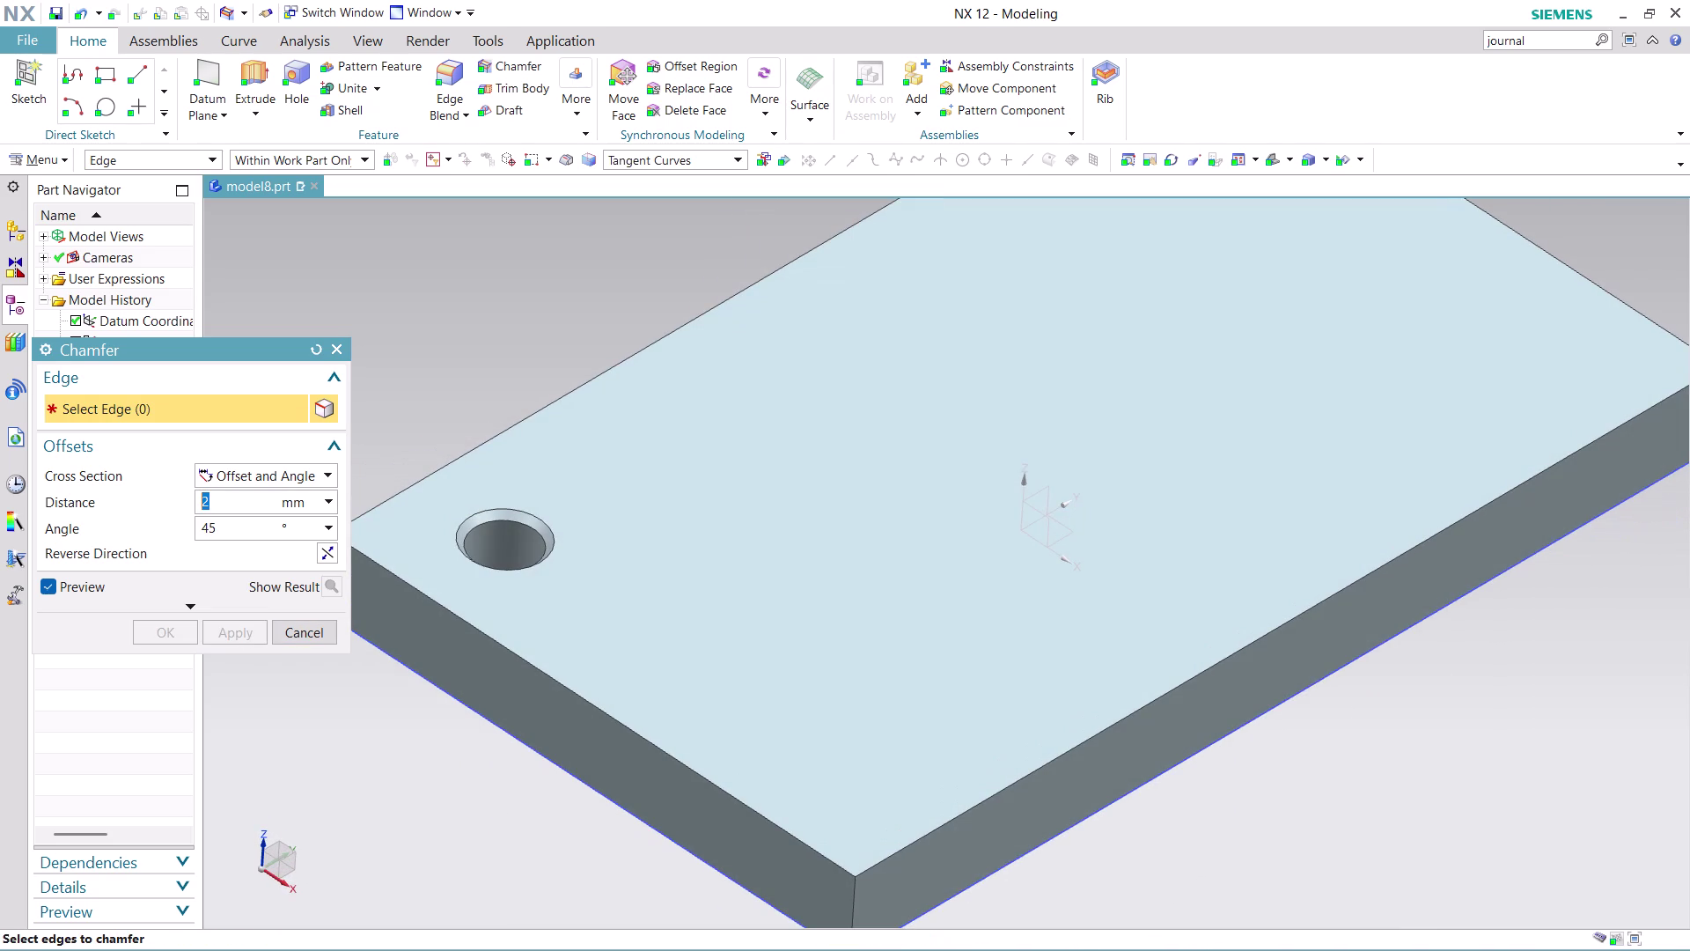
click(300, 637)
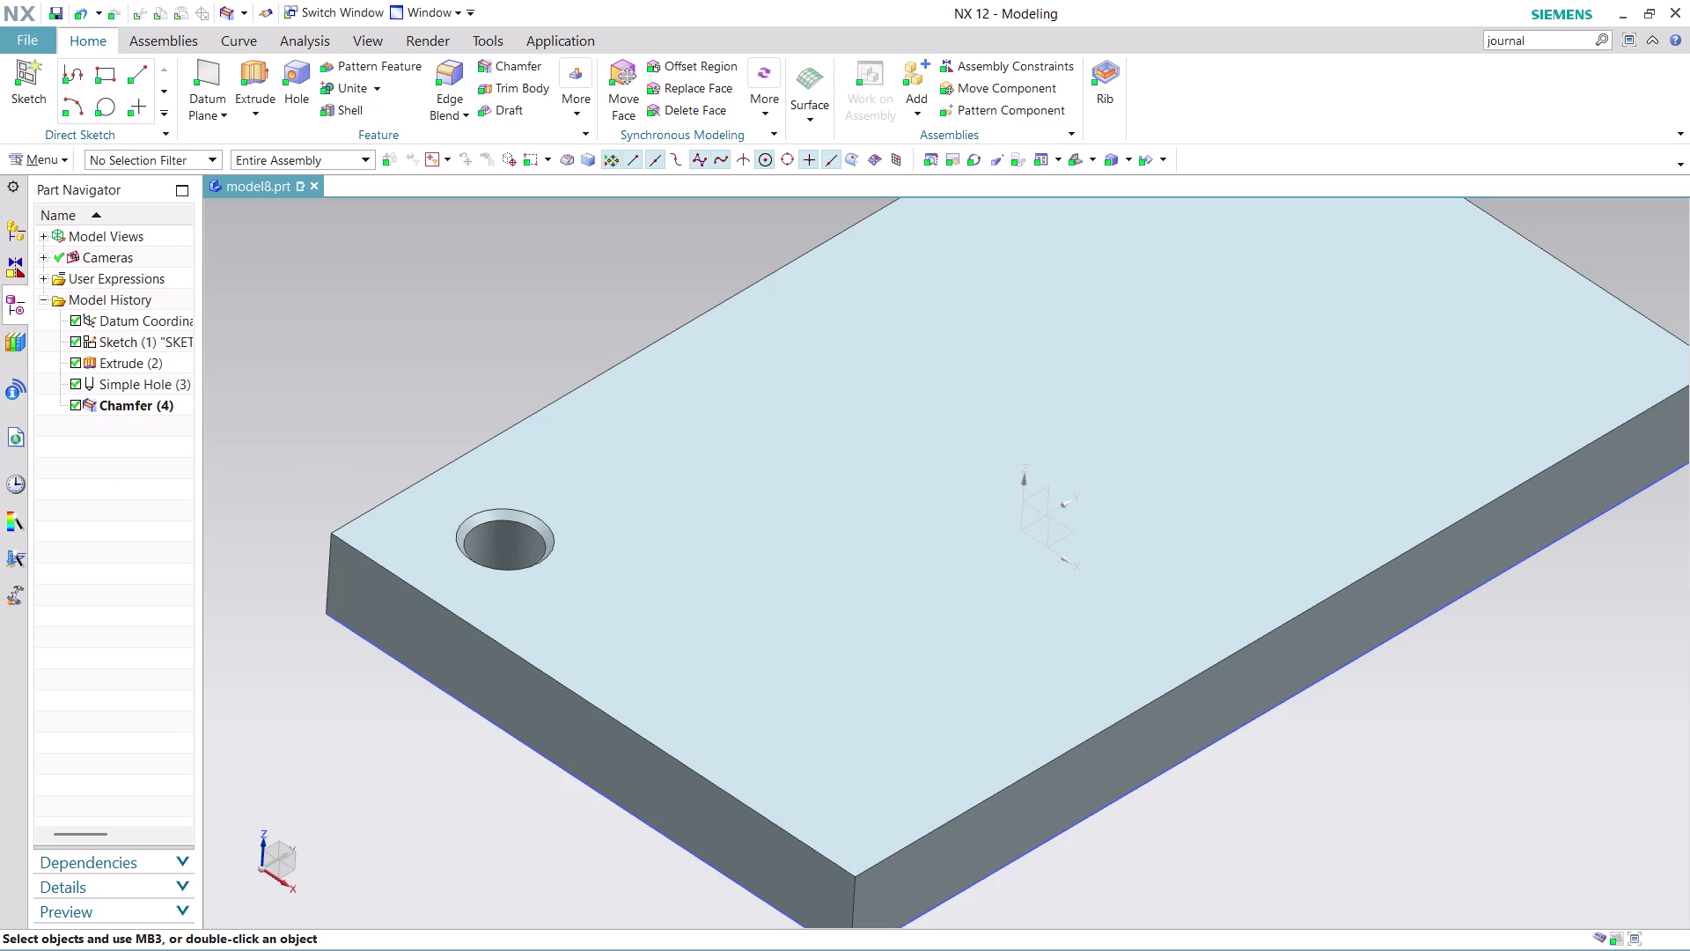
scroll(down, 3)
scroll(up, 3)
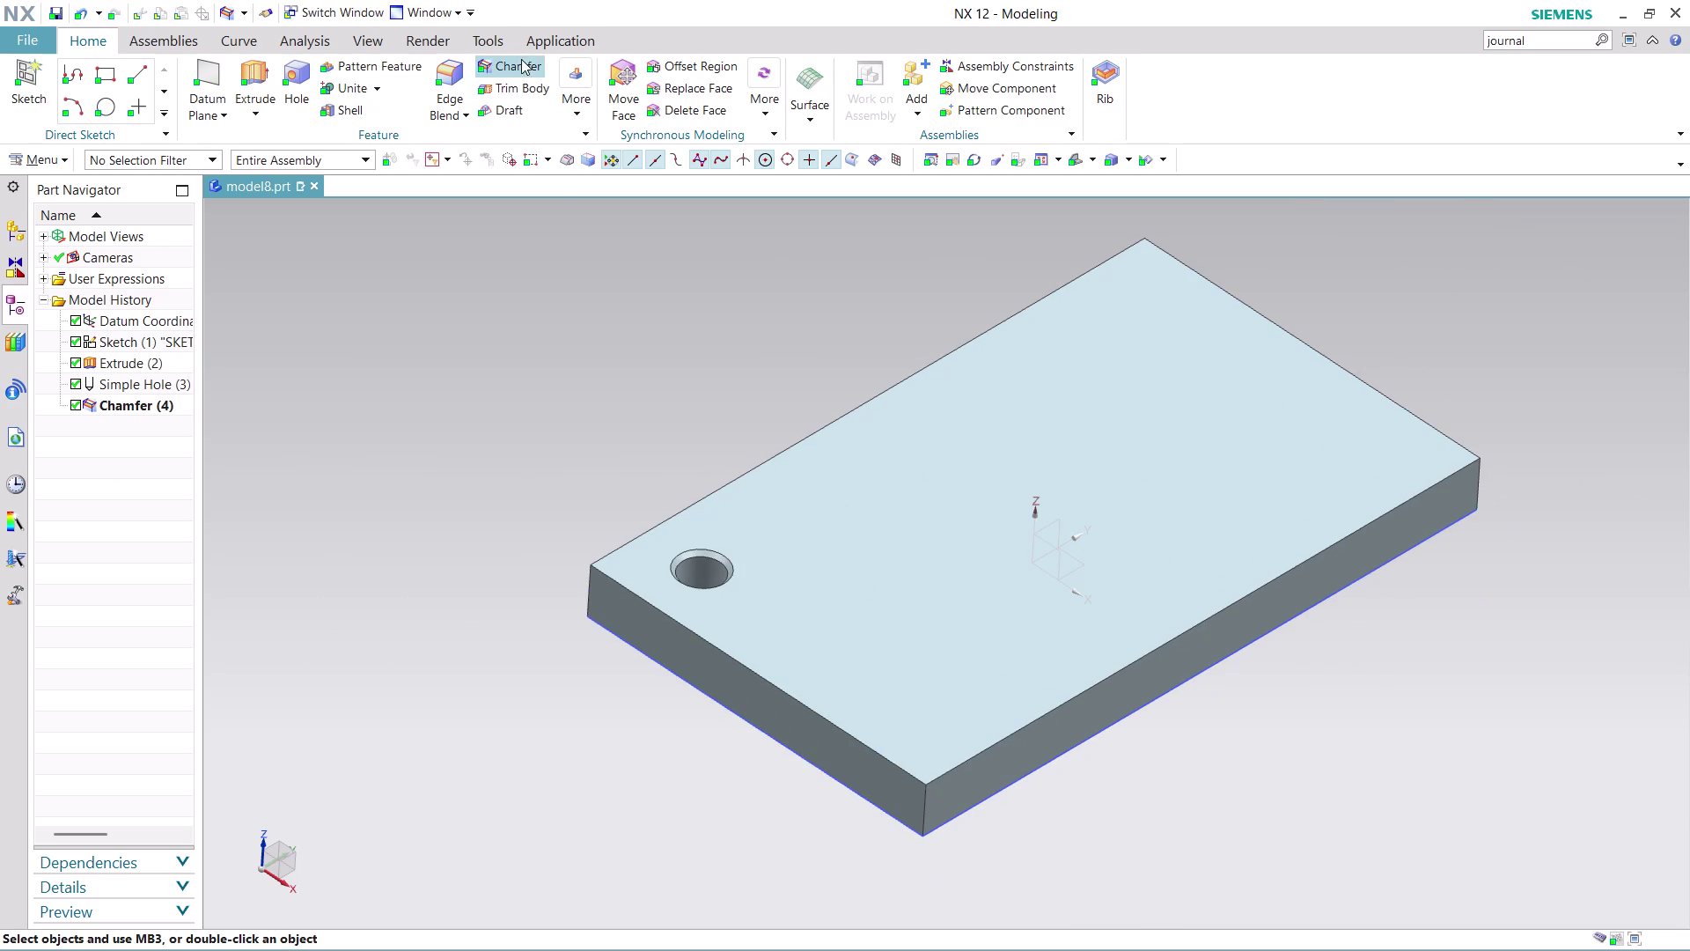
click(385, 60)
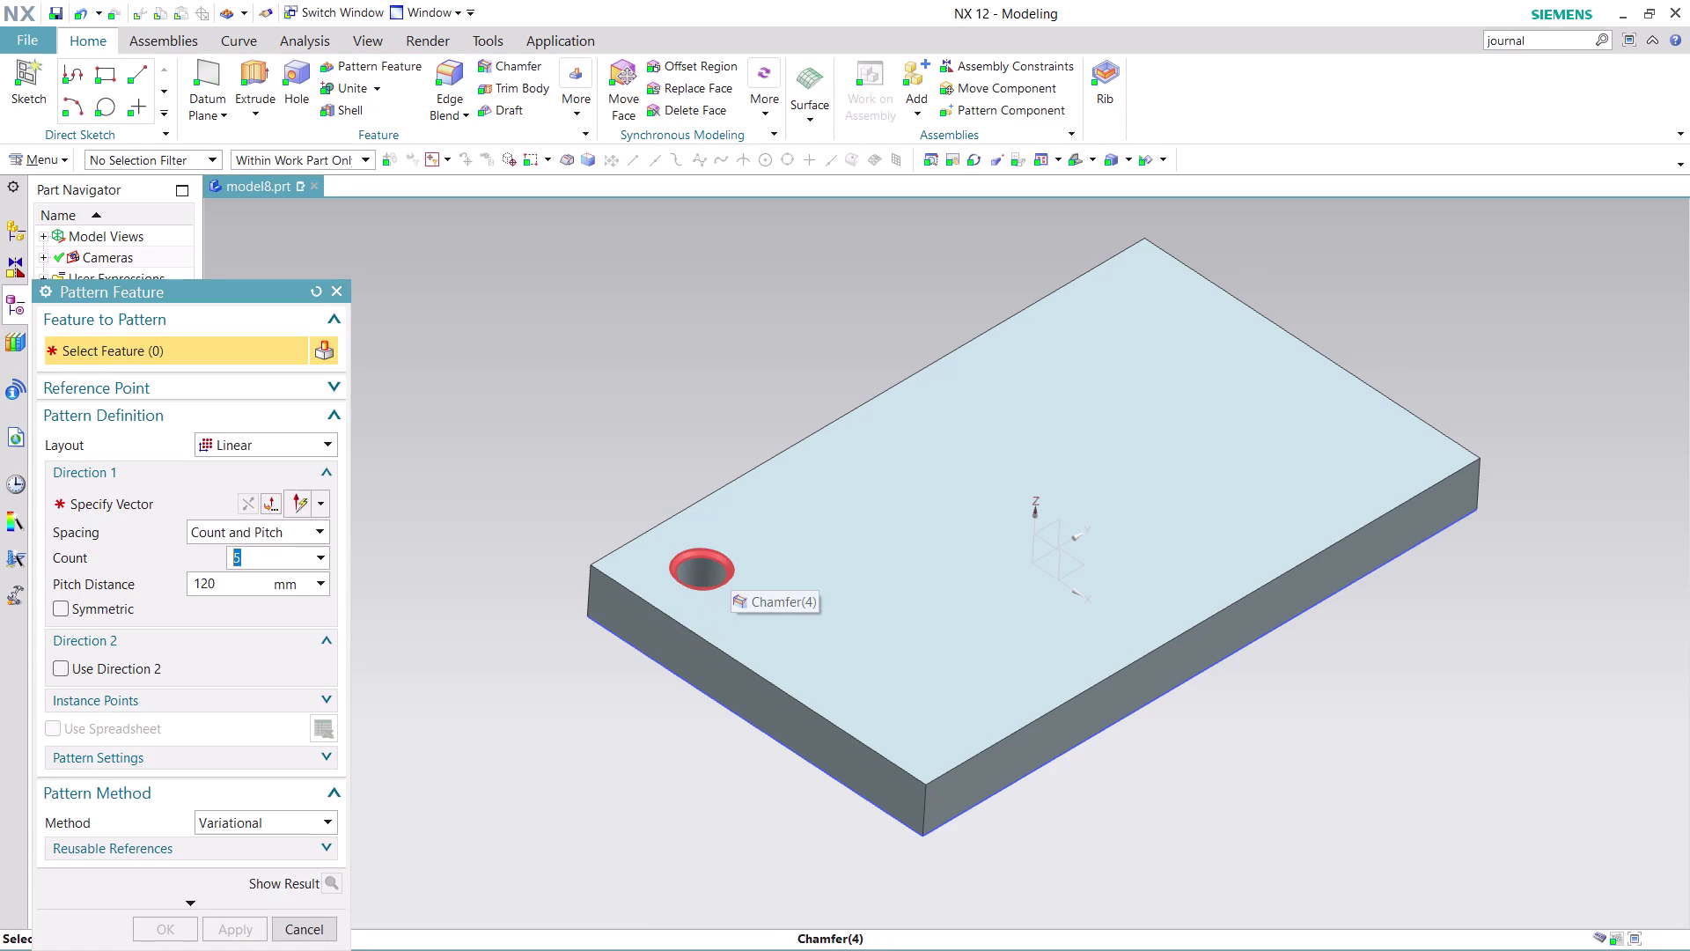
Select the hole and chamfer features, with Direction 1 reversed along the long edge.
click(730, 567)
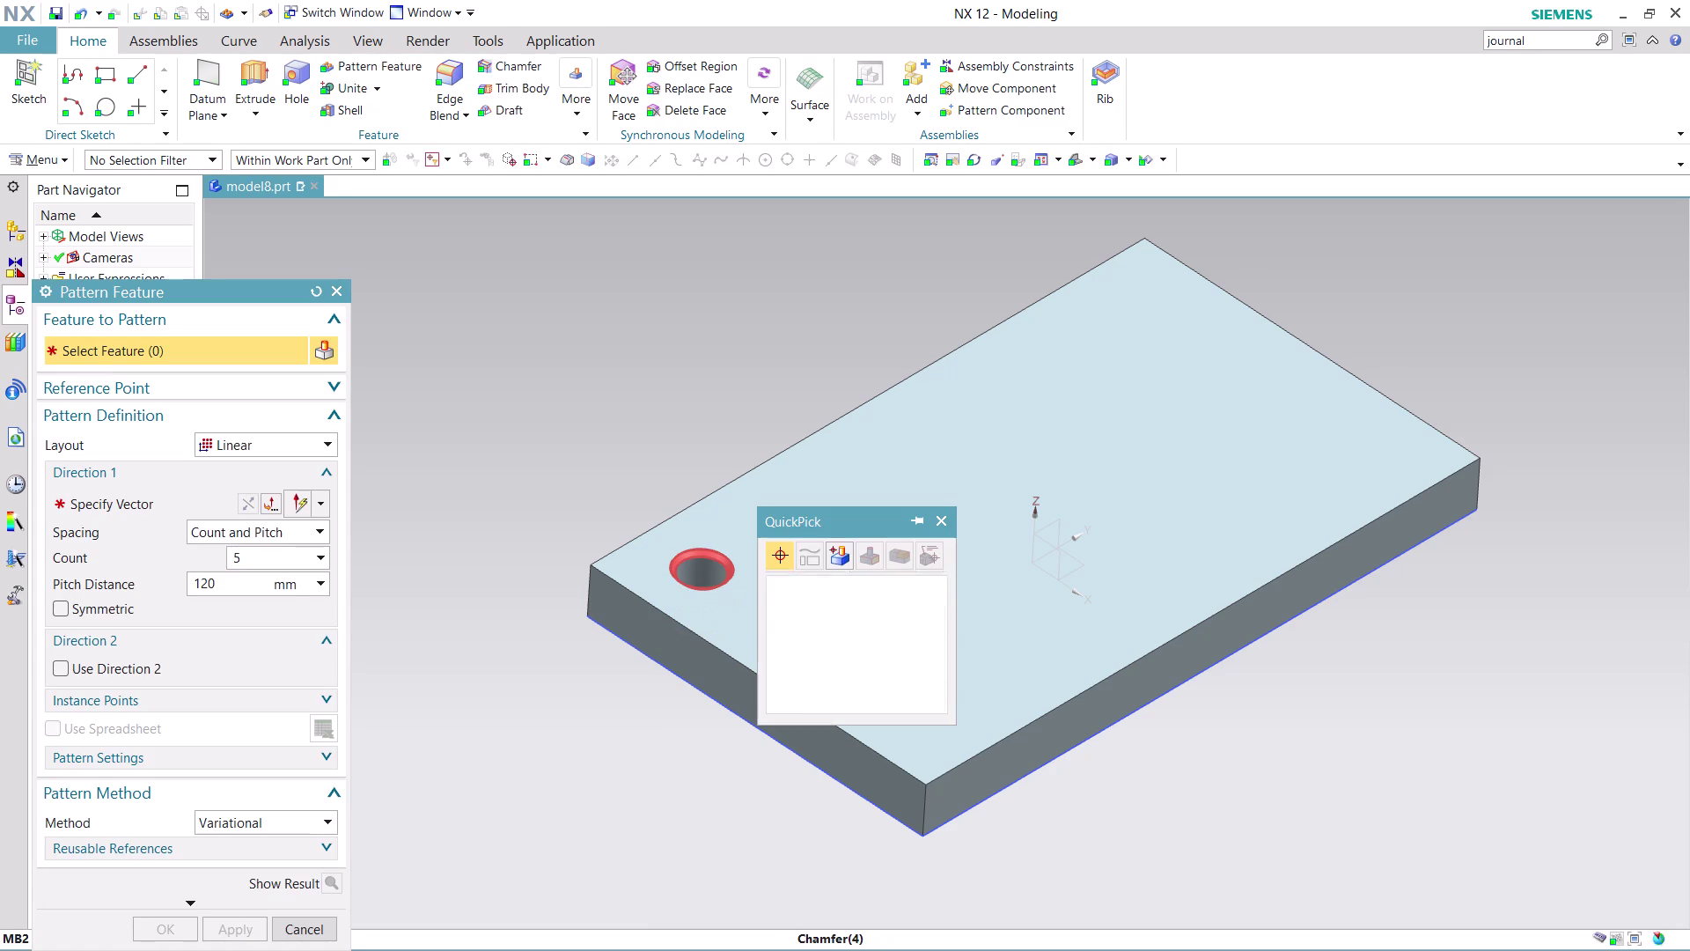
click(824, 583)
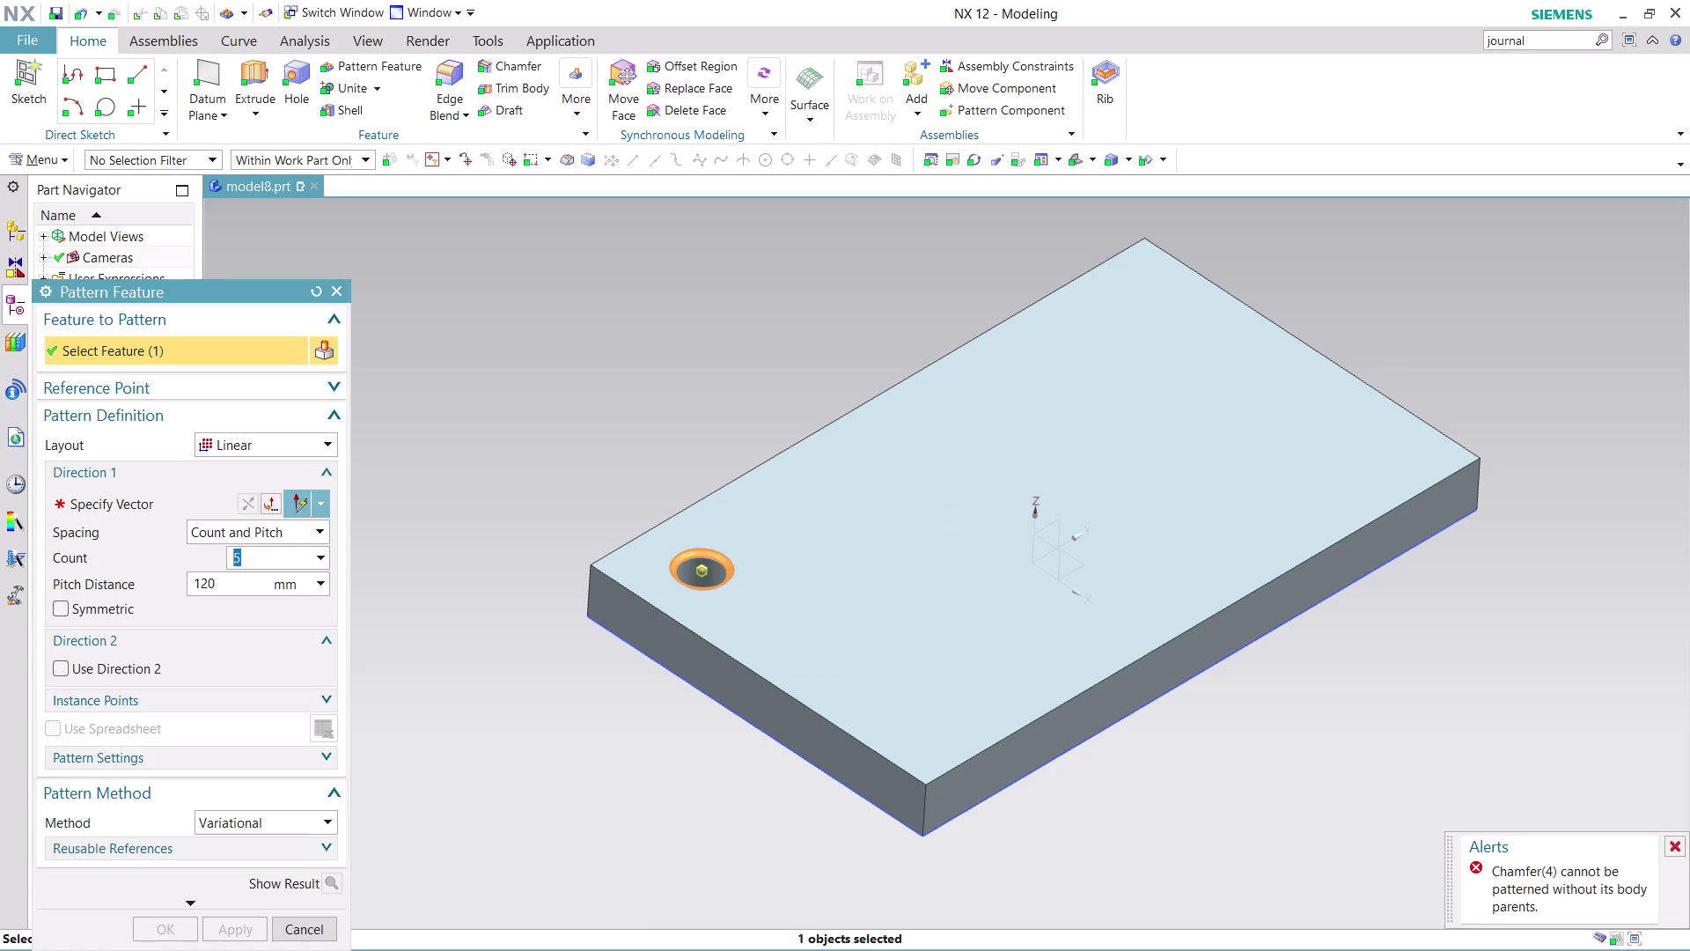
click(717, 568)
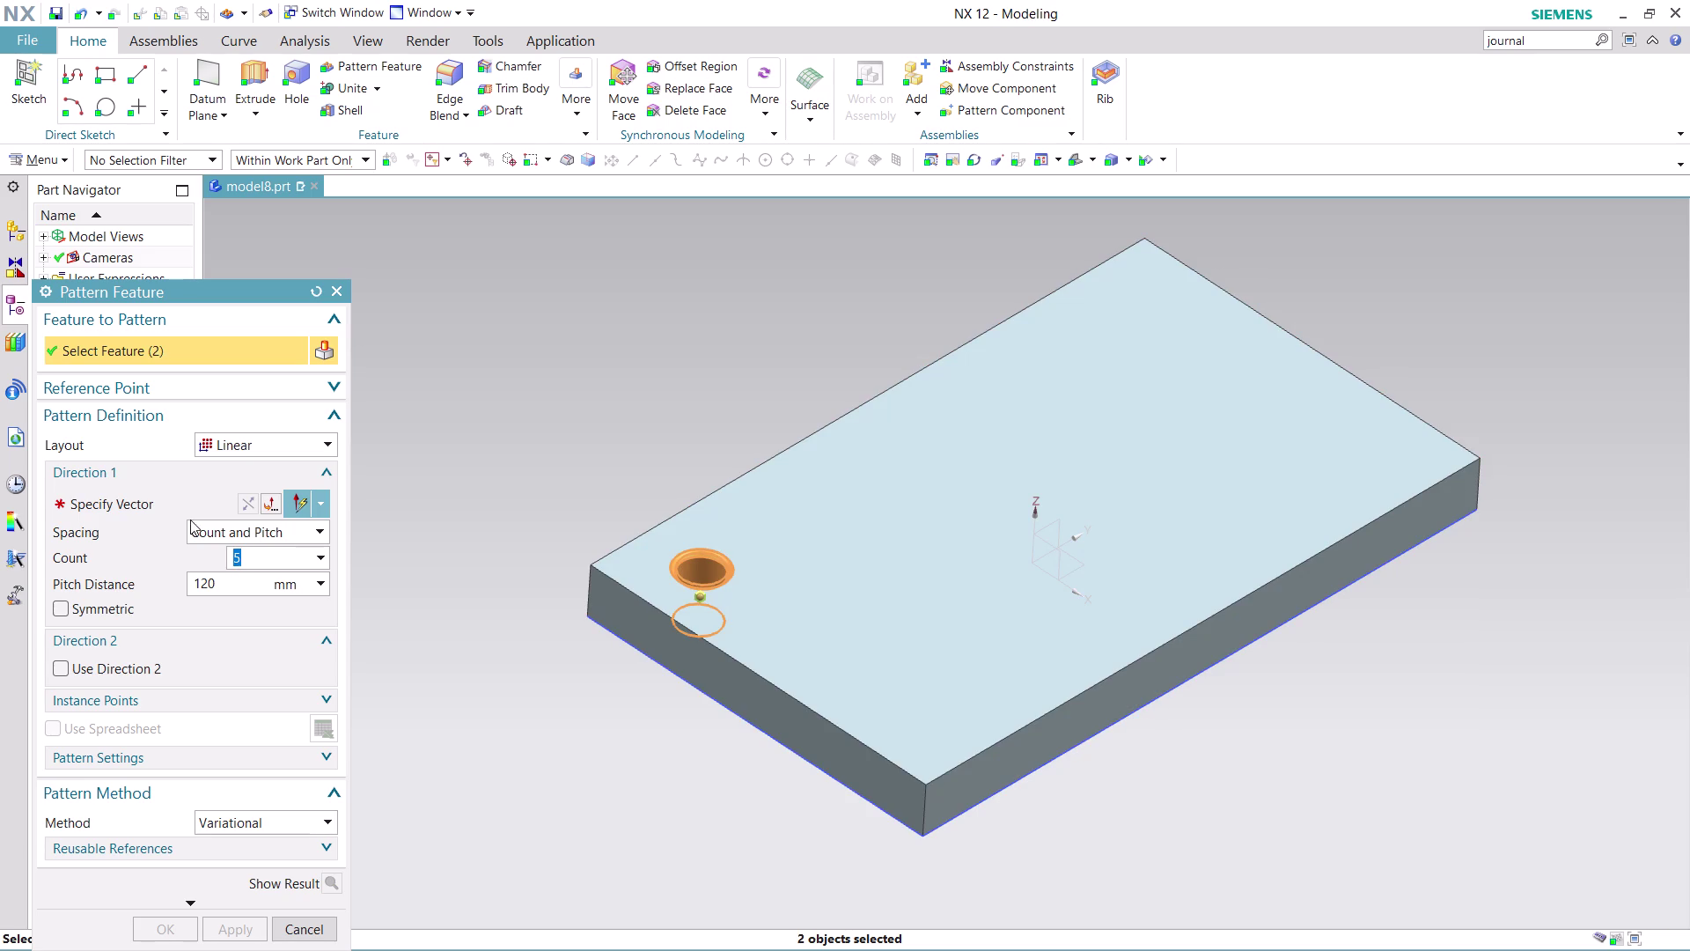
click(146, 510)
click(799, 438)
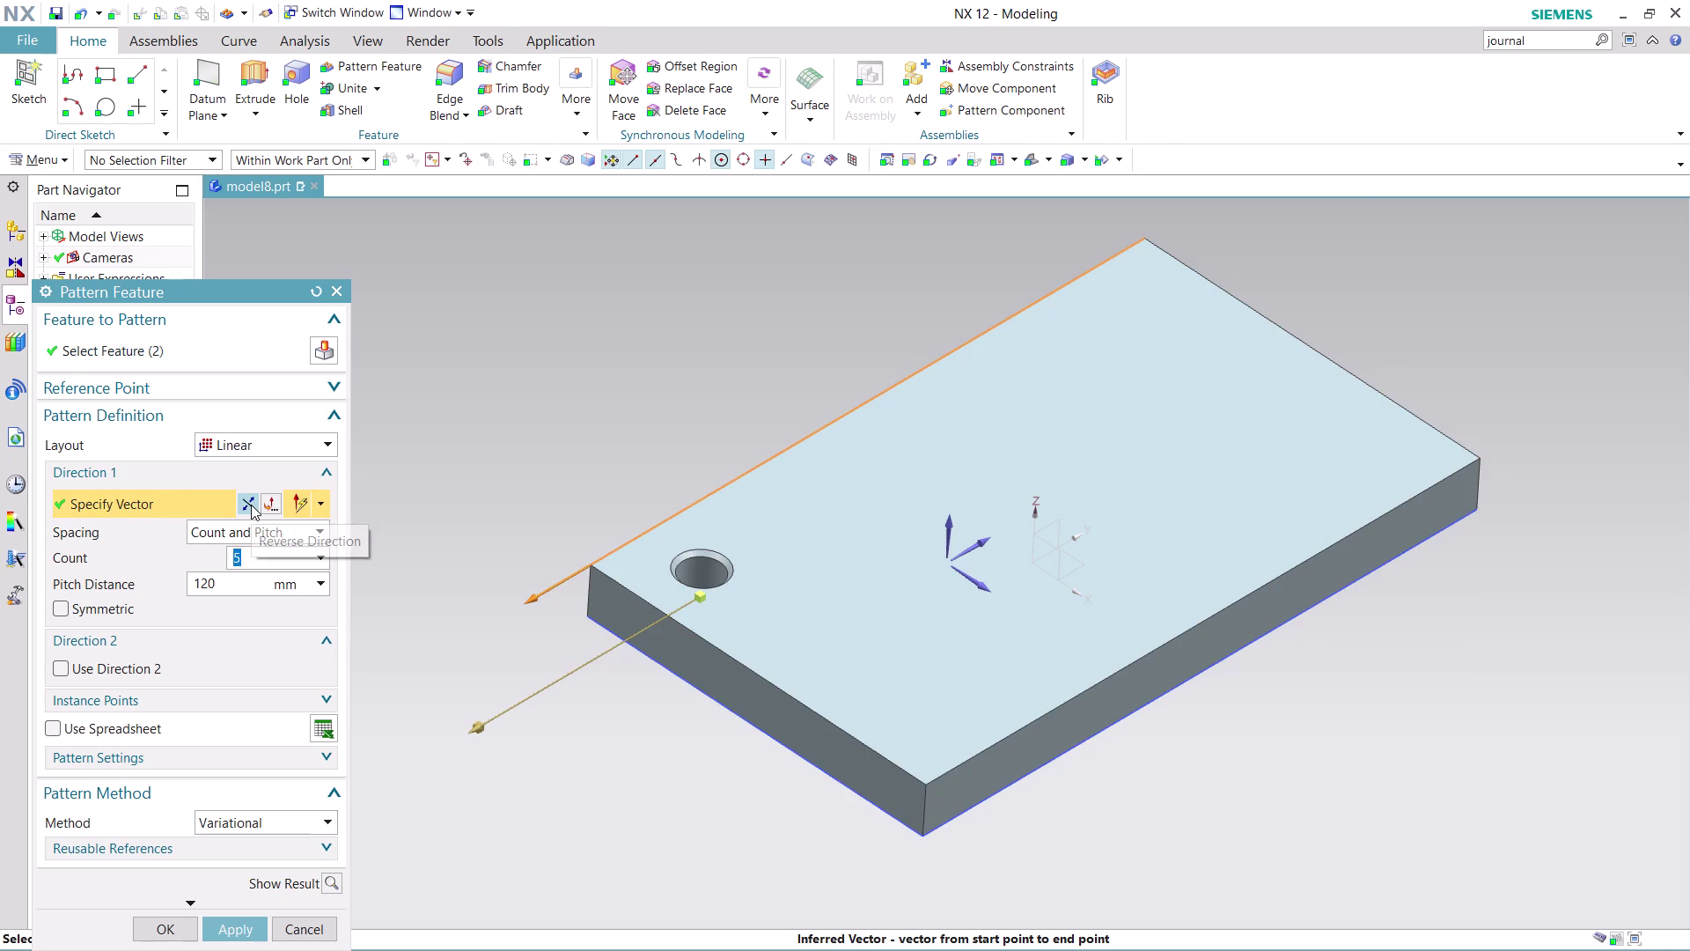
click(251, 504)
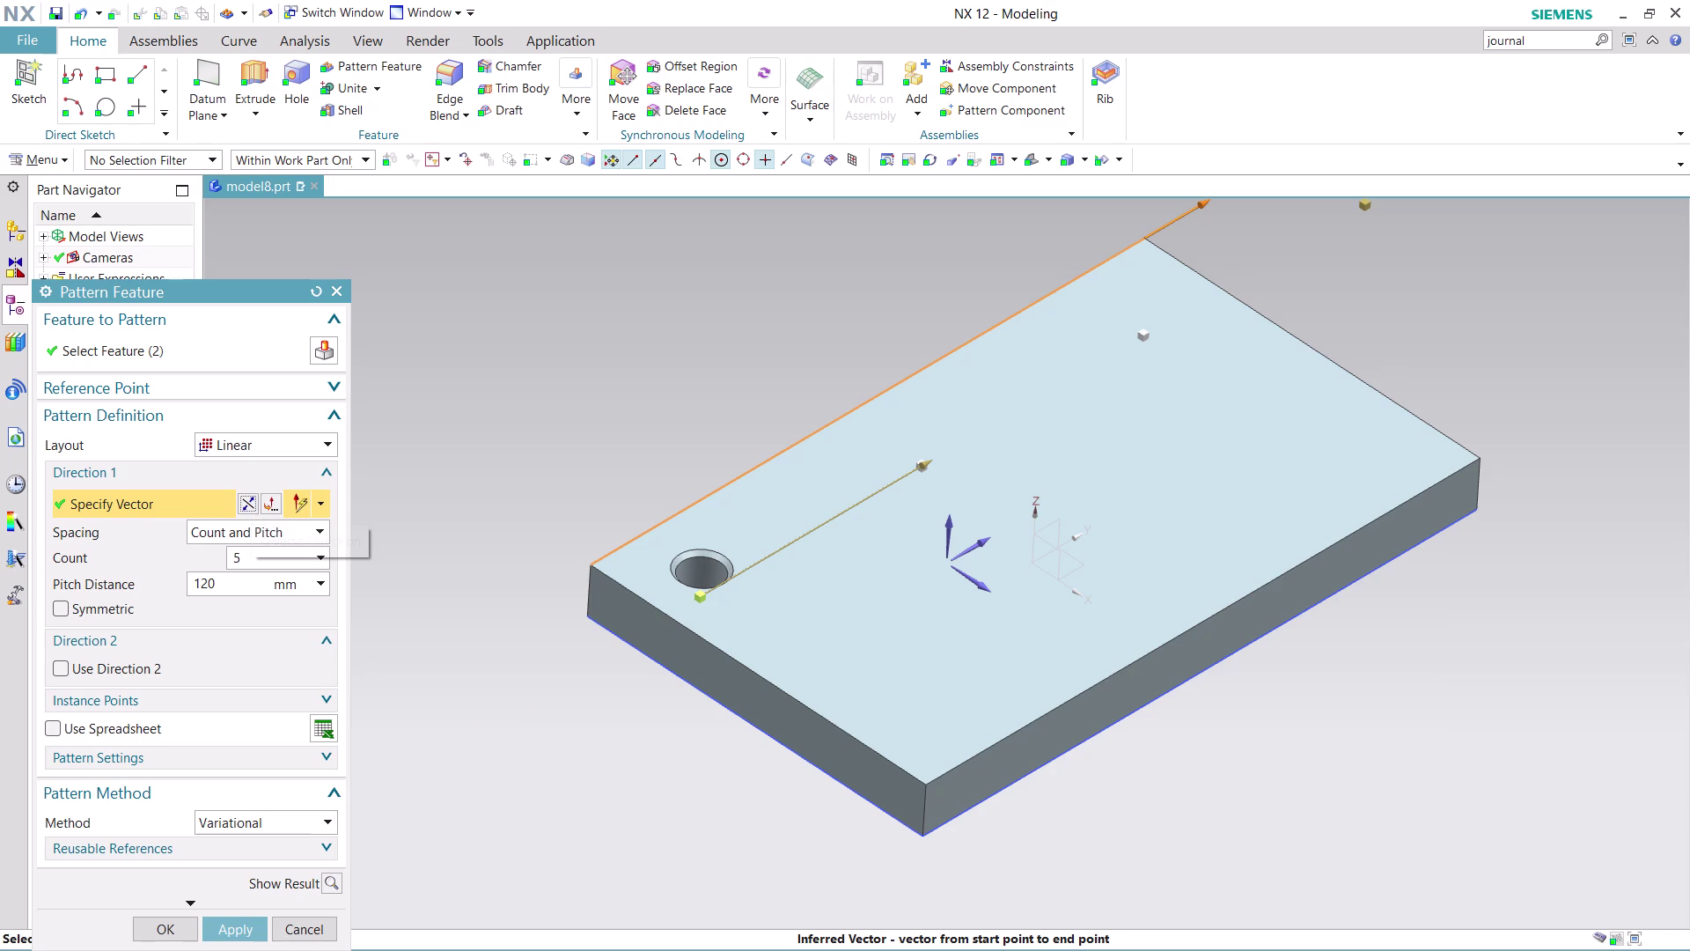
Change the Direction 1 pitch to 80 mm and set Direction 2 along the short edge.
double_click(231, 585)
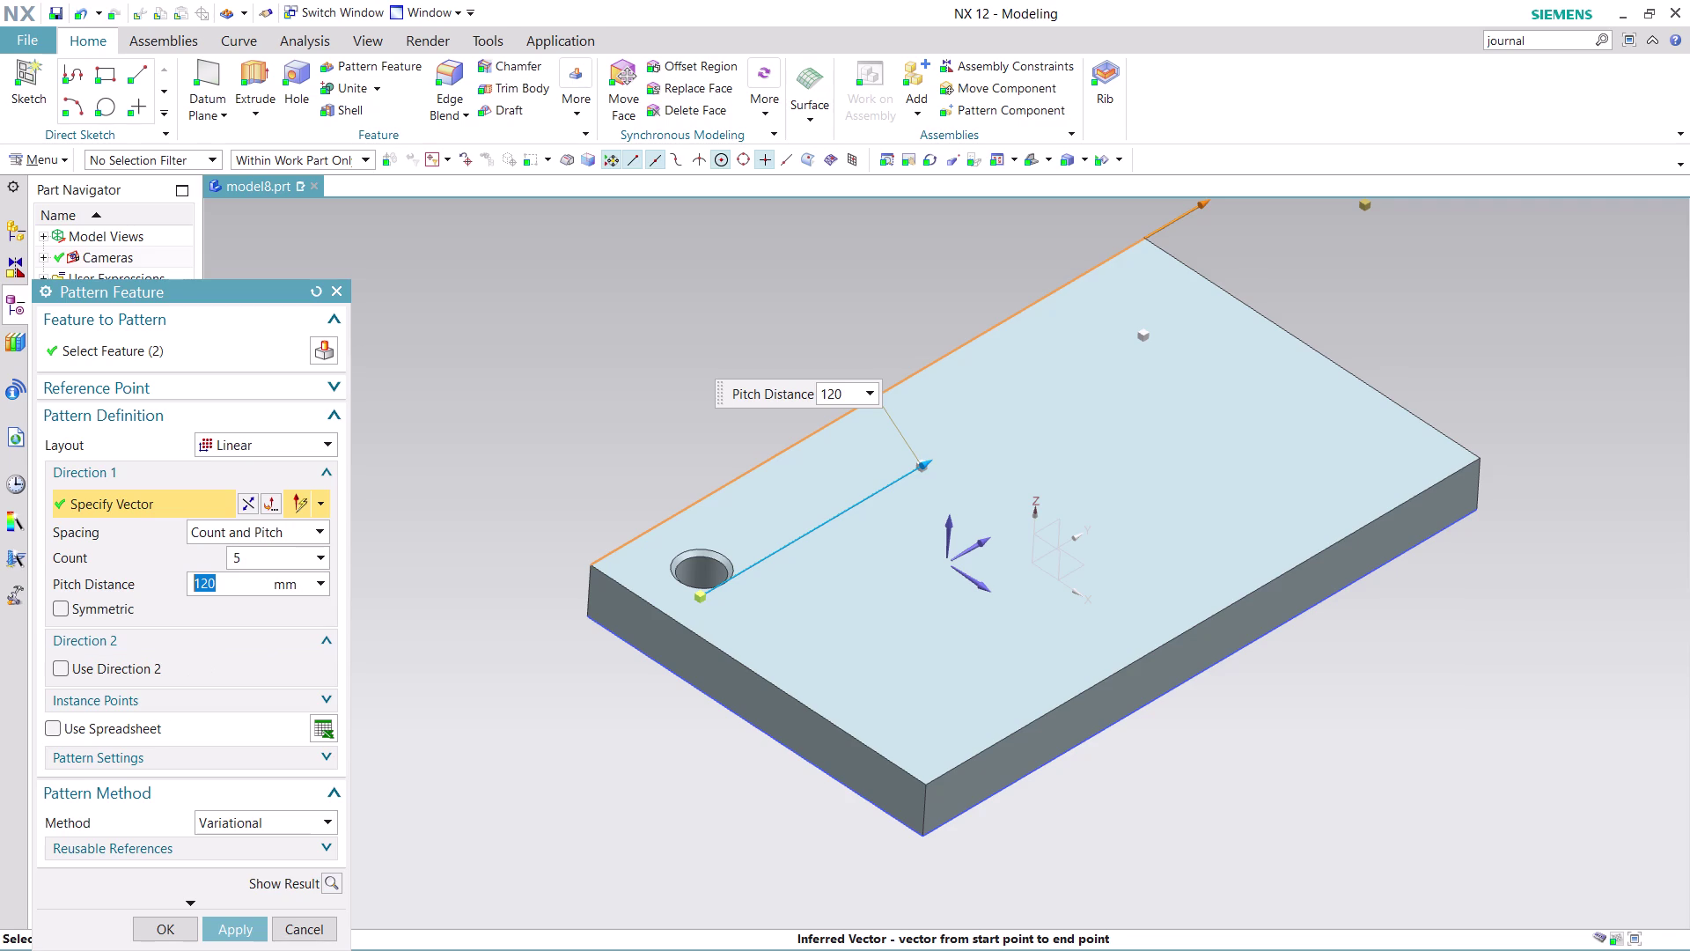
key(1)
key(BackSpace)
click(244, 583)
text(80)
click(56, 667)
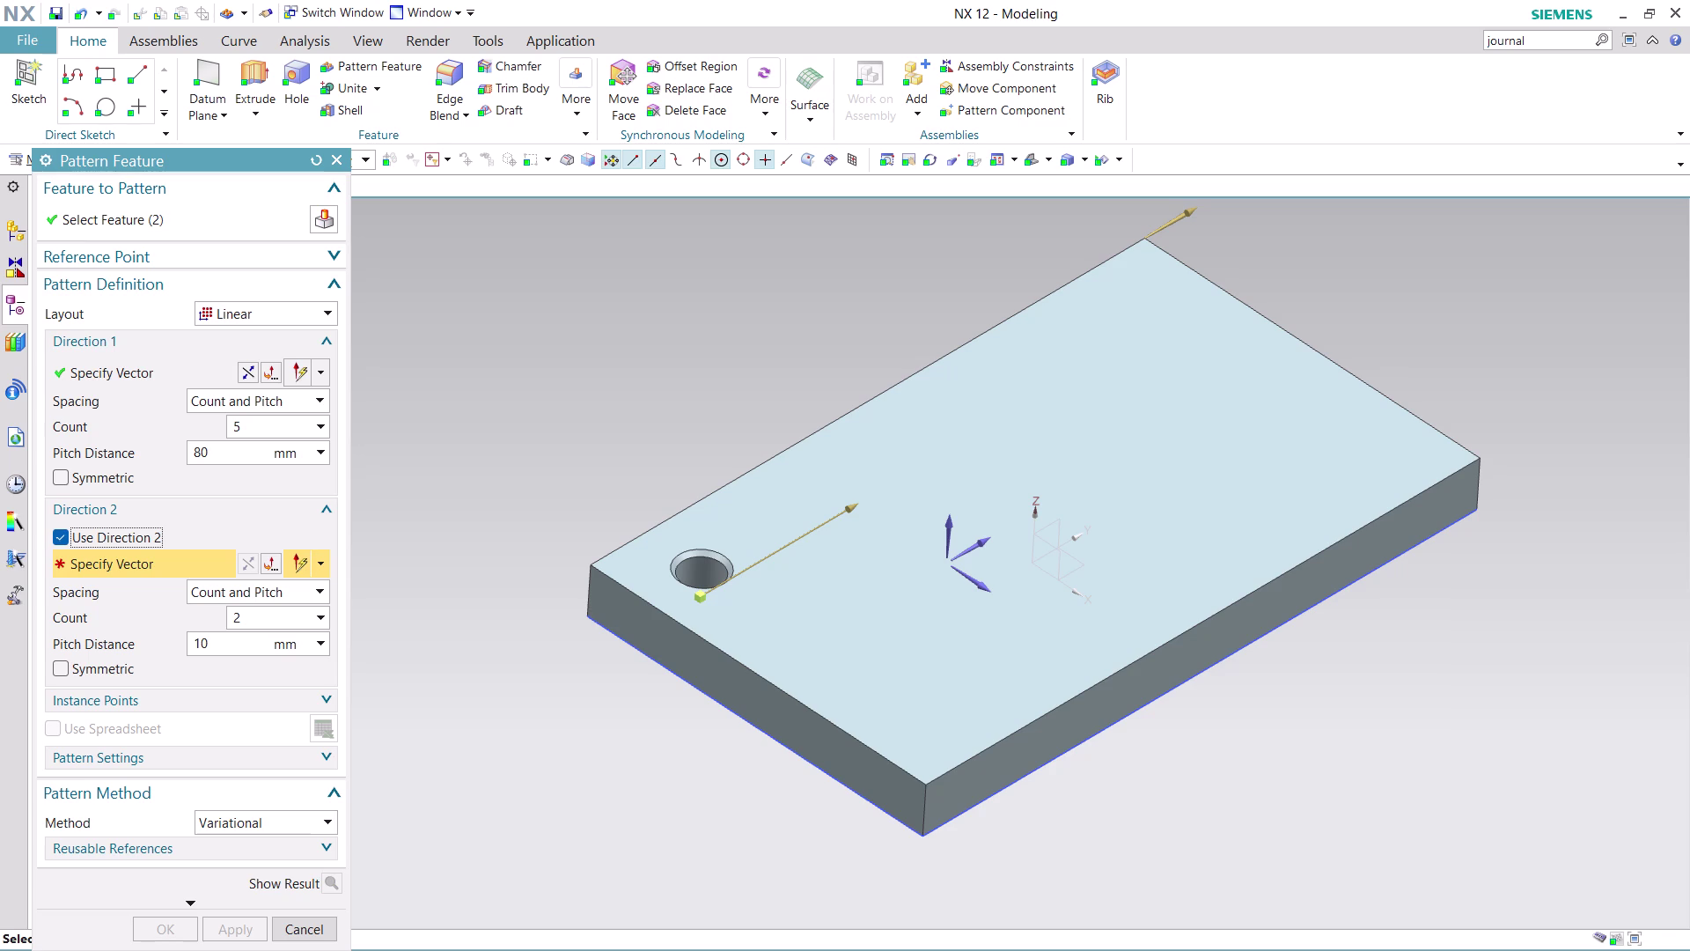
click(741, 662)
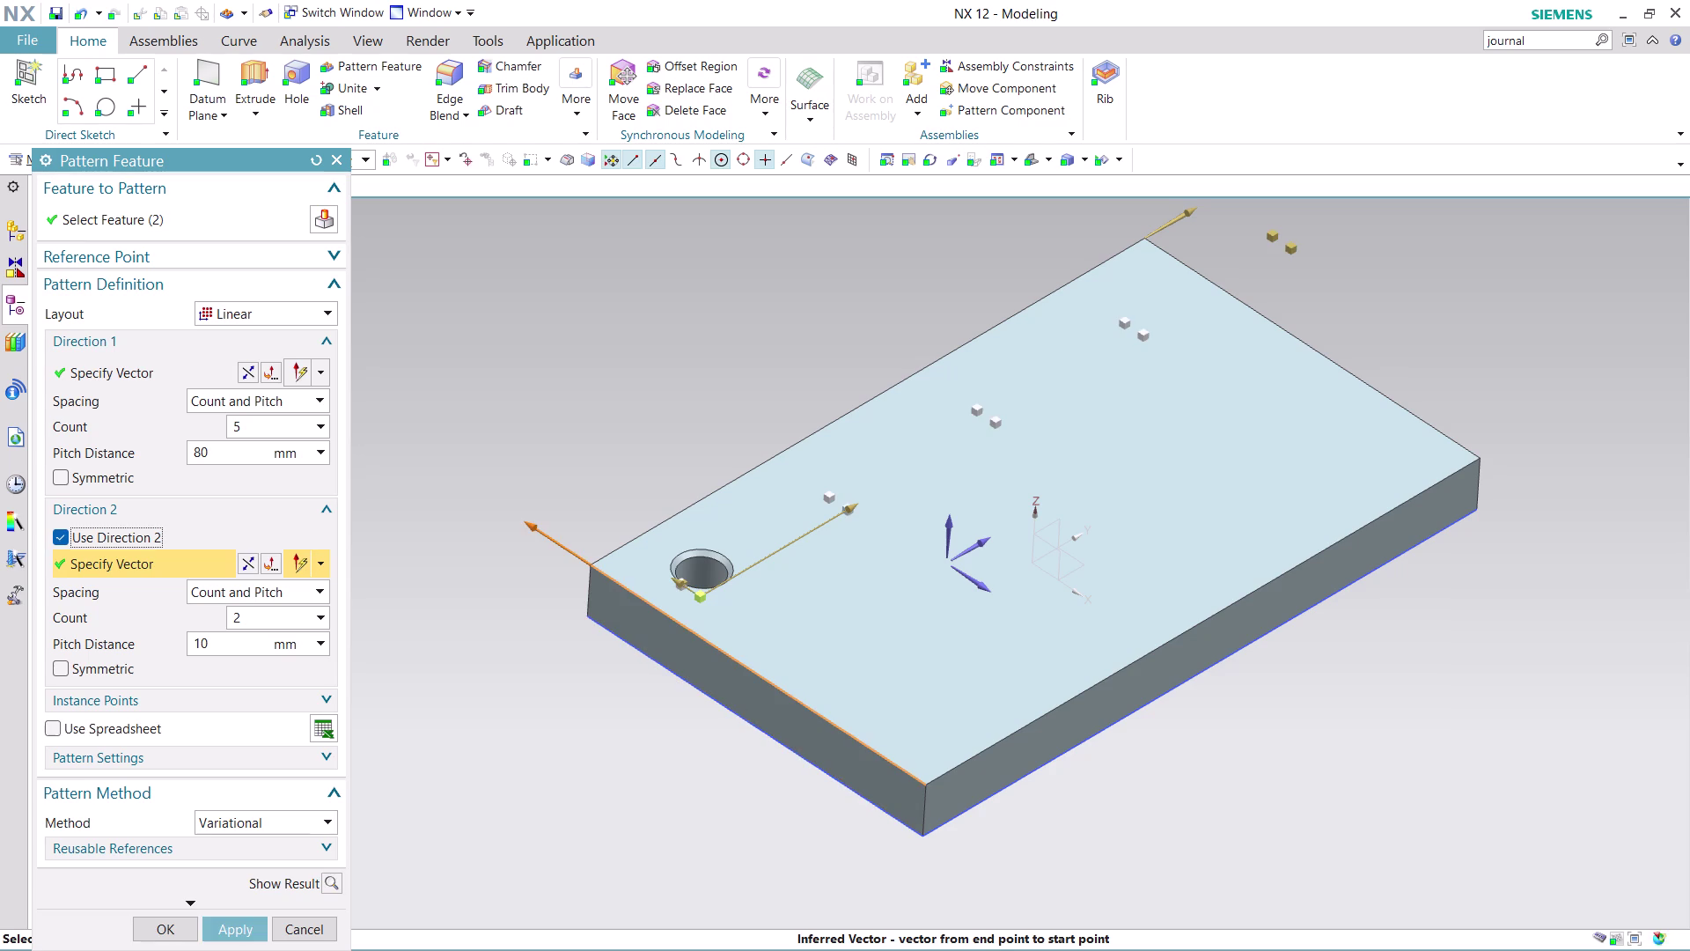
Apply the pattern with Direction 2 count 2, pitch 35 mm, and dismiss the failure report.
click(243, 562)
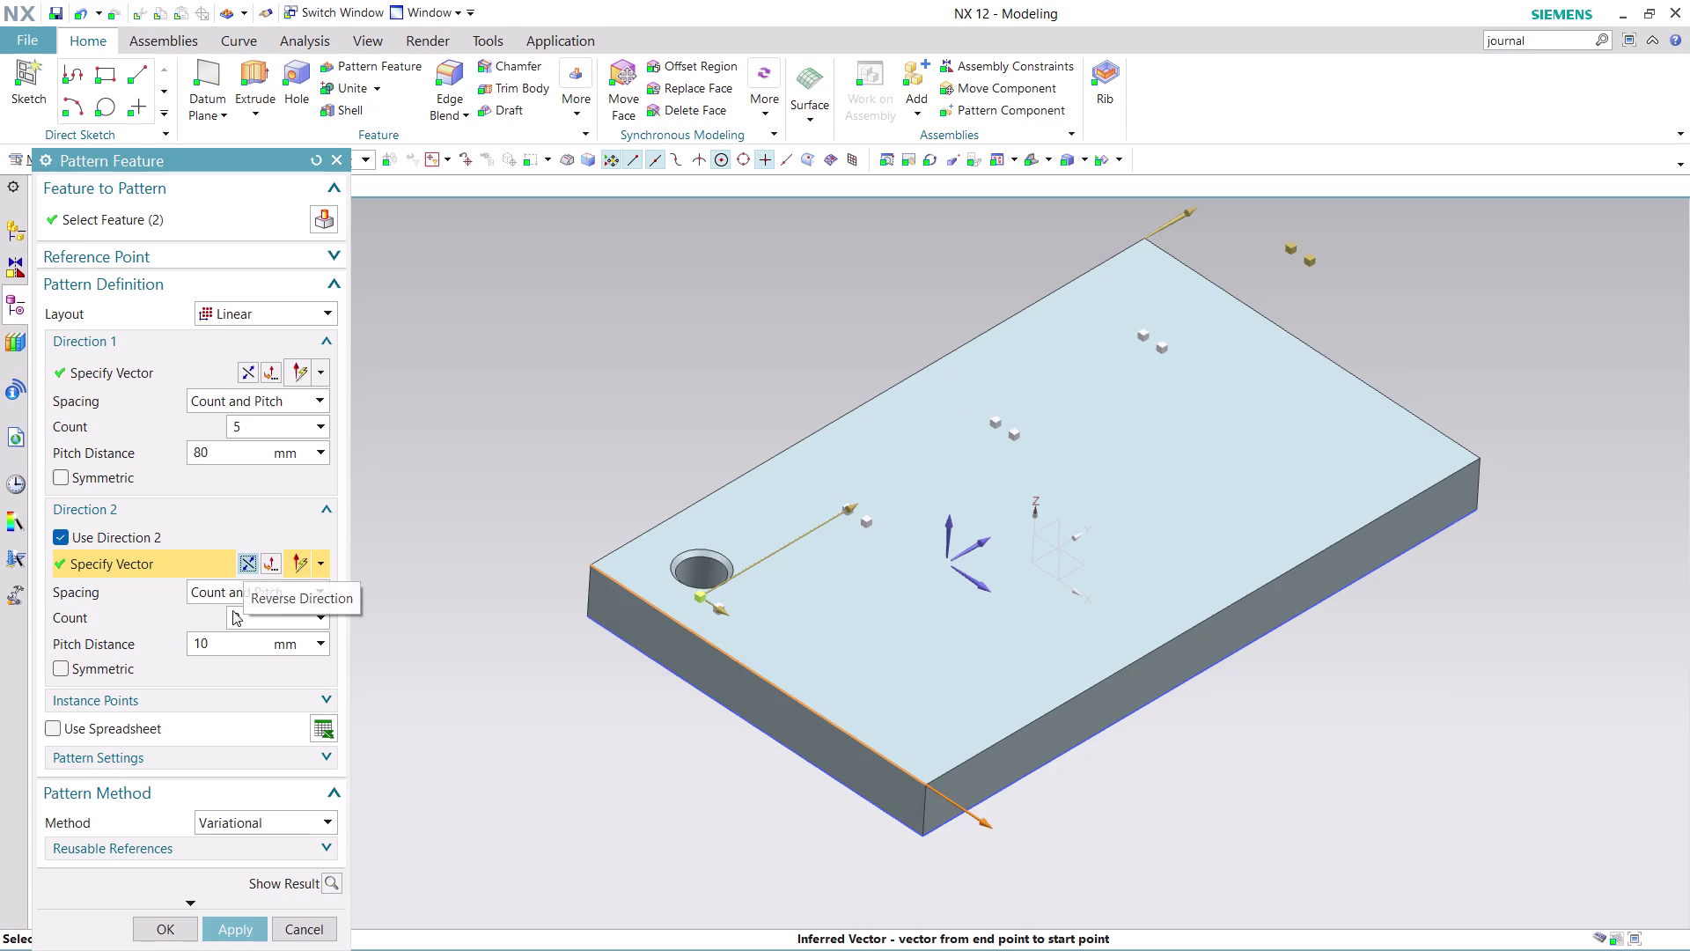
click(221, 644)
double_click(221, 645)
double_click(221, 645)
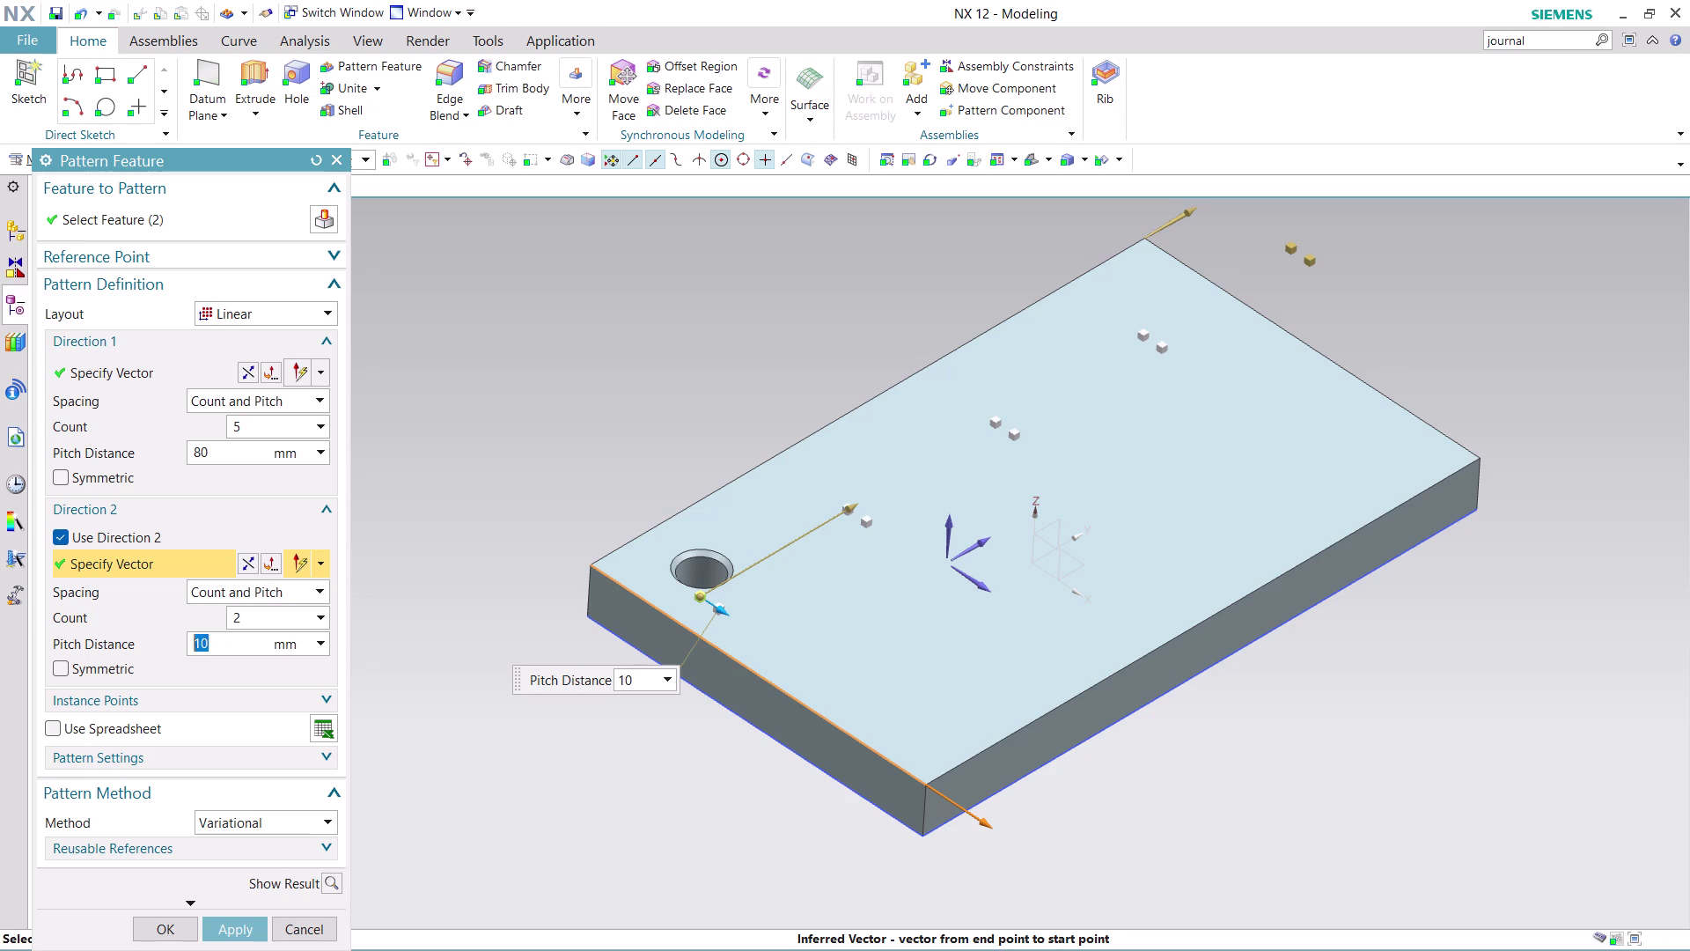
click(221, 644)
text(35)
click(435, 830)
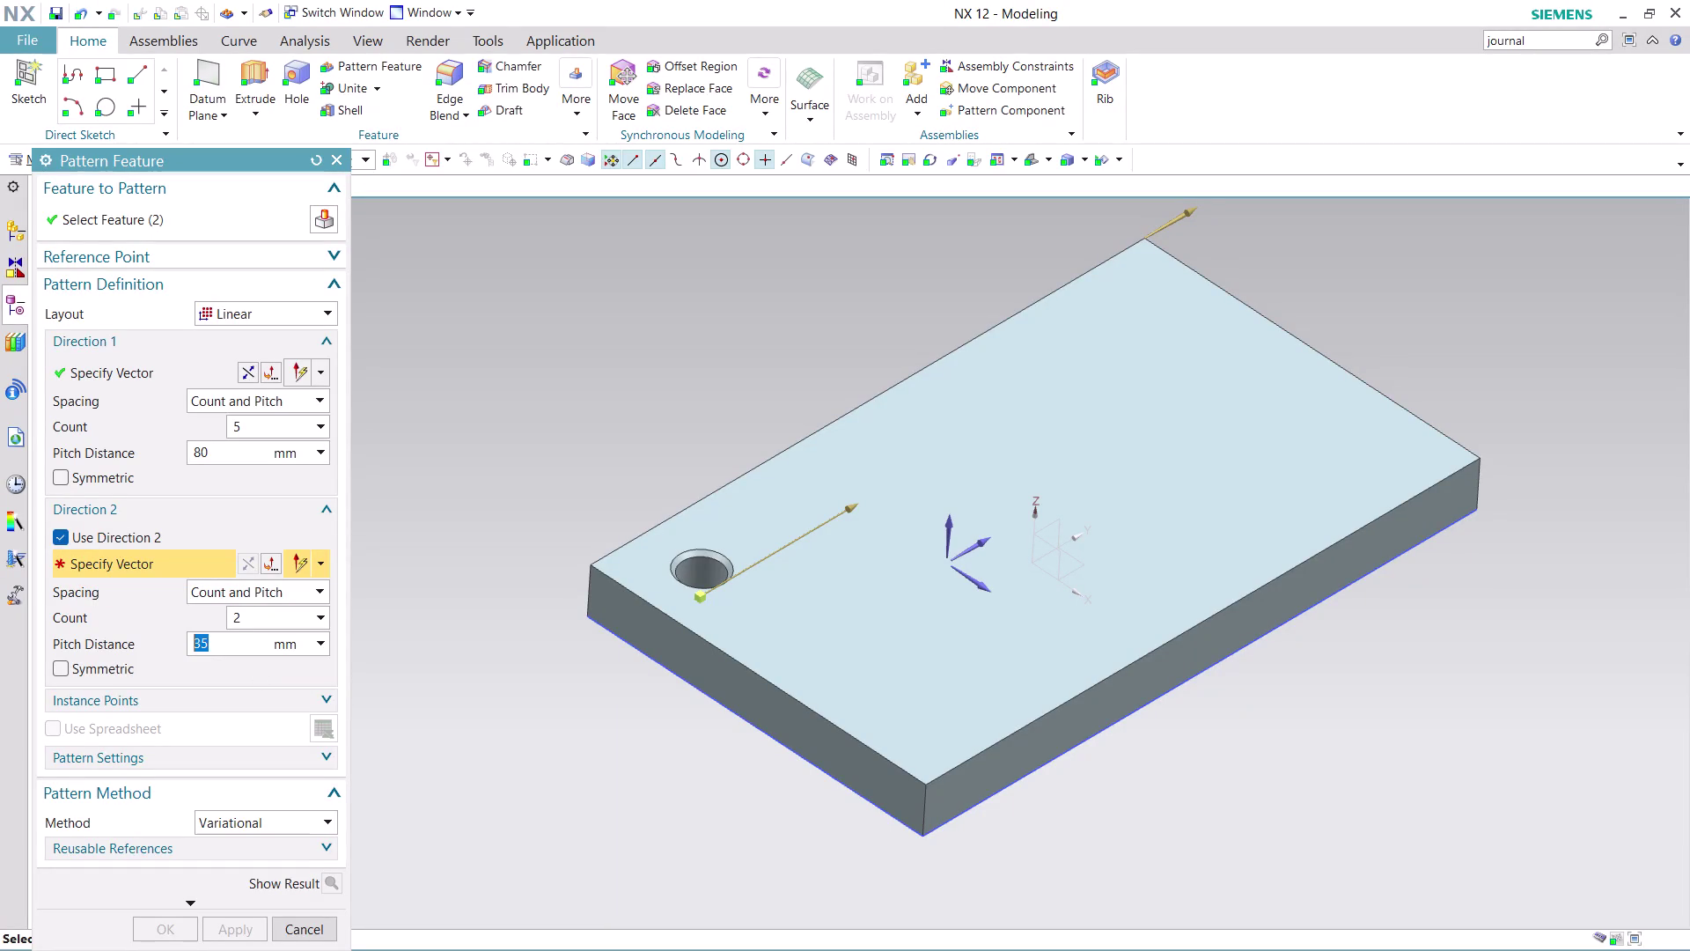
click(770, 682)
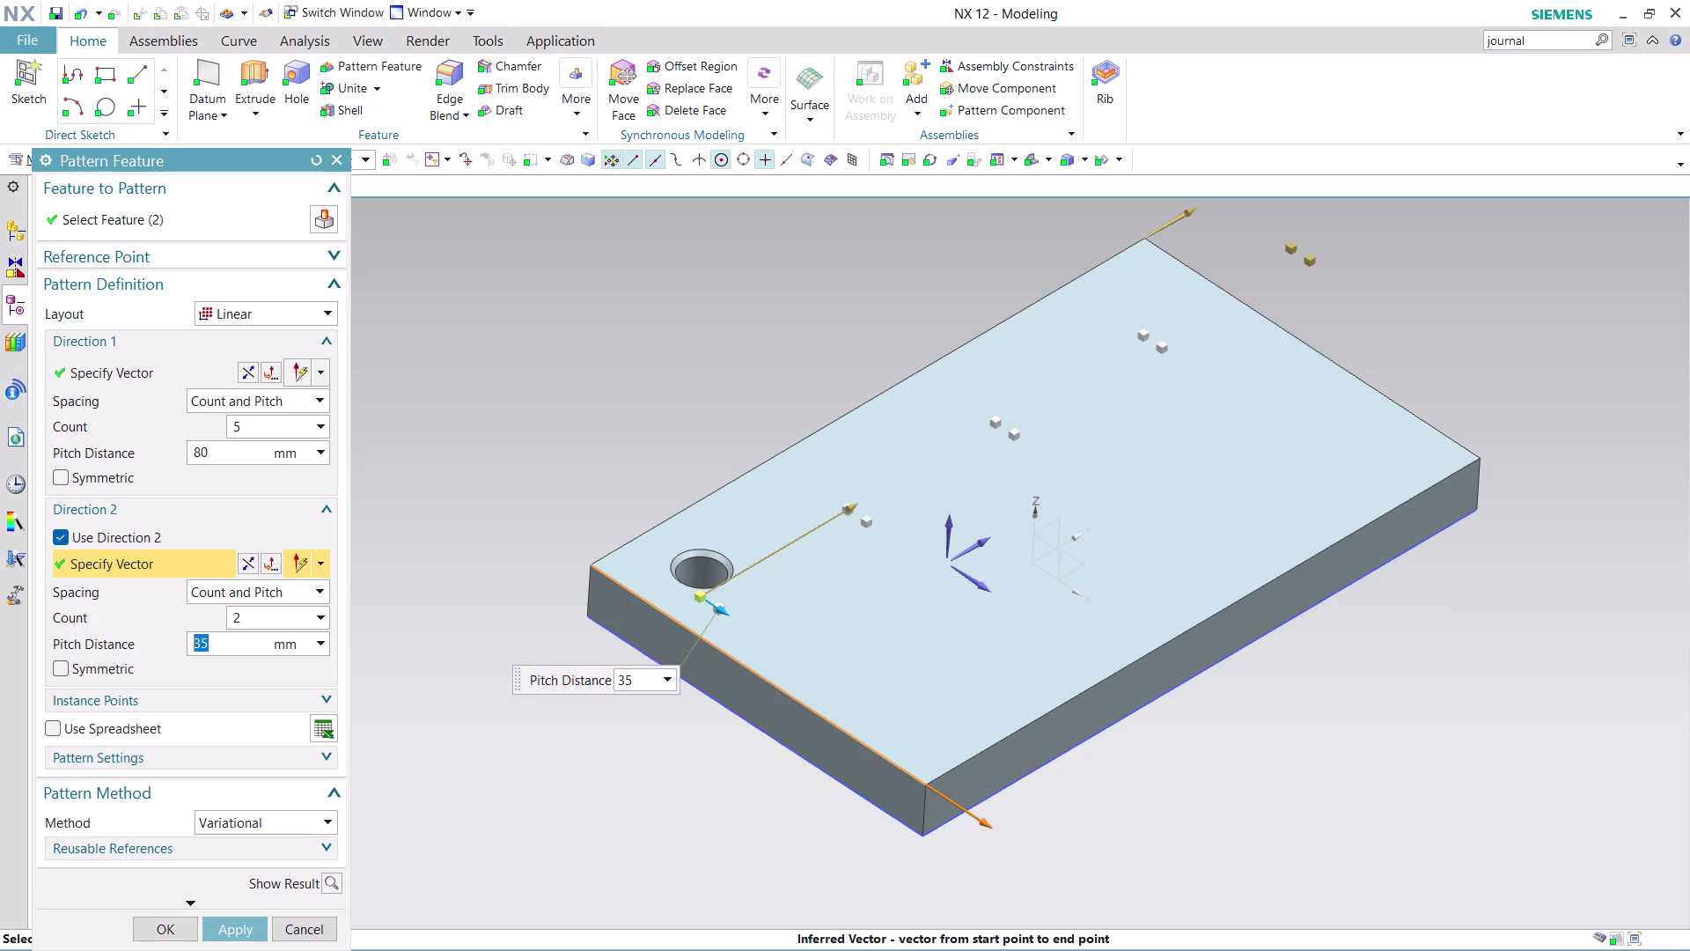
click(242, 925)
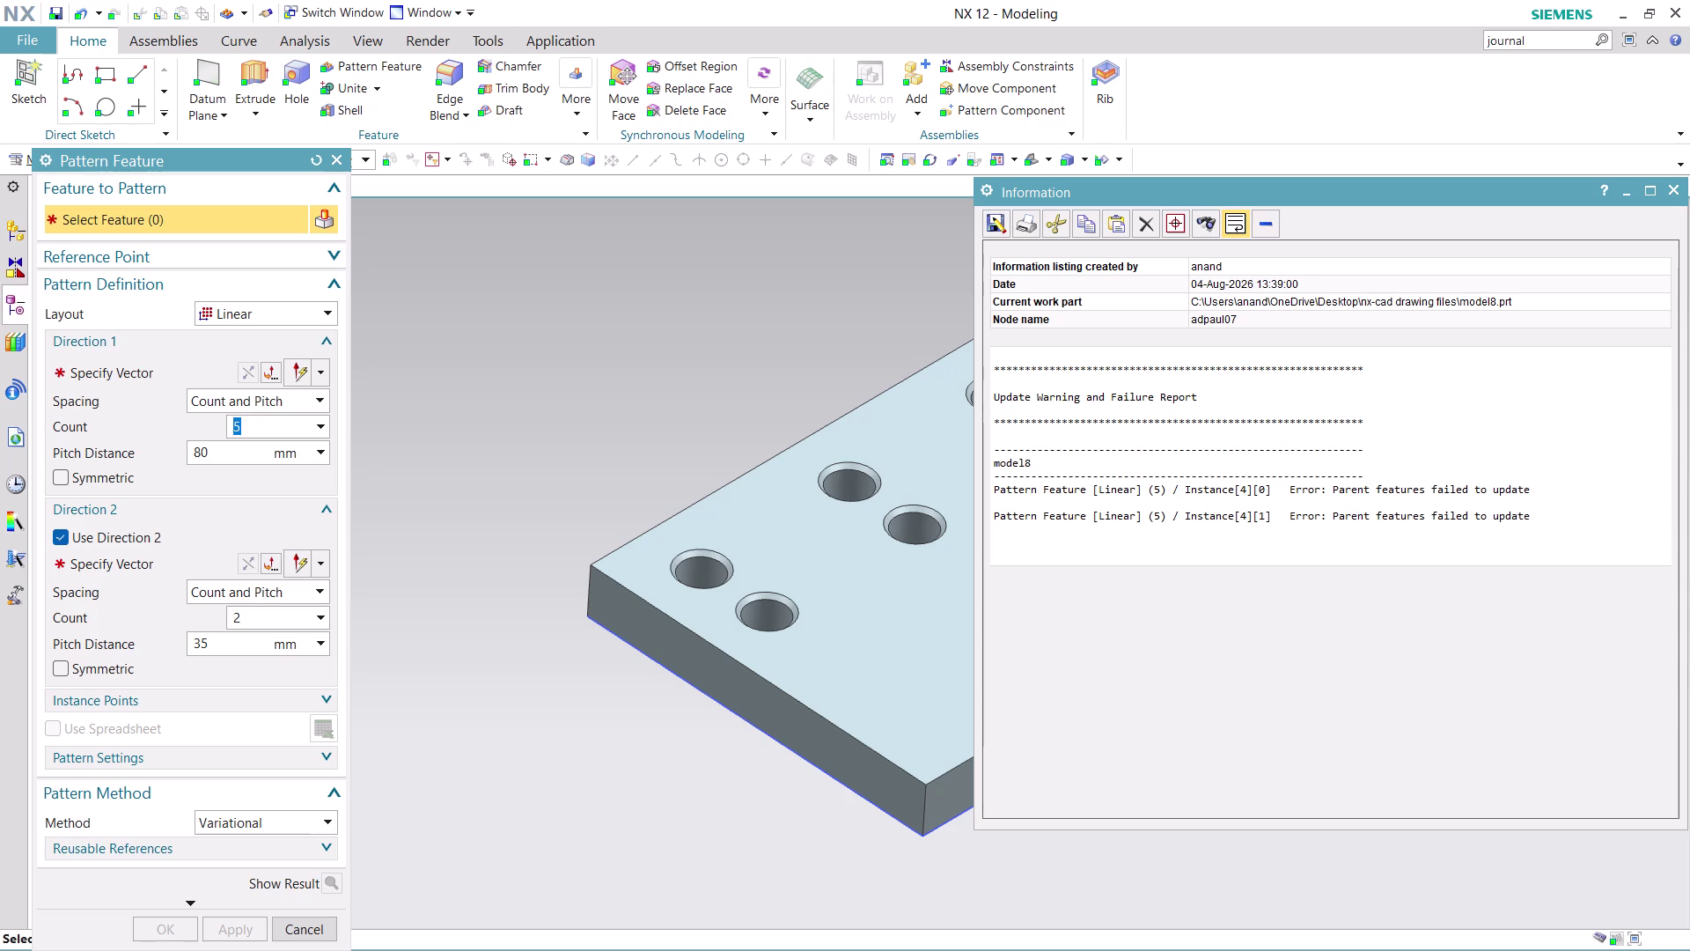
click(1672, 193)
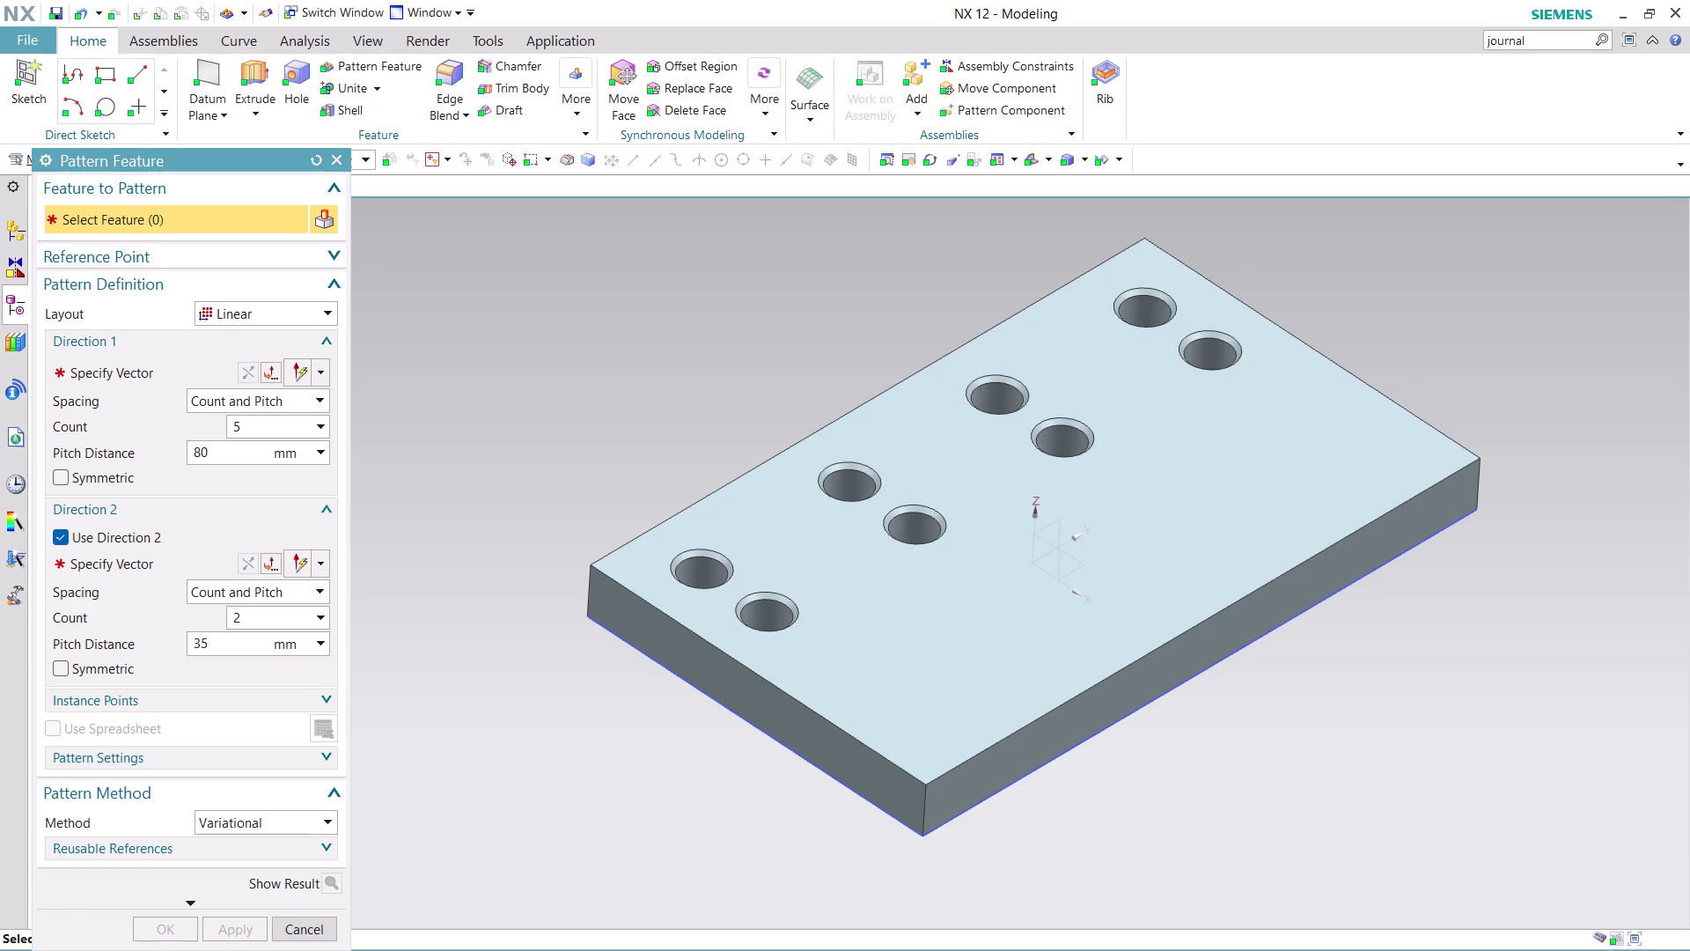
Undo the hole pattern twice with Ctrl+Z, then relaunch Pattern Feature.
key(ctrl+z)
key(ctrl+z)
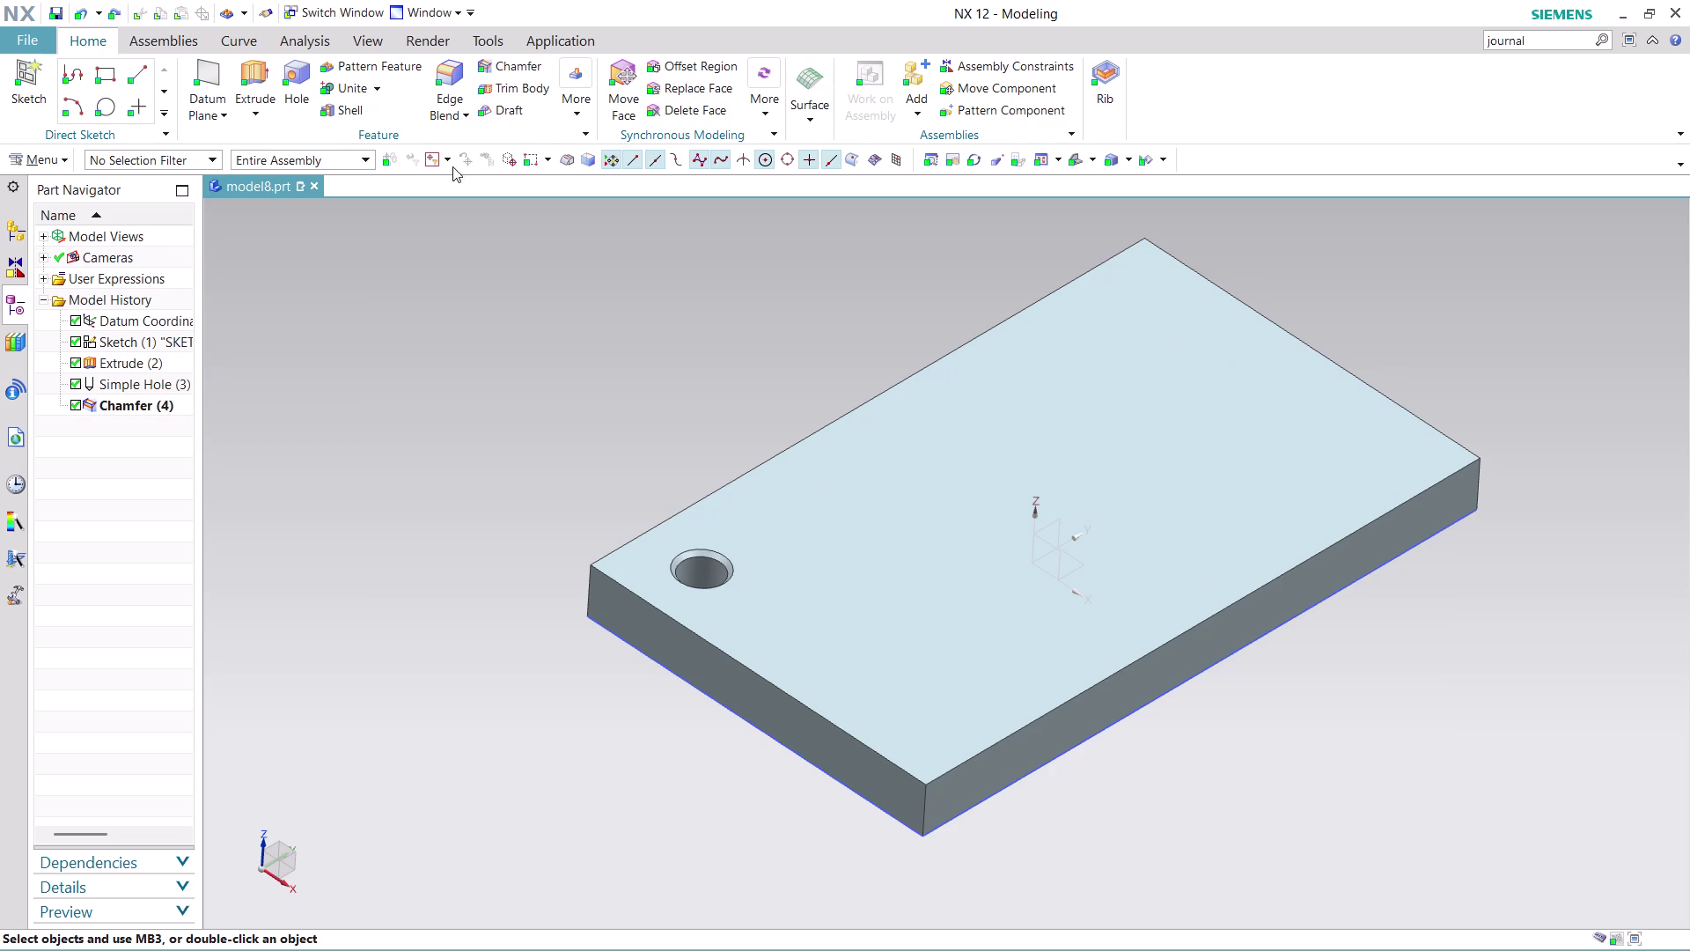
click(382, 69)
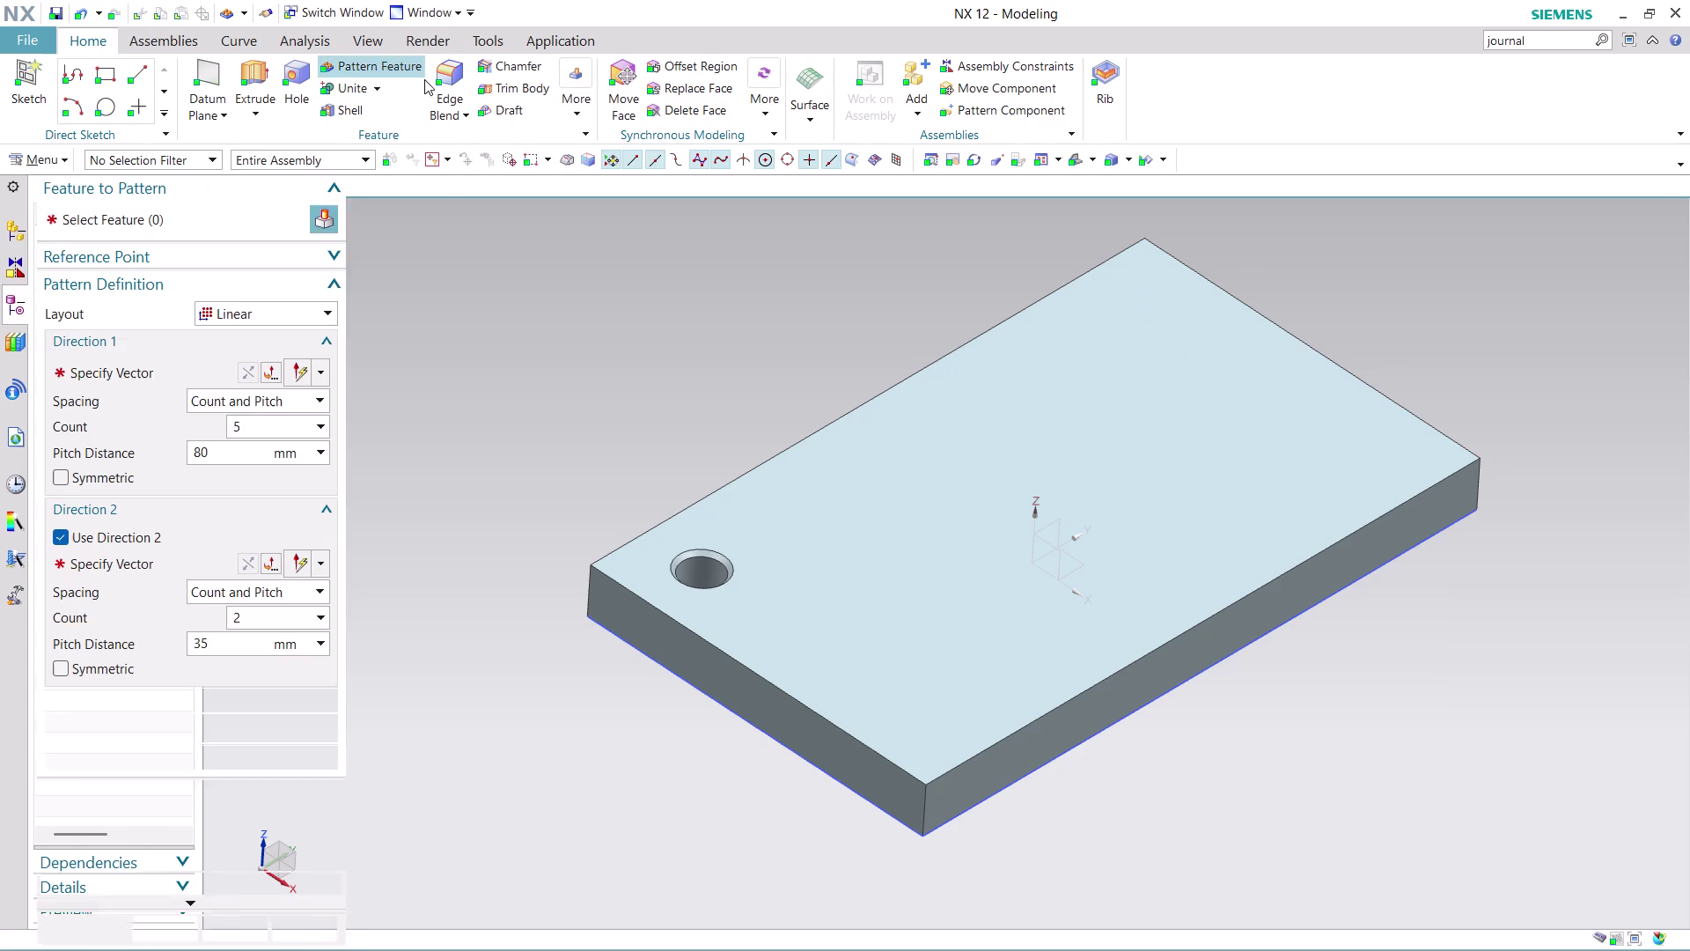
Select the Chamfer and Simple Hole(3), with Direction 1 reversed along the long edge, count 3.
click(721, 556)
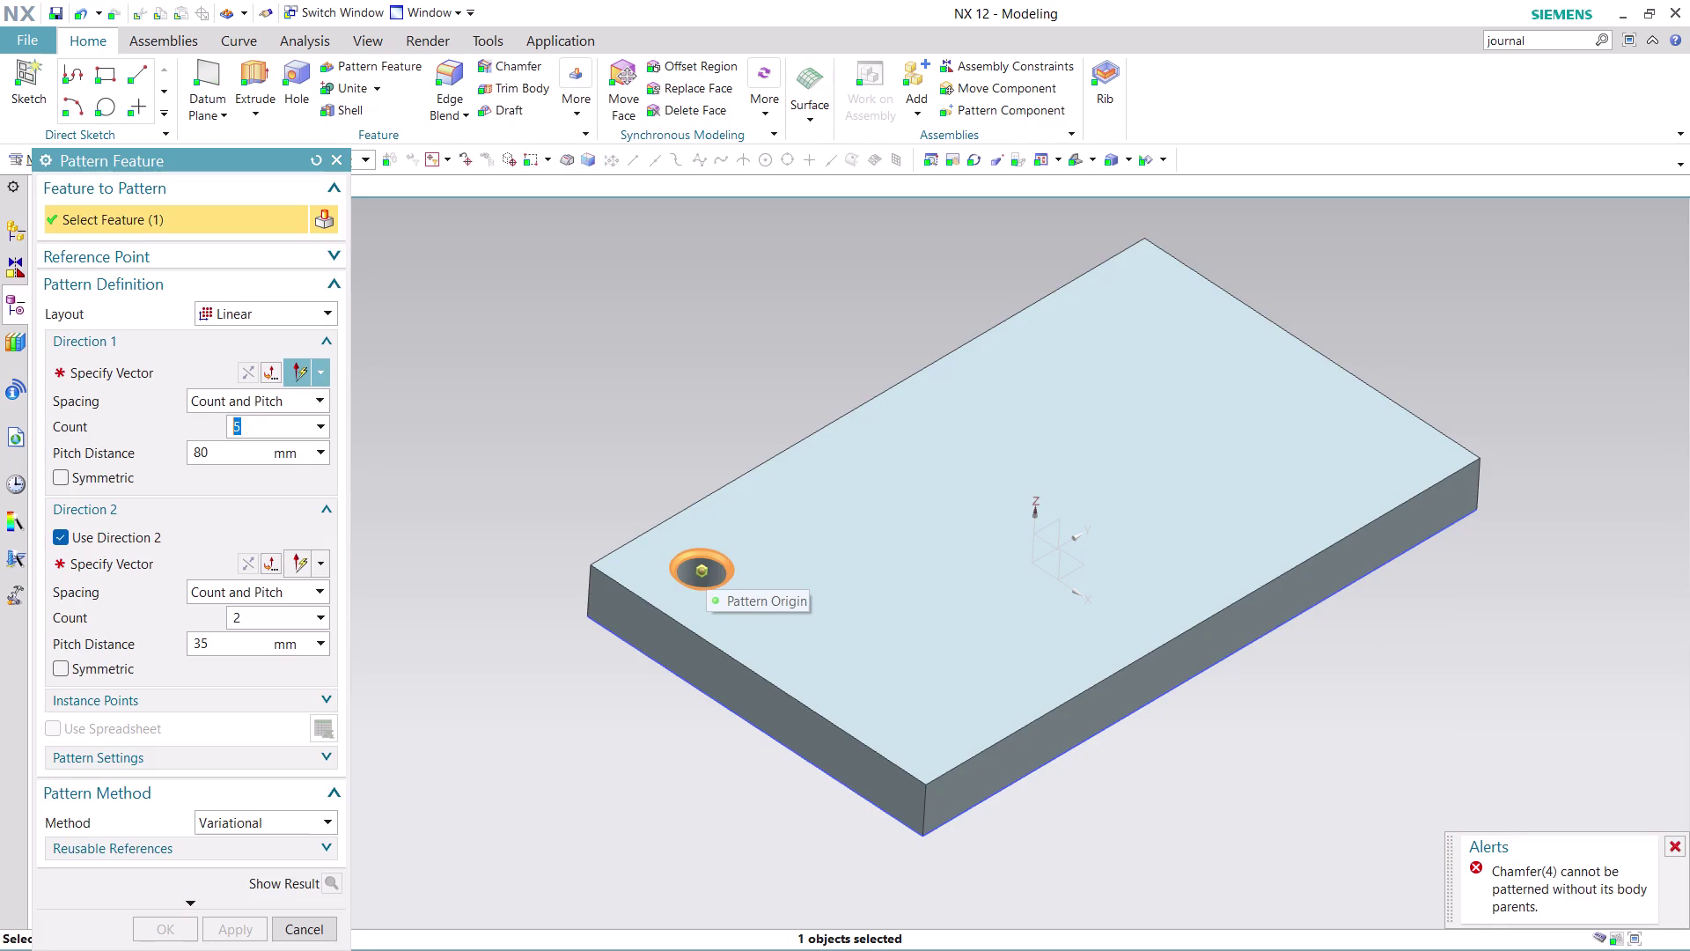
click(720, 576)
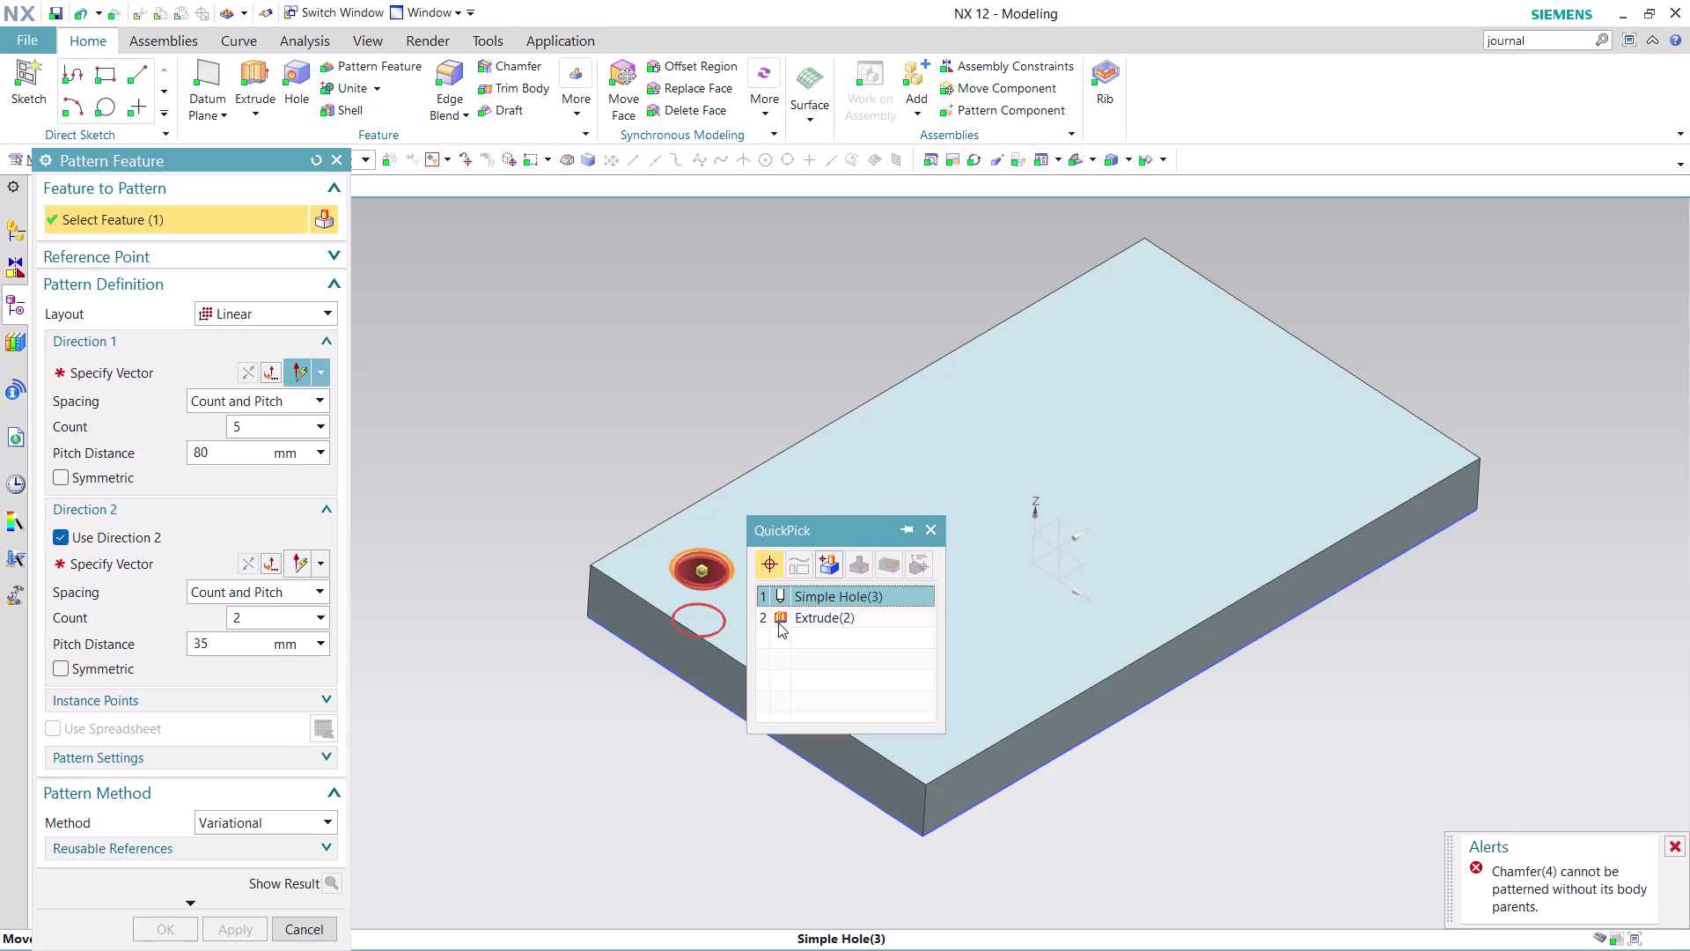
click(835, 594)
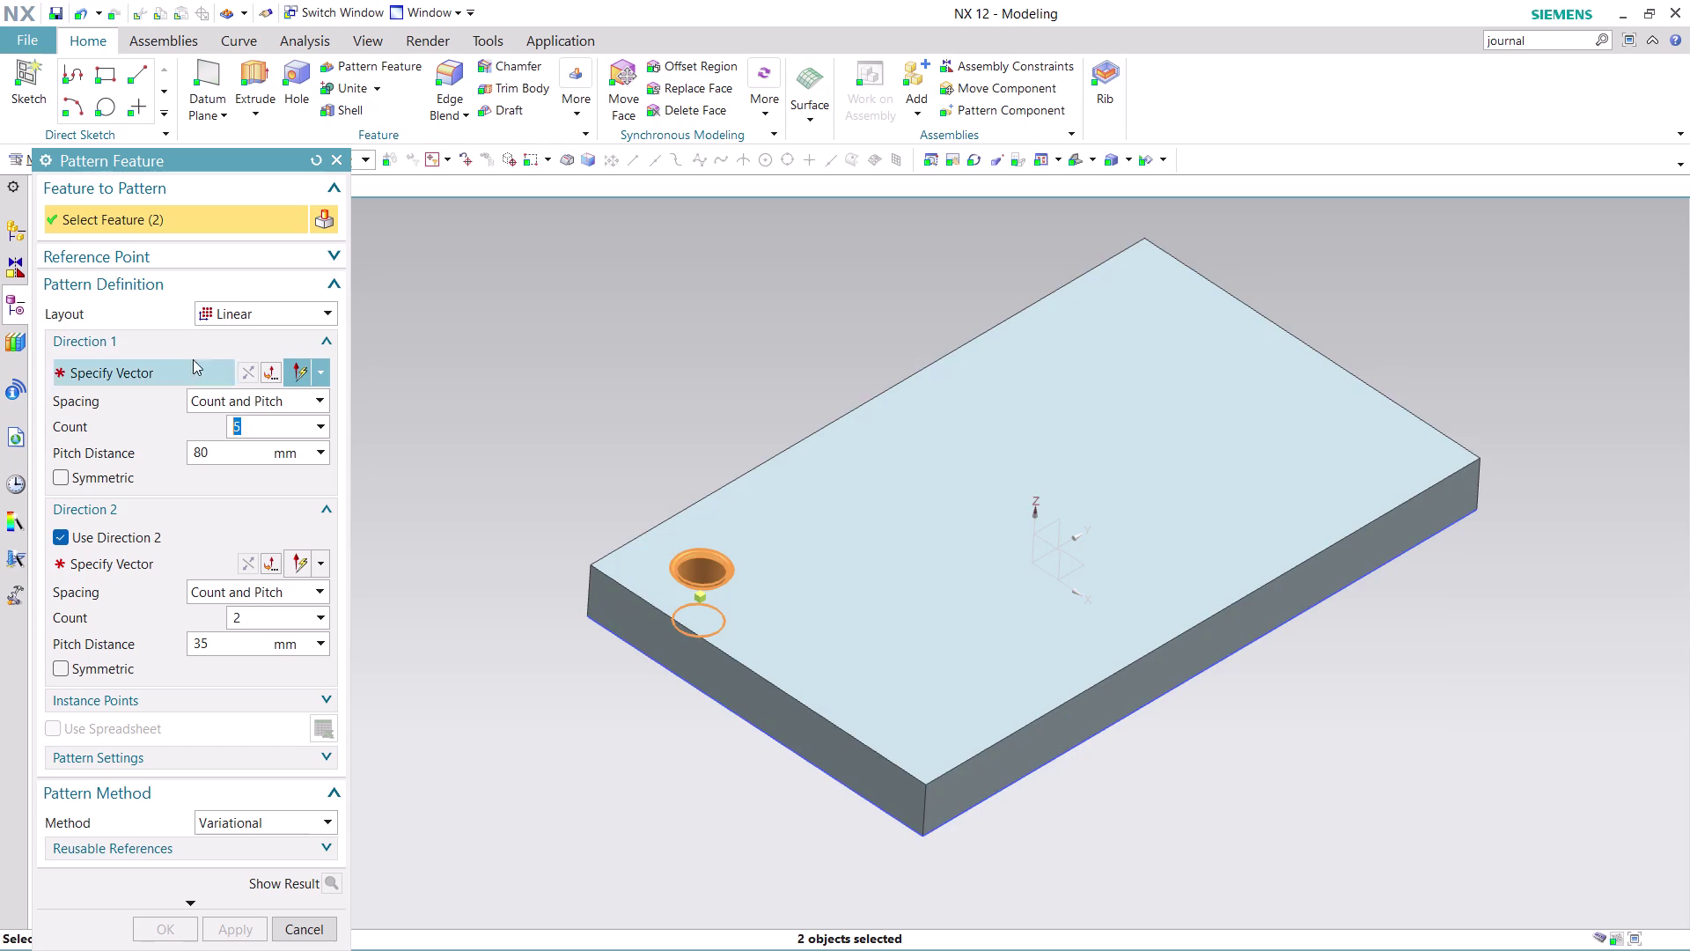
click(185, 373)
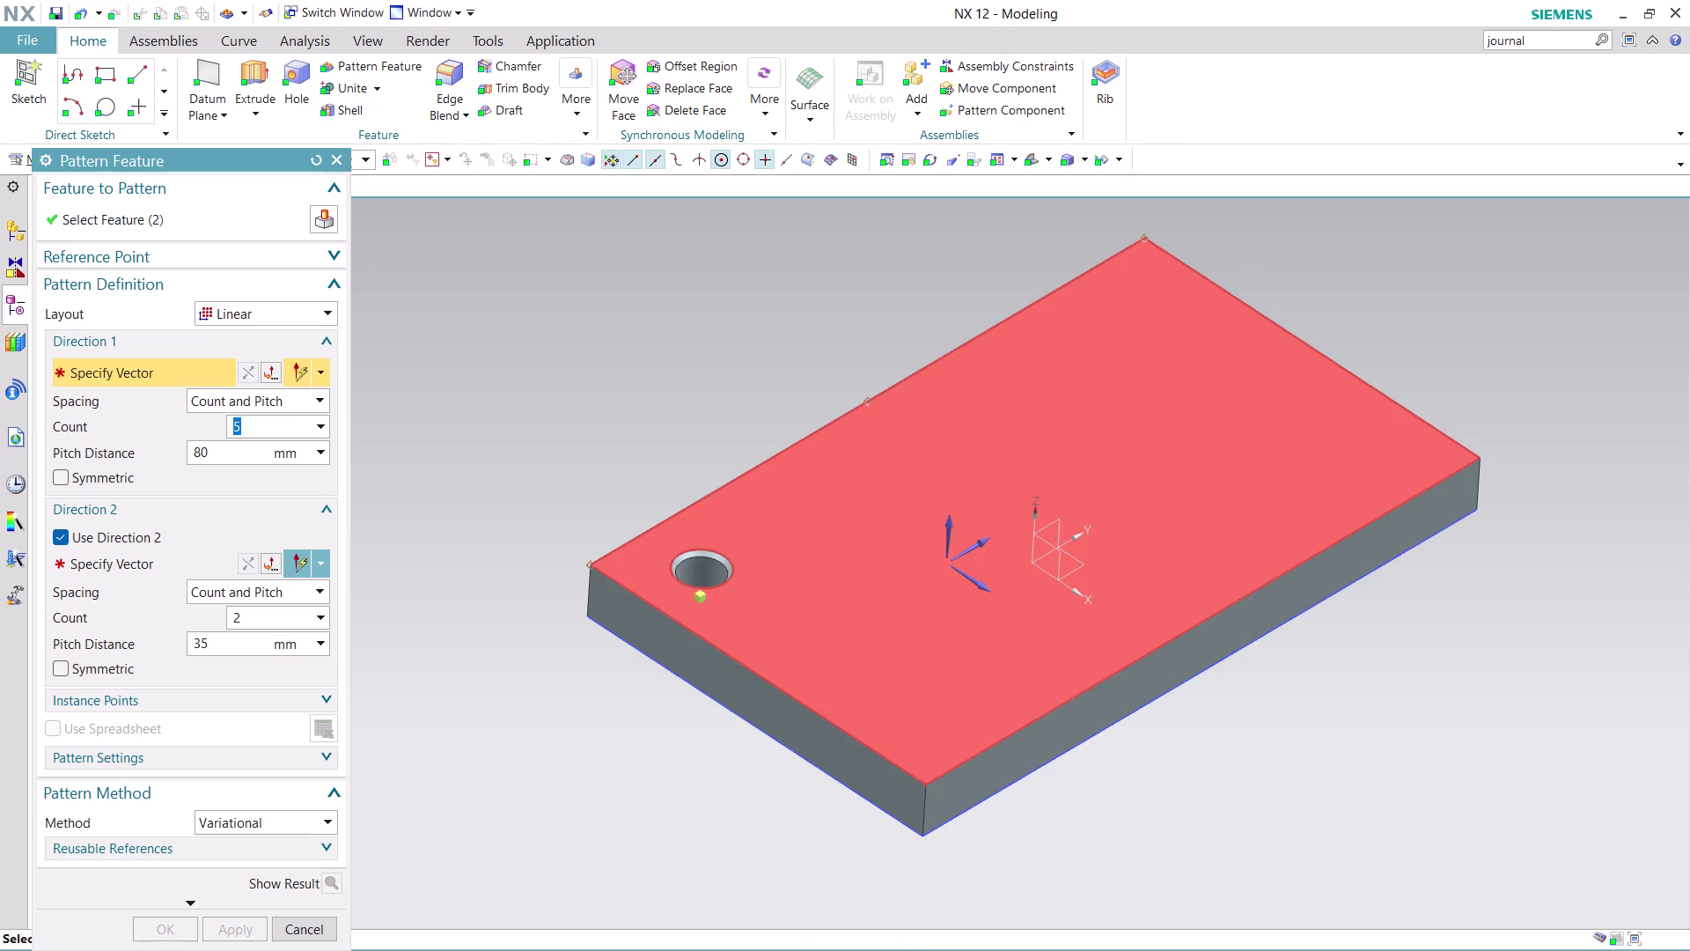
click(849, 413)
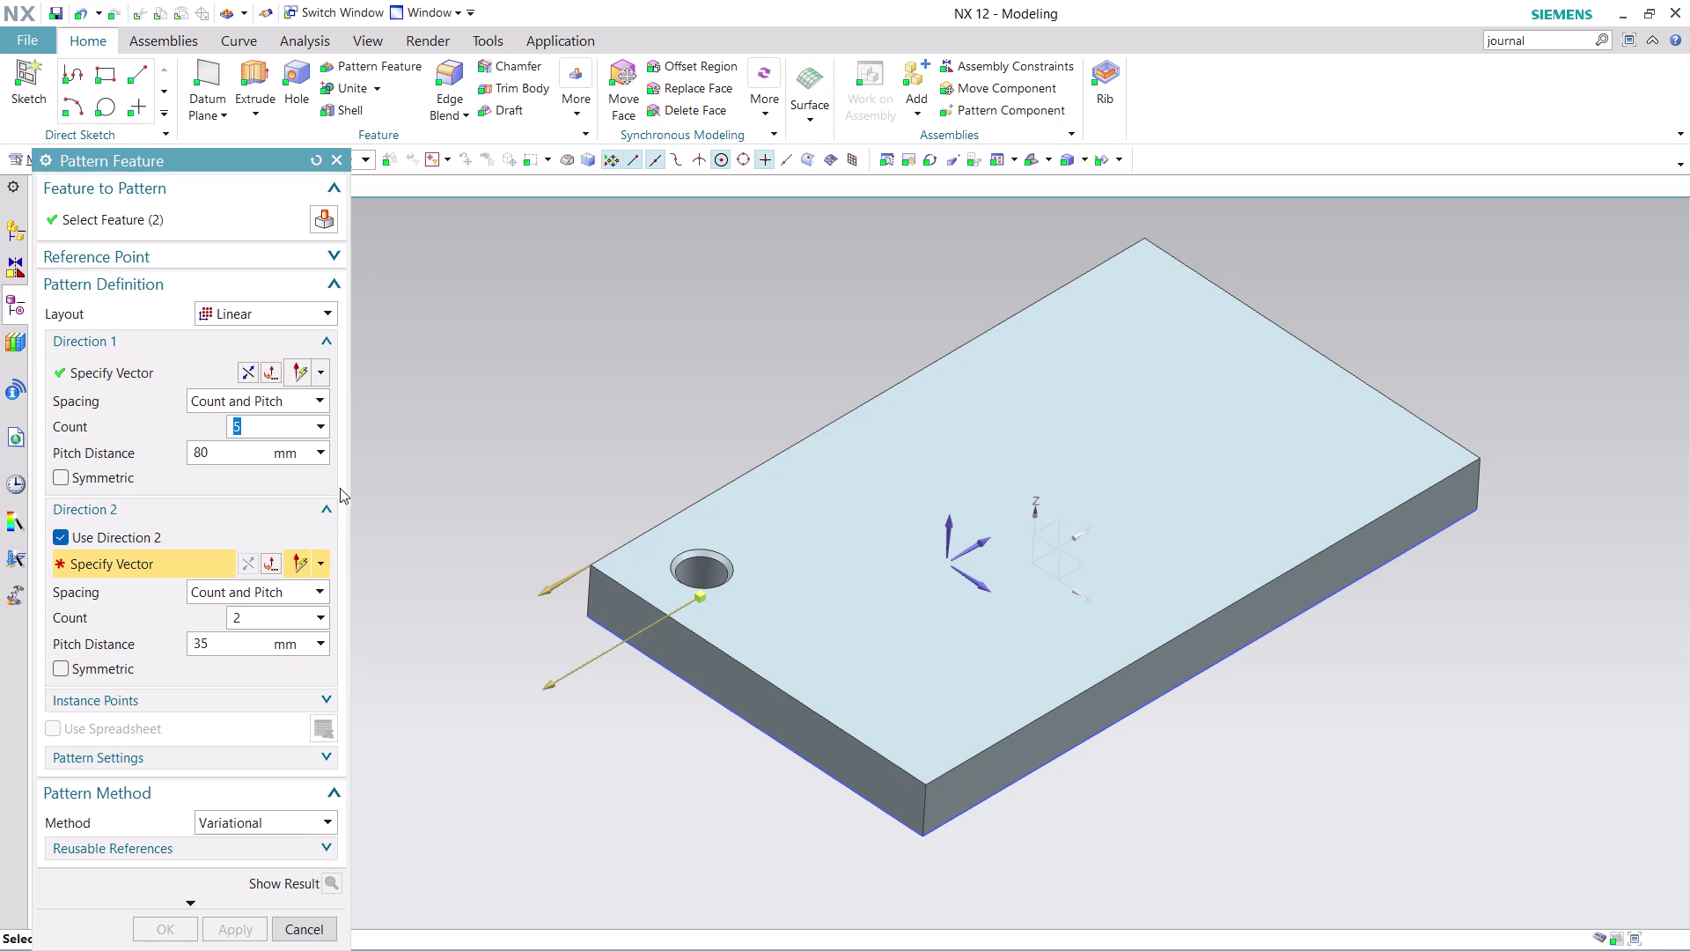
click(245, 368)
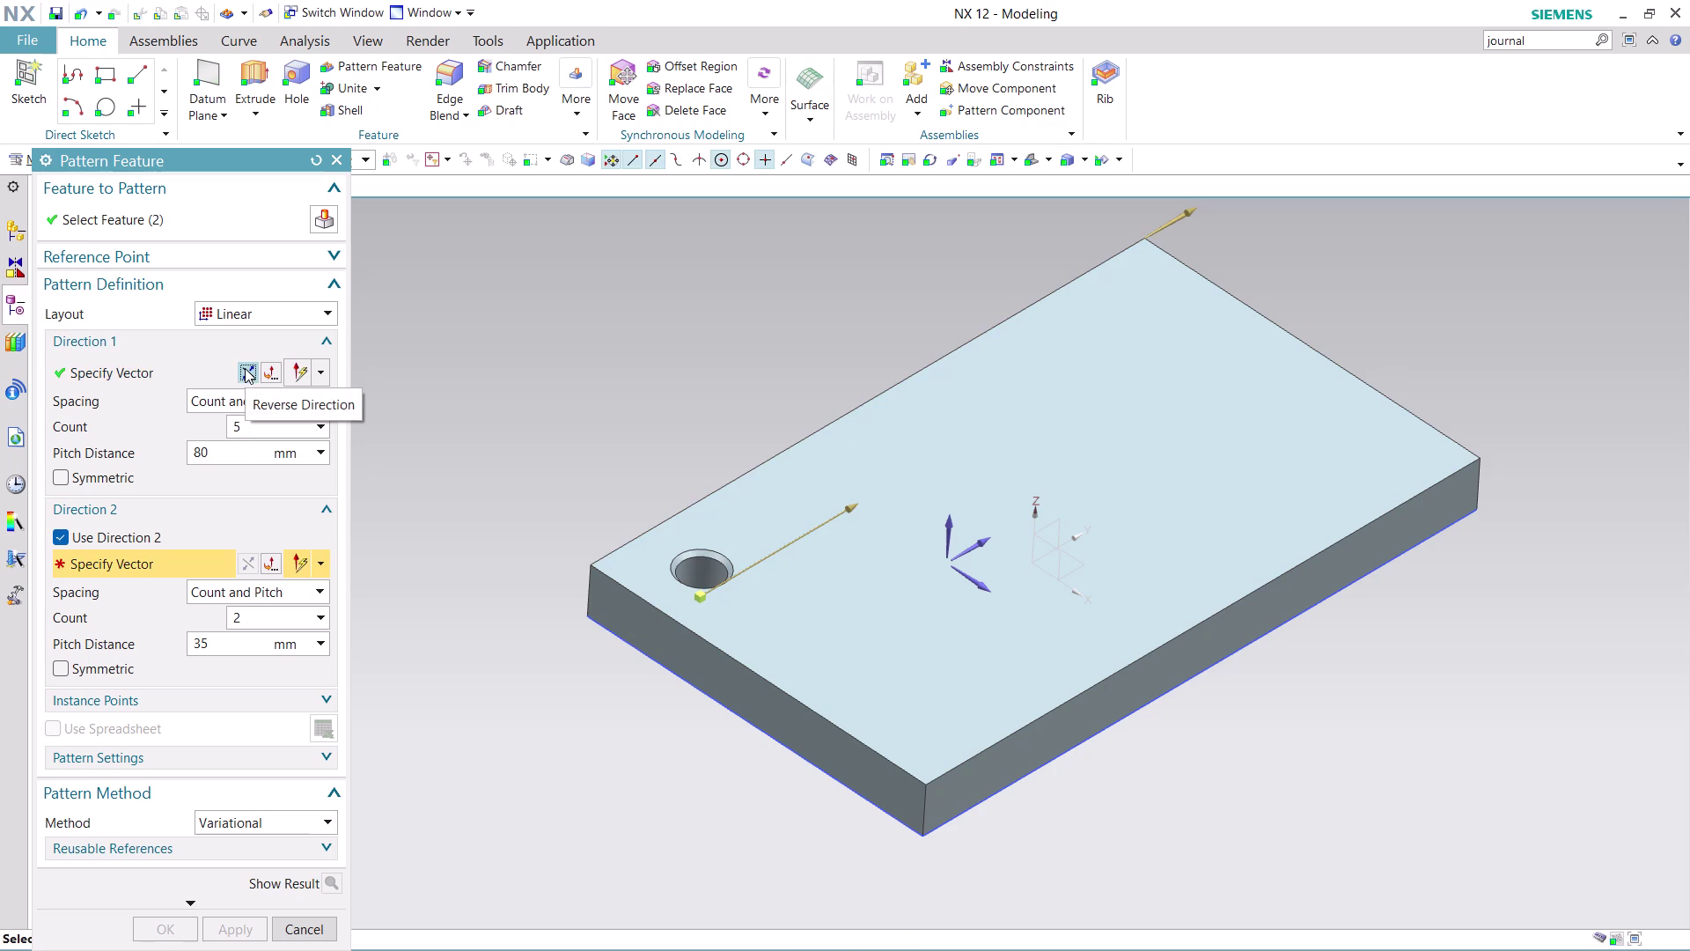
double_click(264, 425)
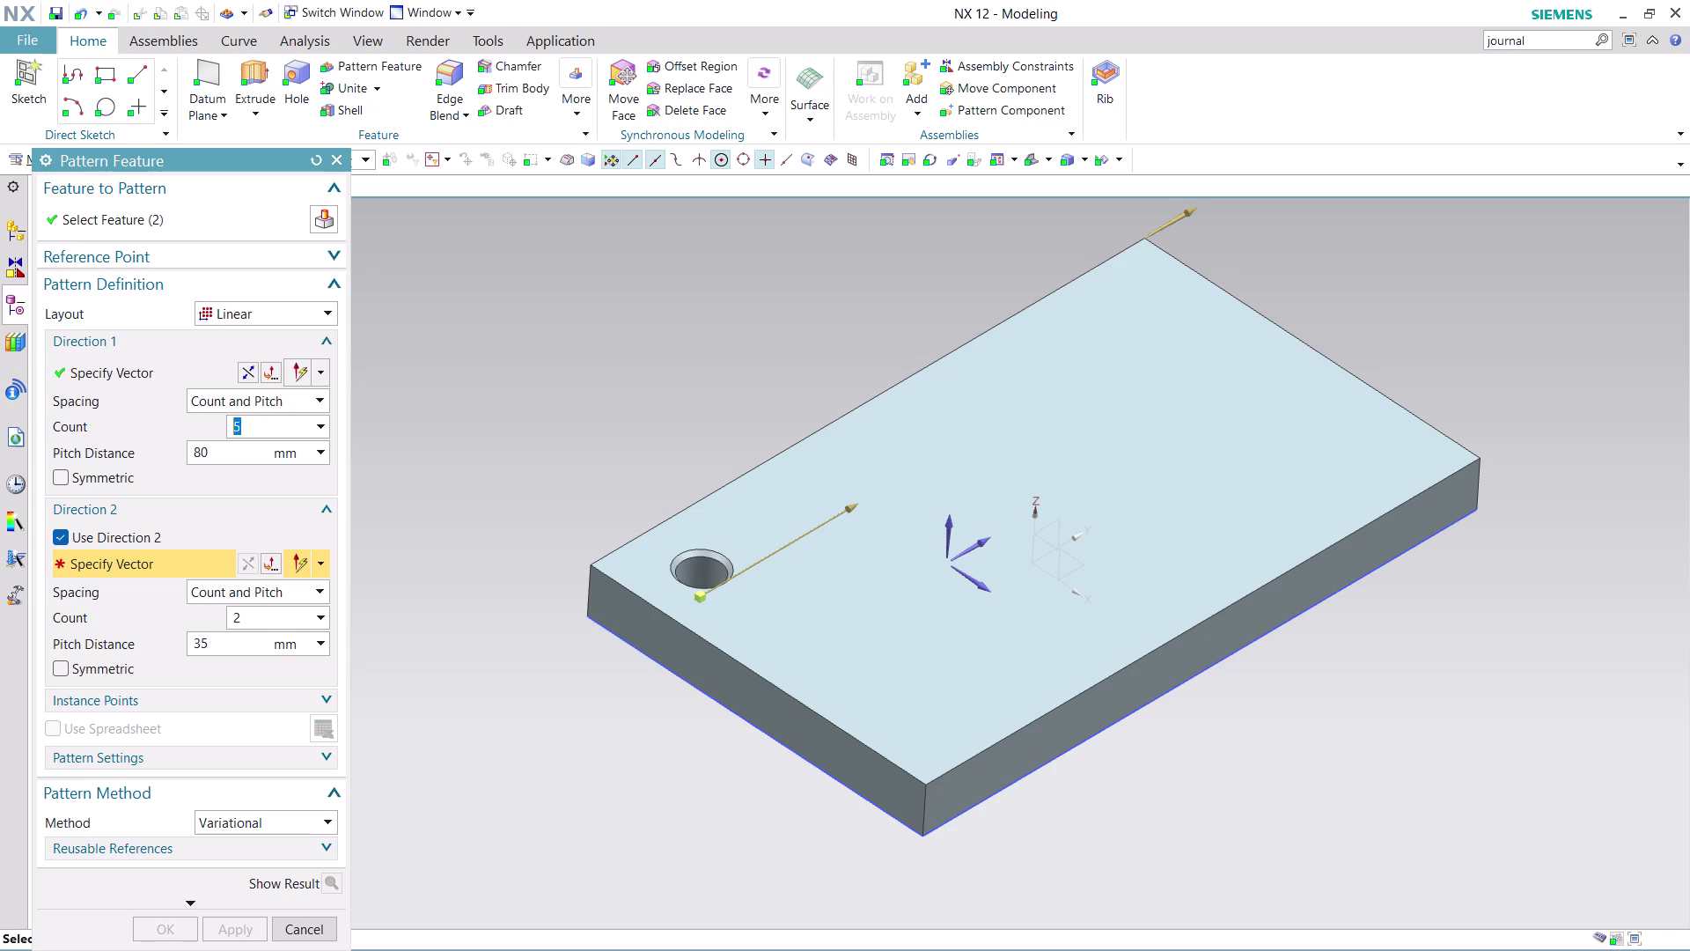
key(3)
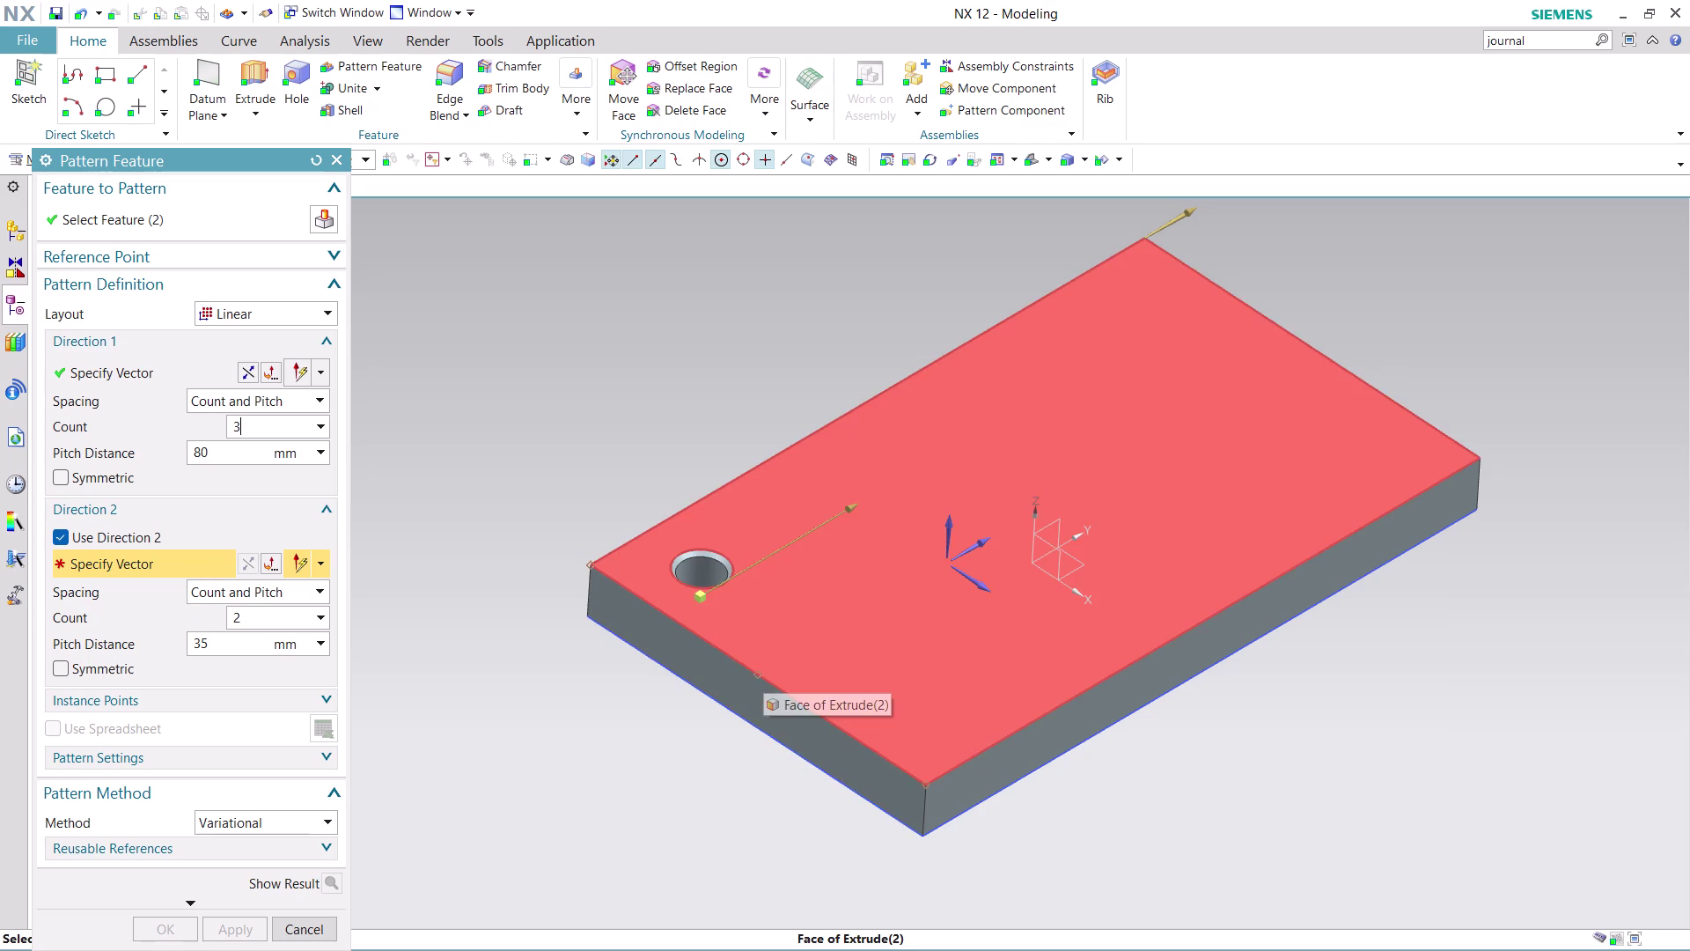
click(758, 673)
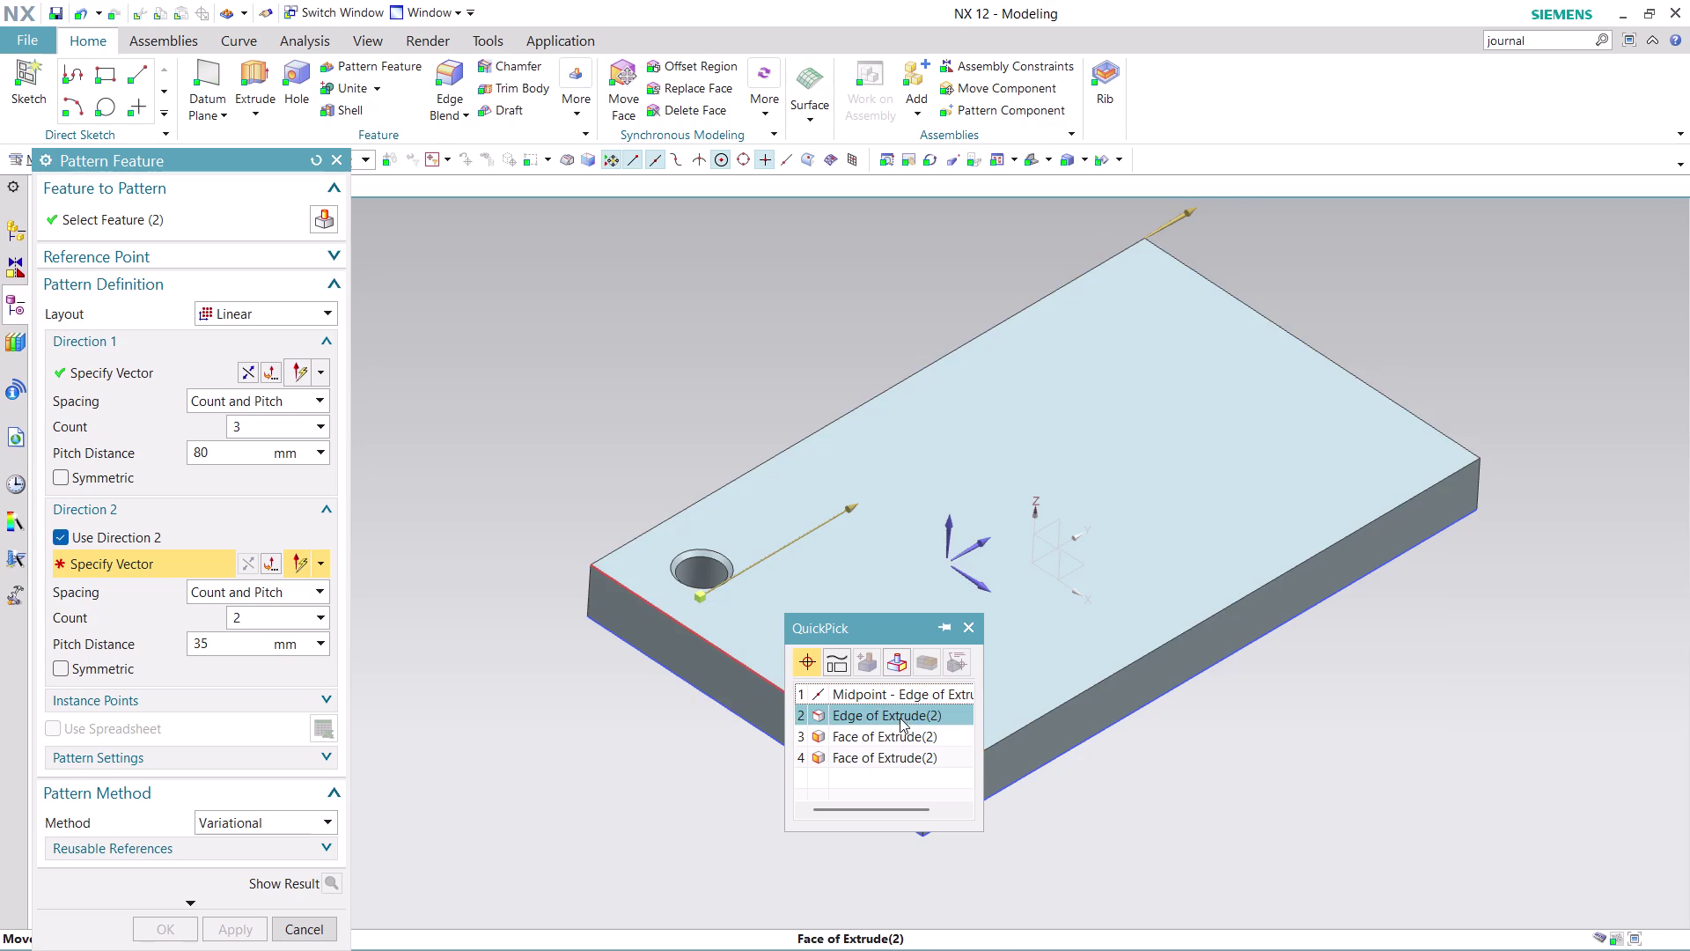
Set direction two along the plate's short edge, reversed, with a 70 mm pitch.
click(901, 716)
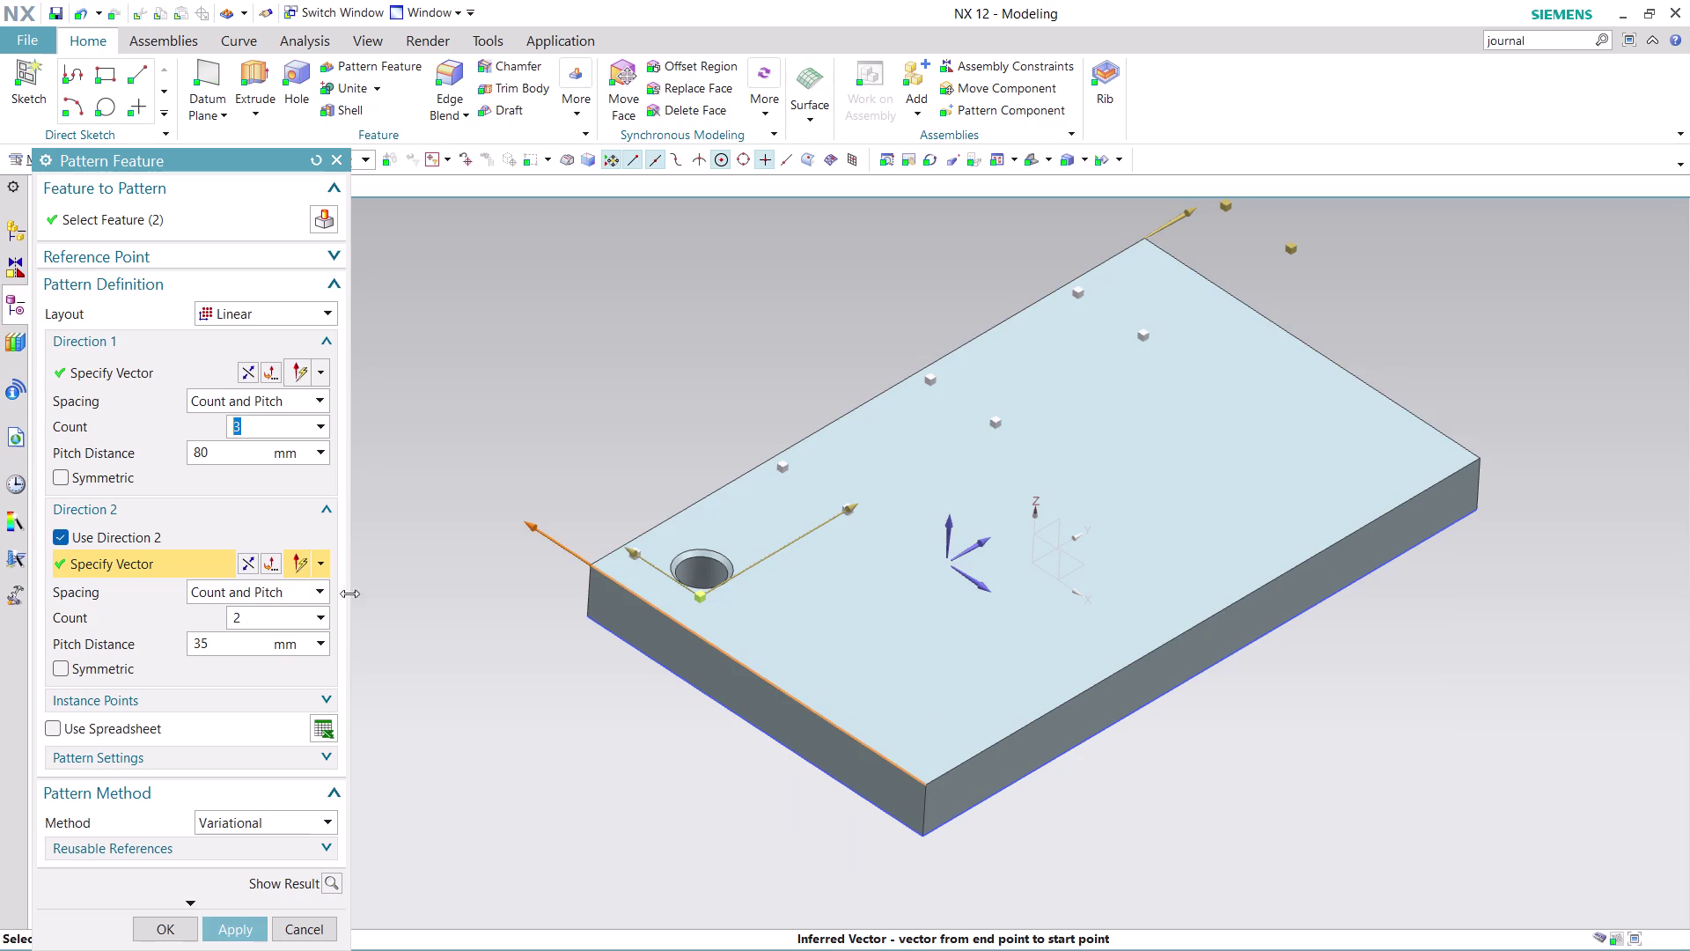
click(249, 562)
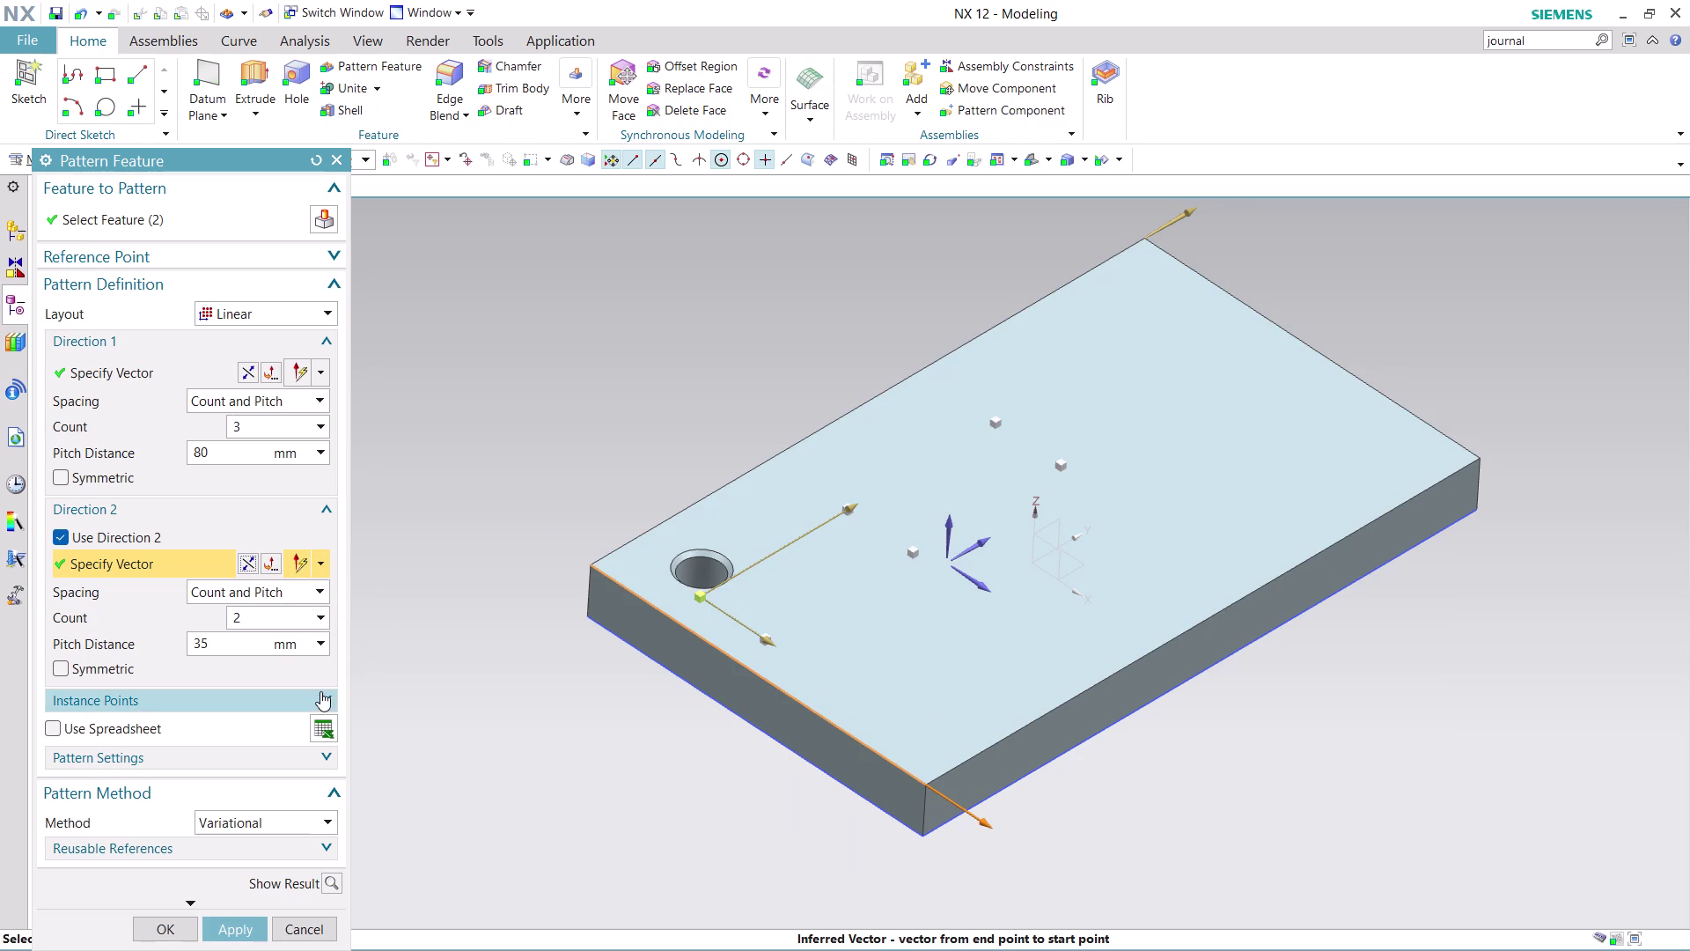
click(282, 622)
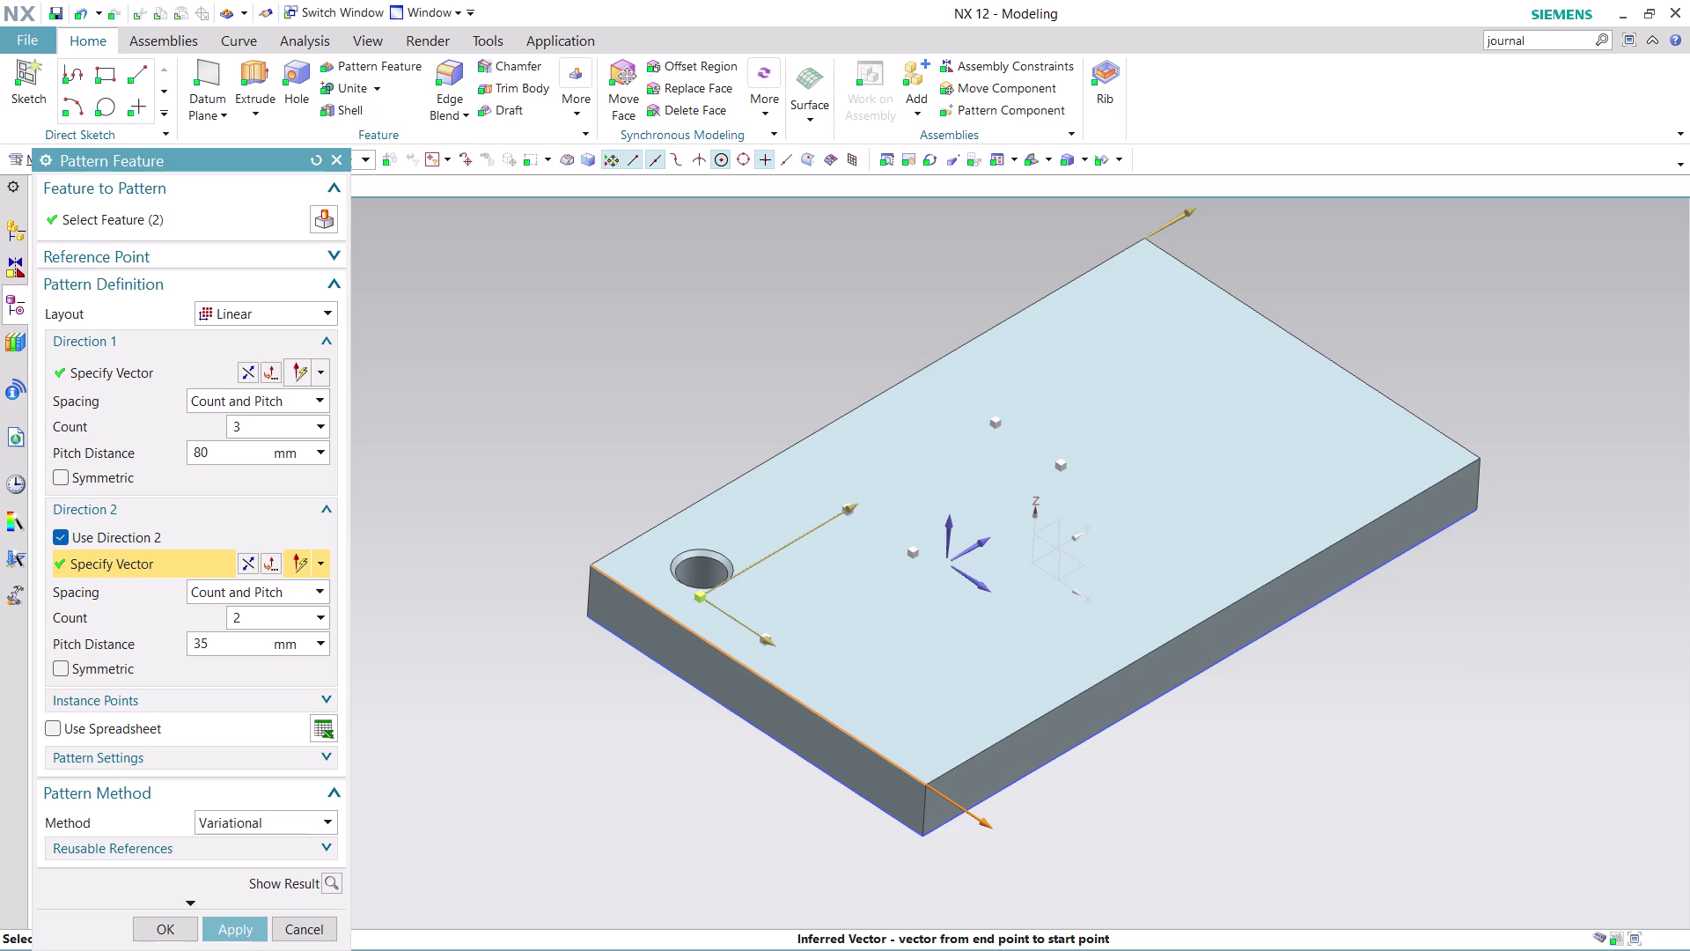
double_click(281, 621)
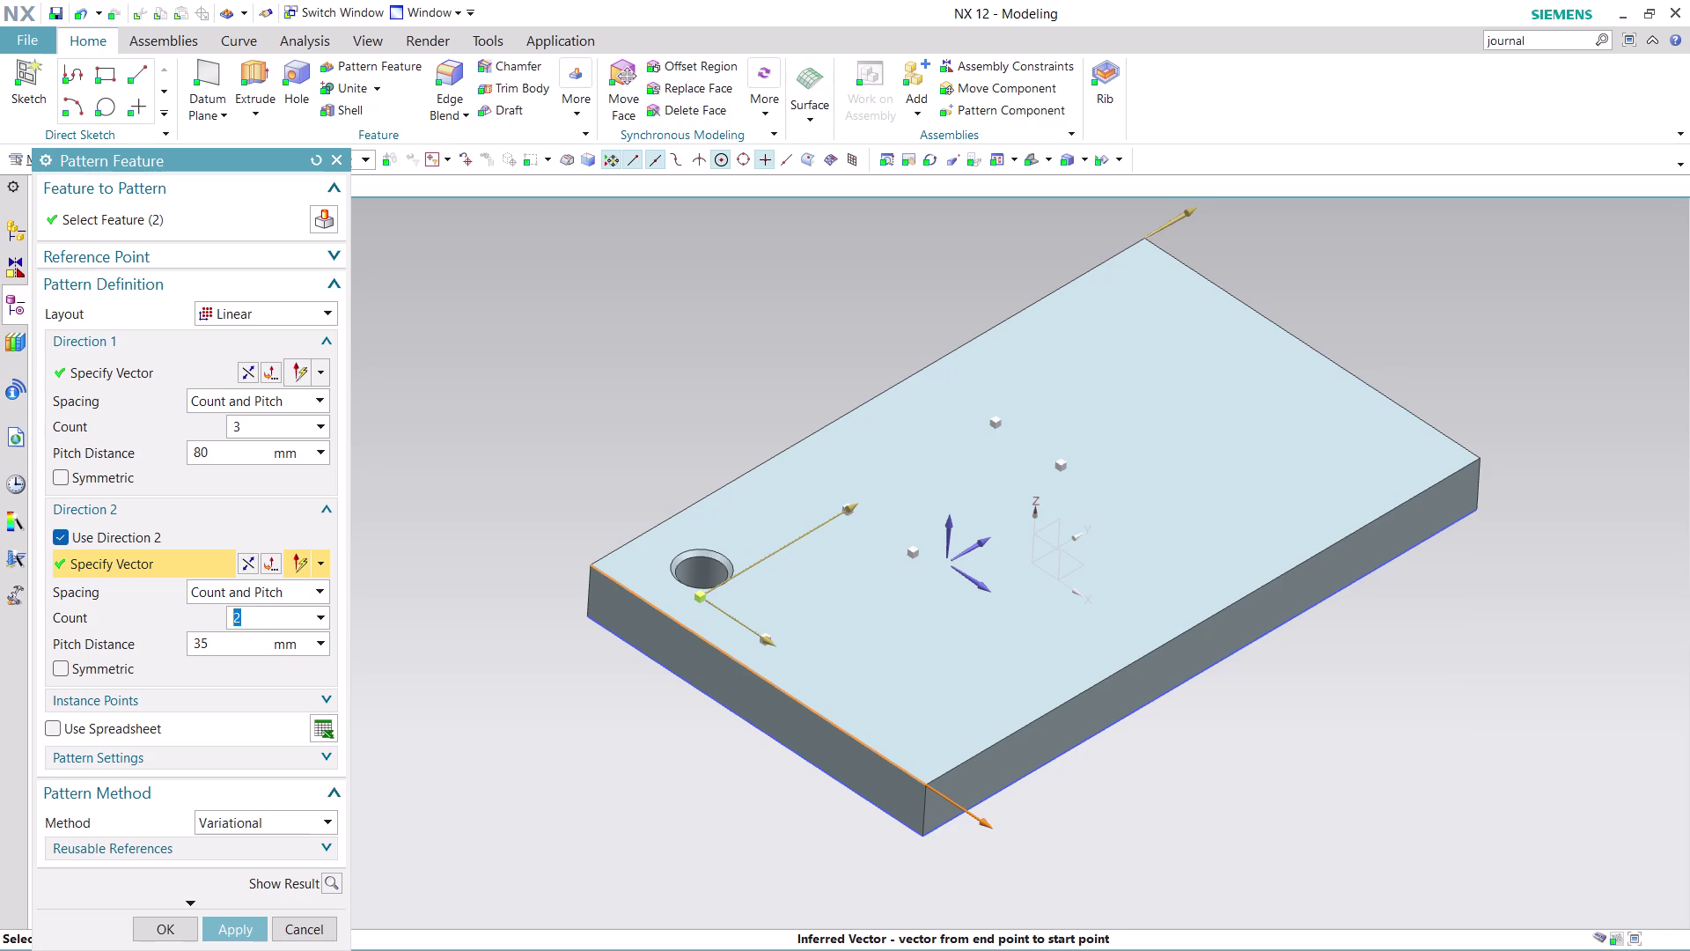
click(281, 622)
click(233, 641)
double_click(236, 642)
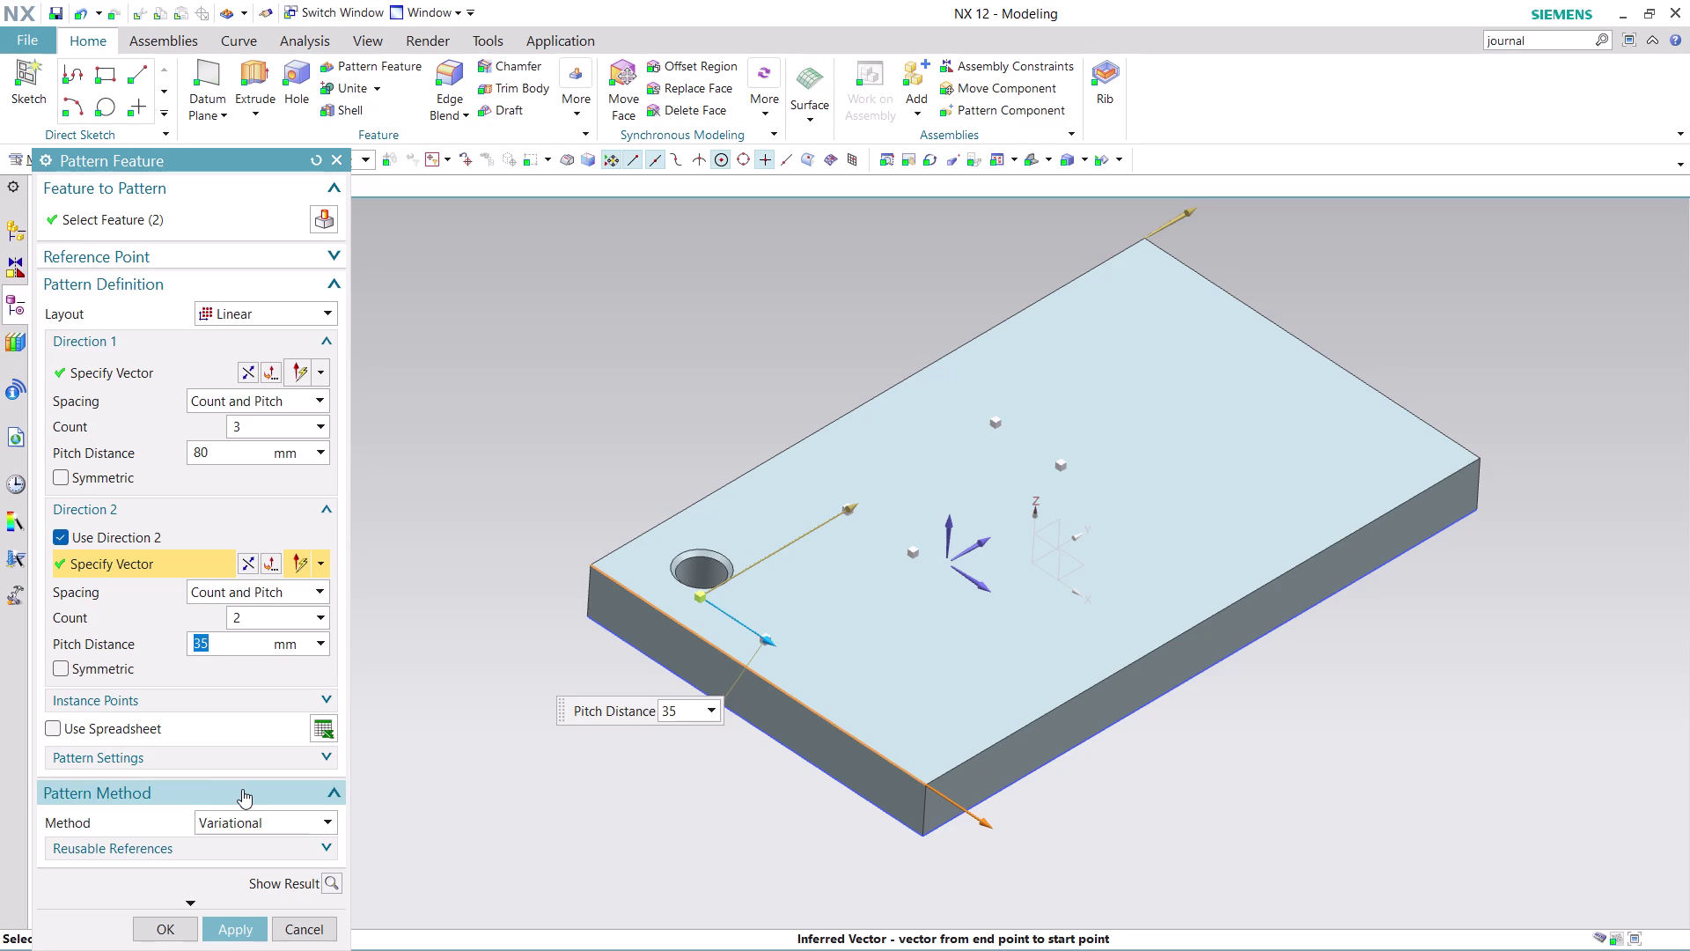
text(70)
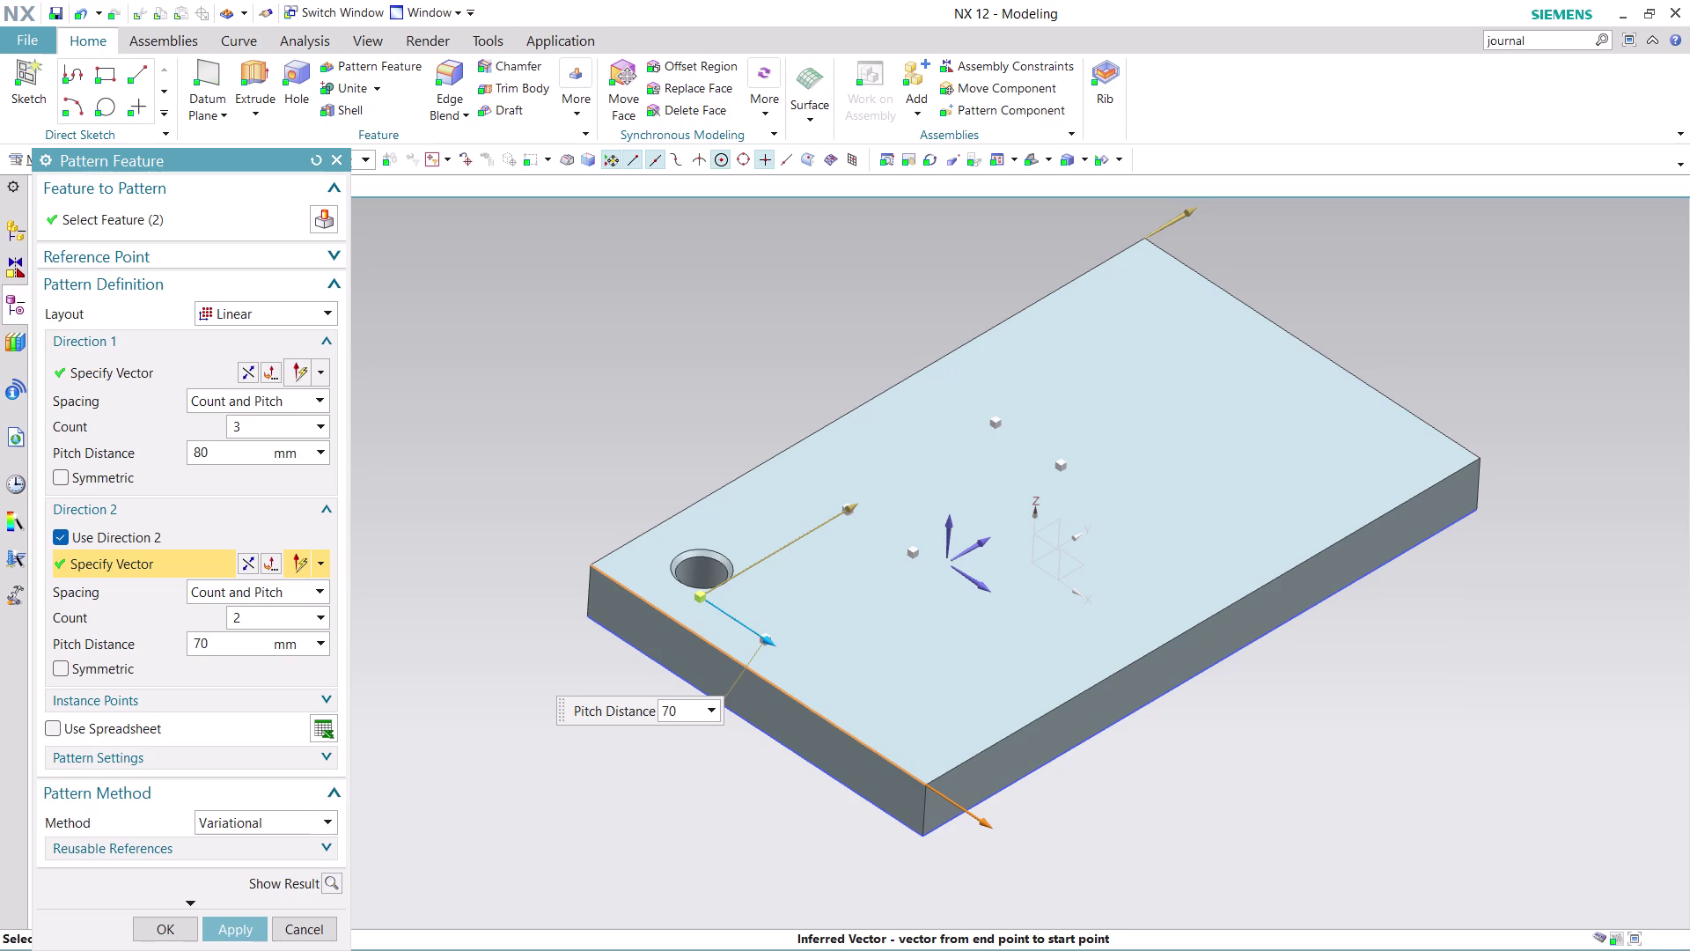
Re-pick the short edge with value 35, apply the hole pattern, then undo it twice.
click(388, 684)
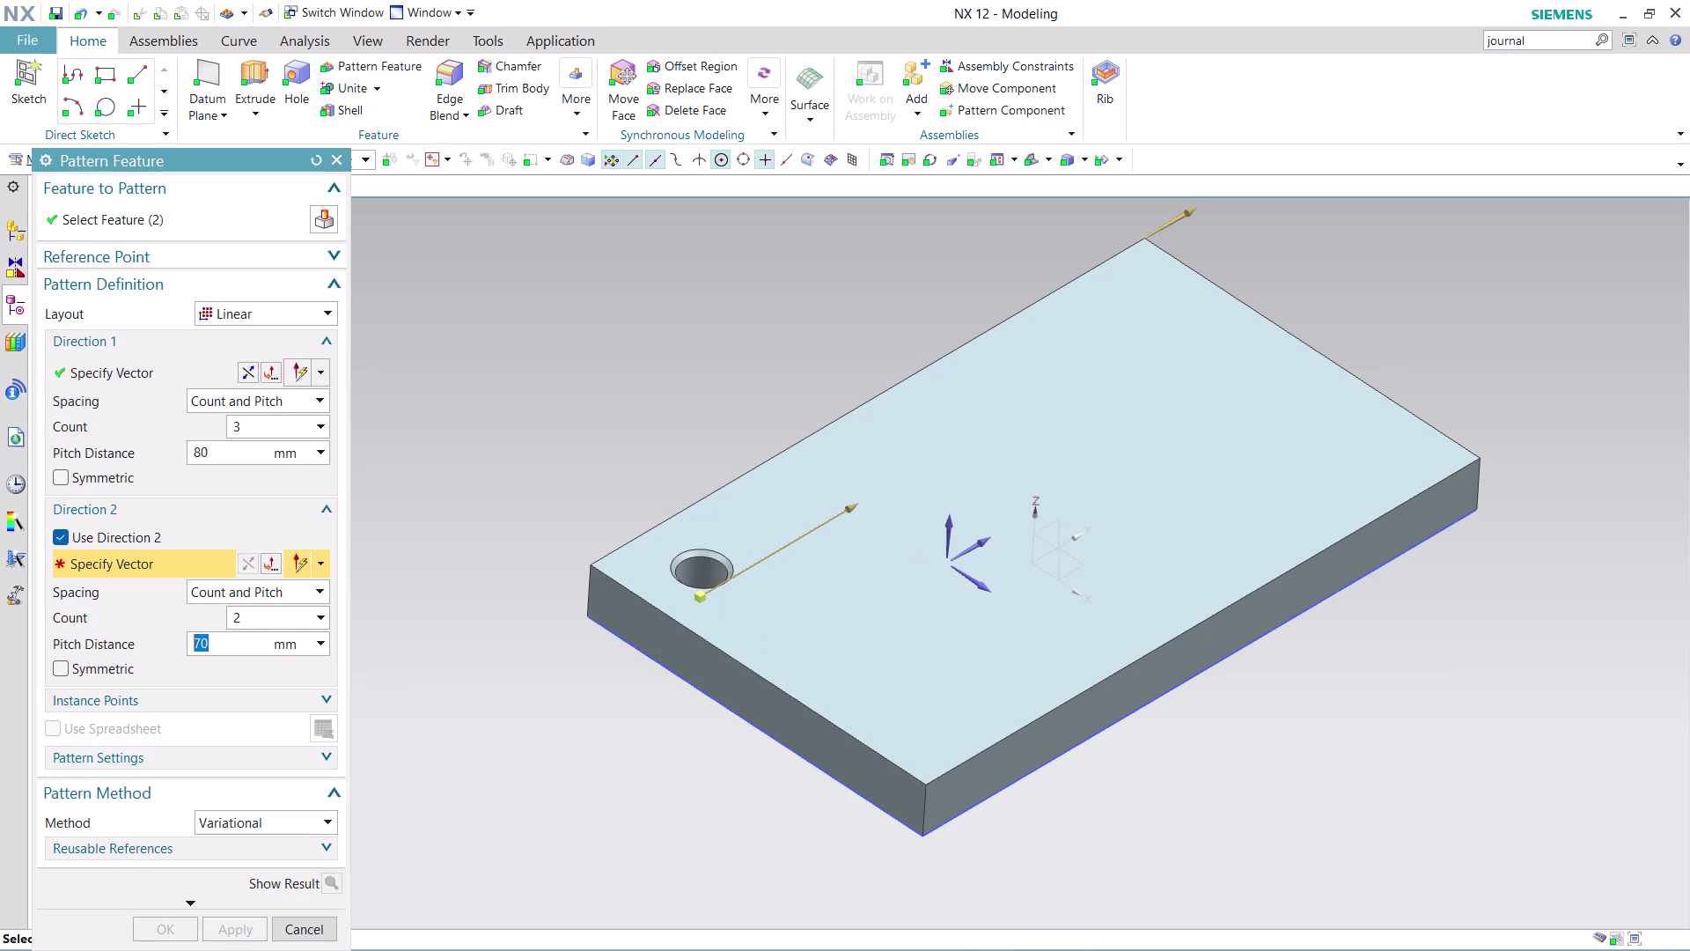
click(770, 683)
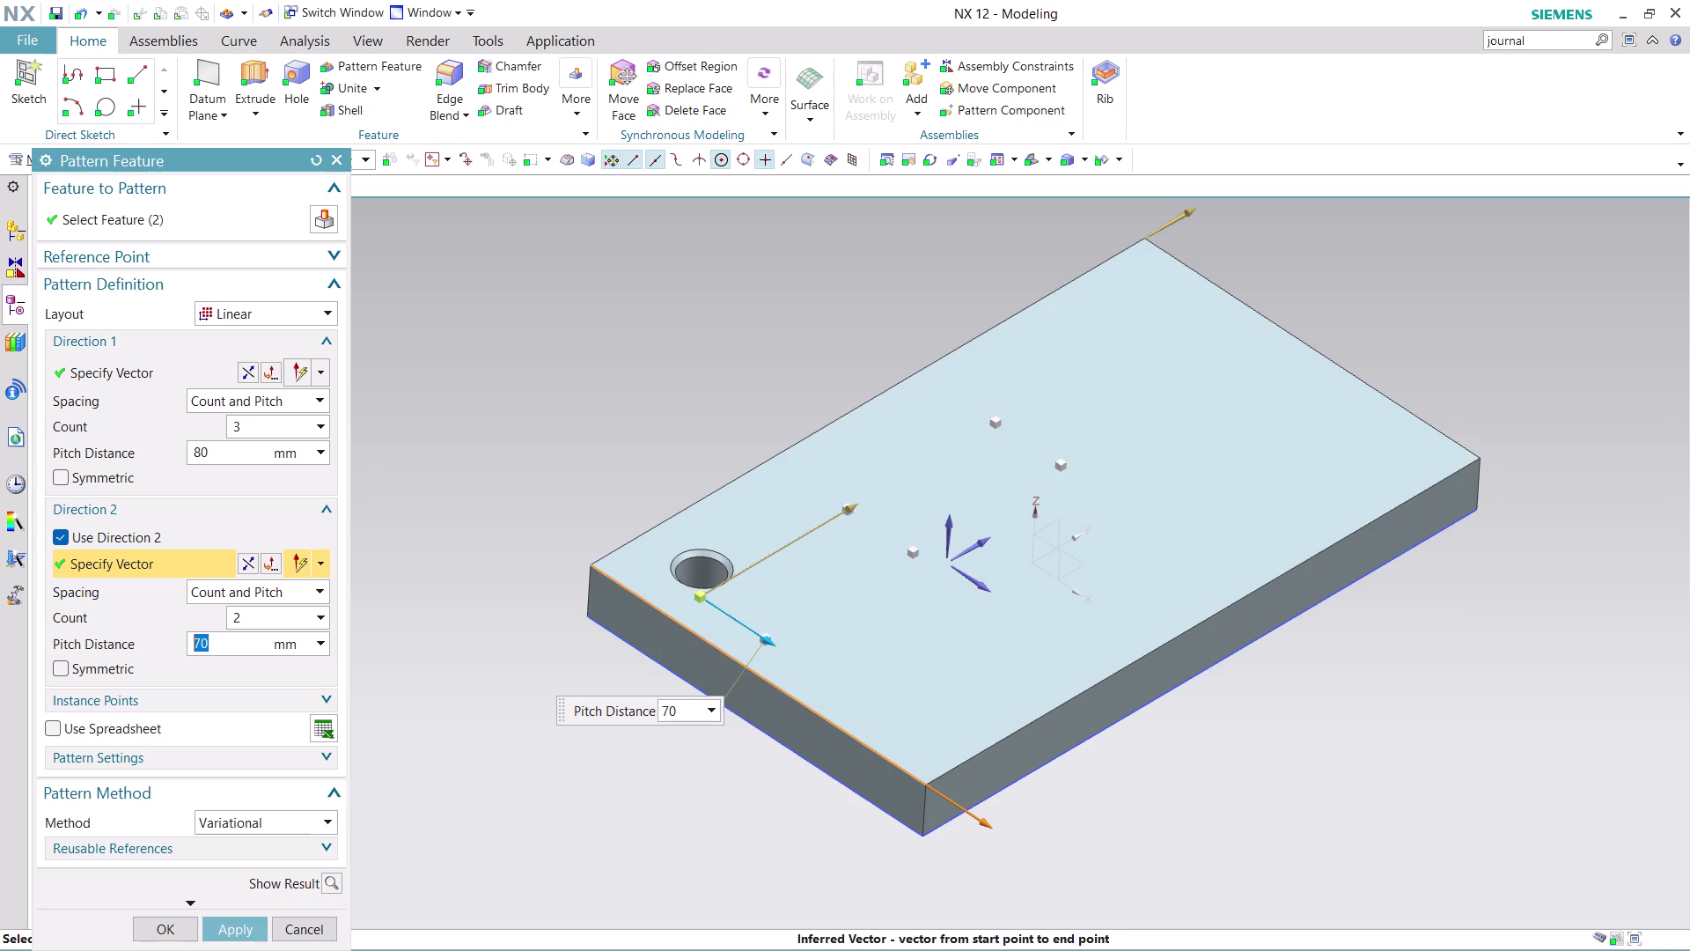
text(35)
click(466, 711)
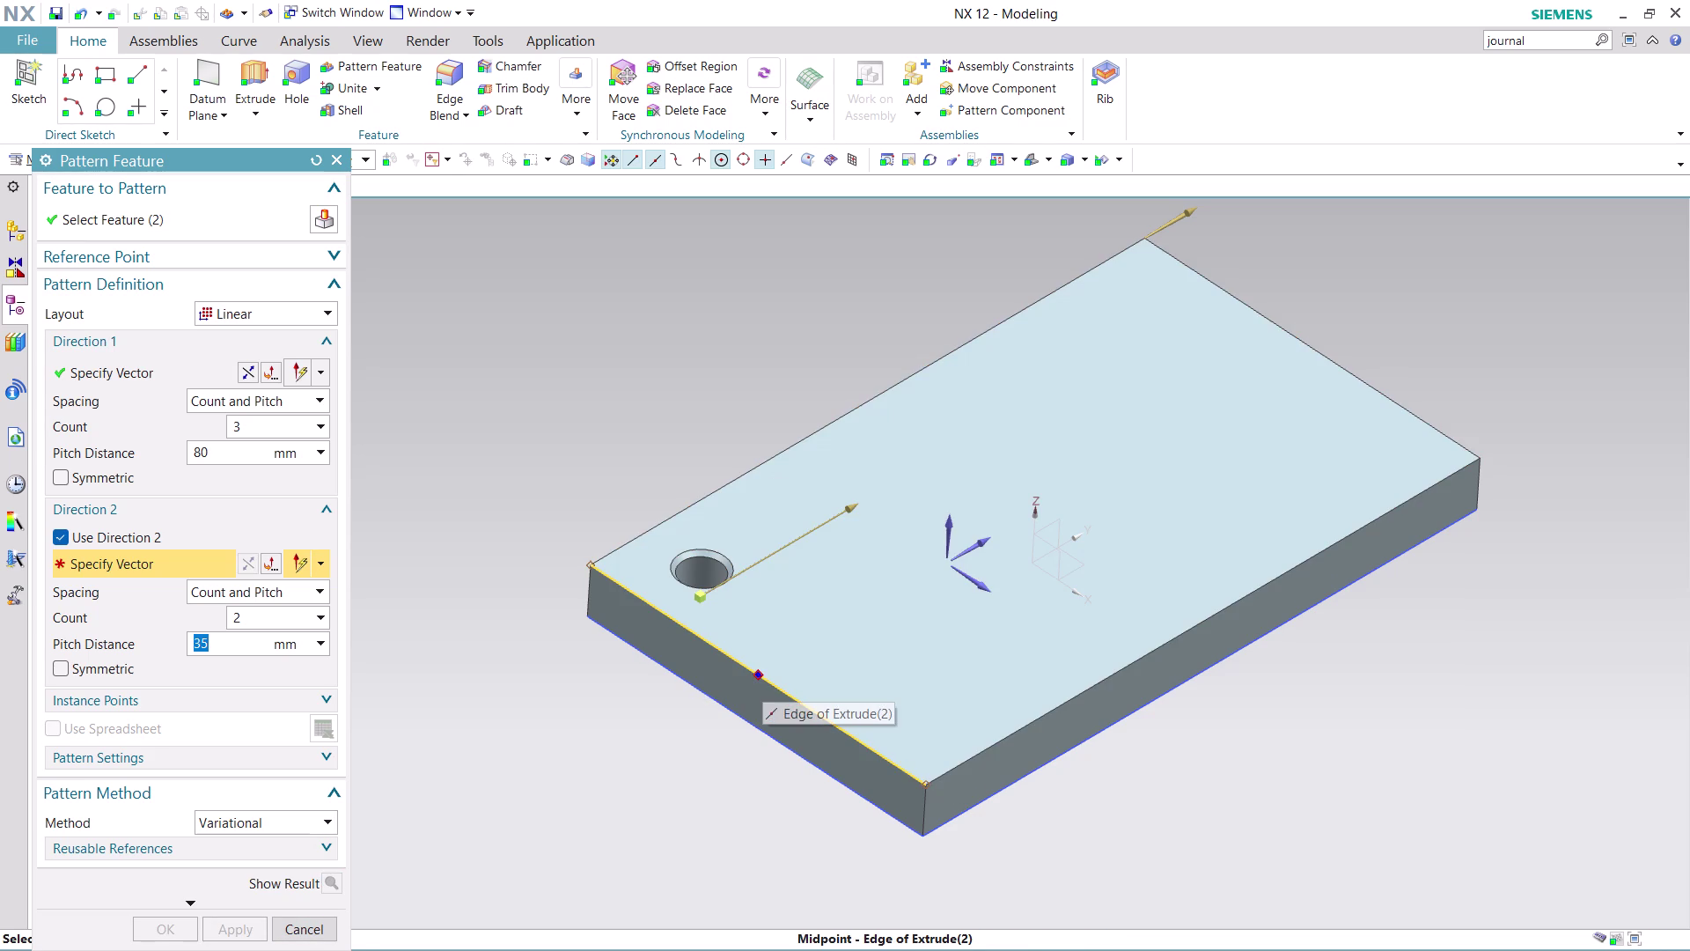
click(798, 703)
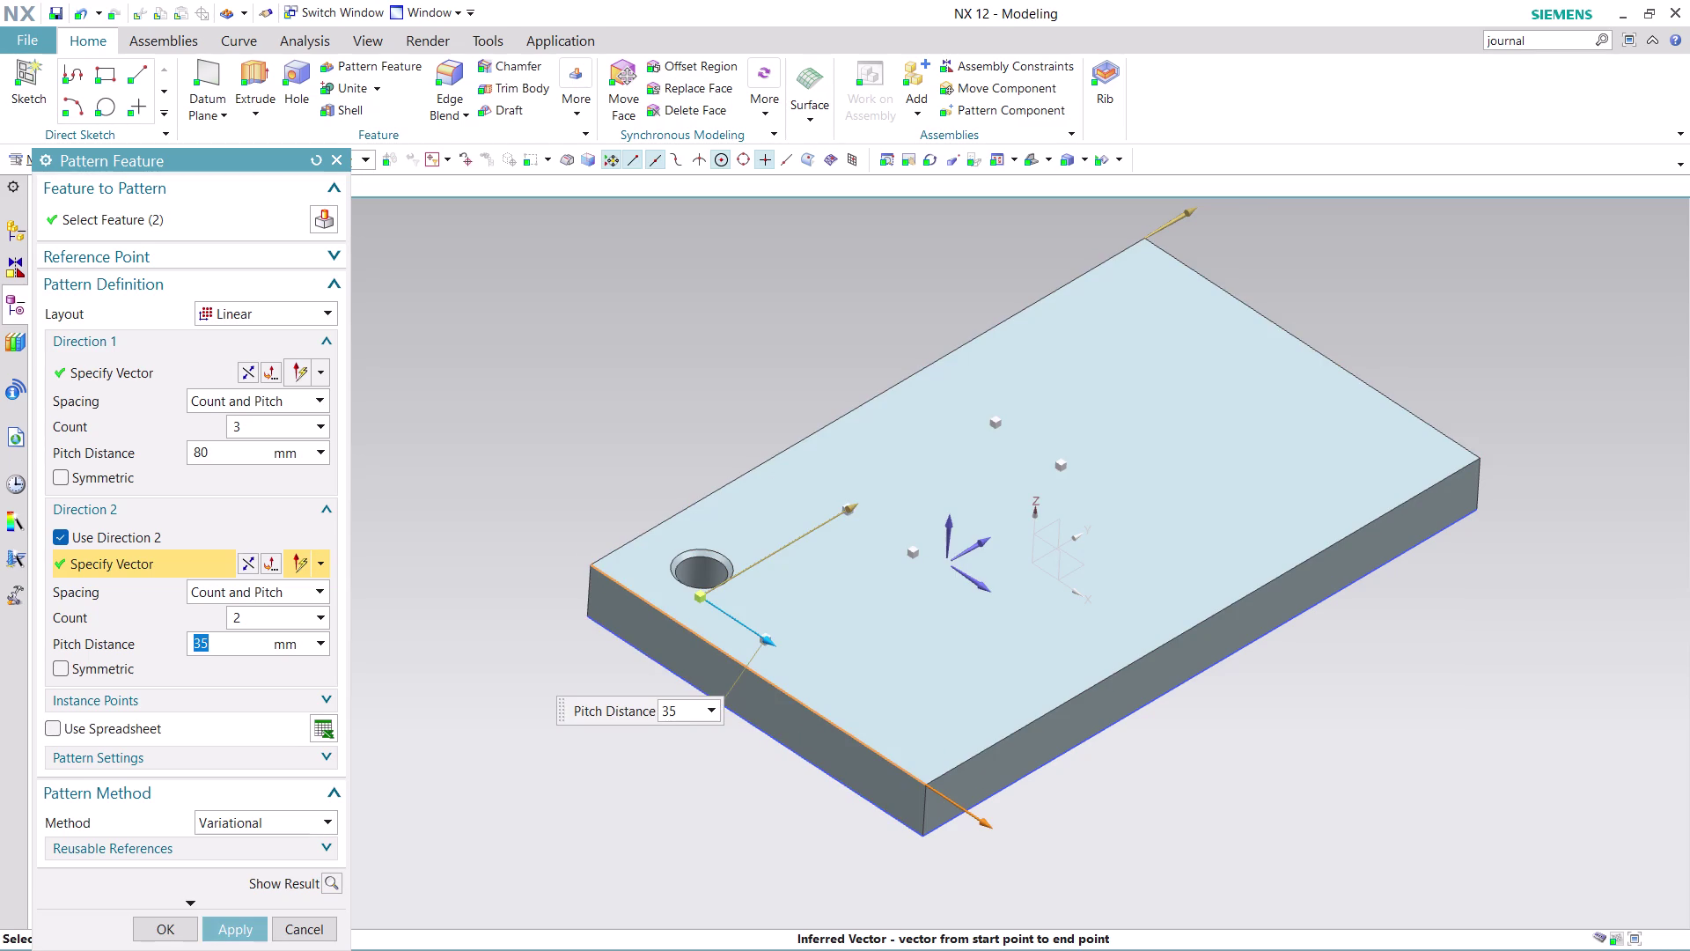
click(248, 923)
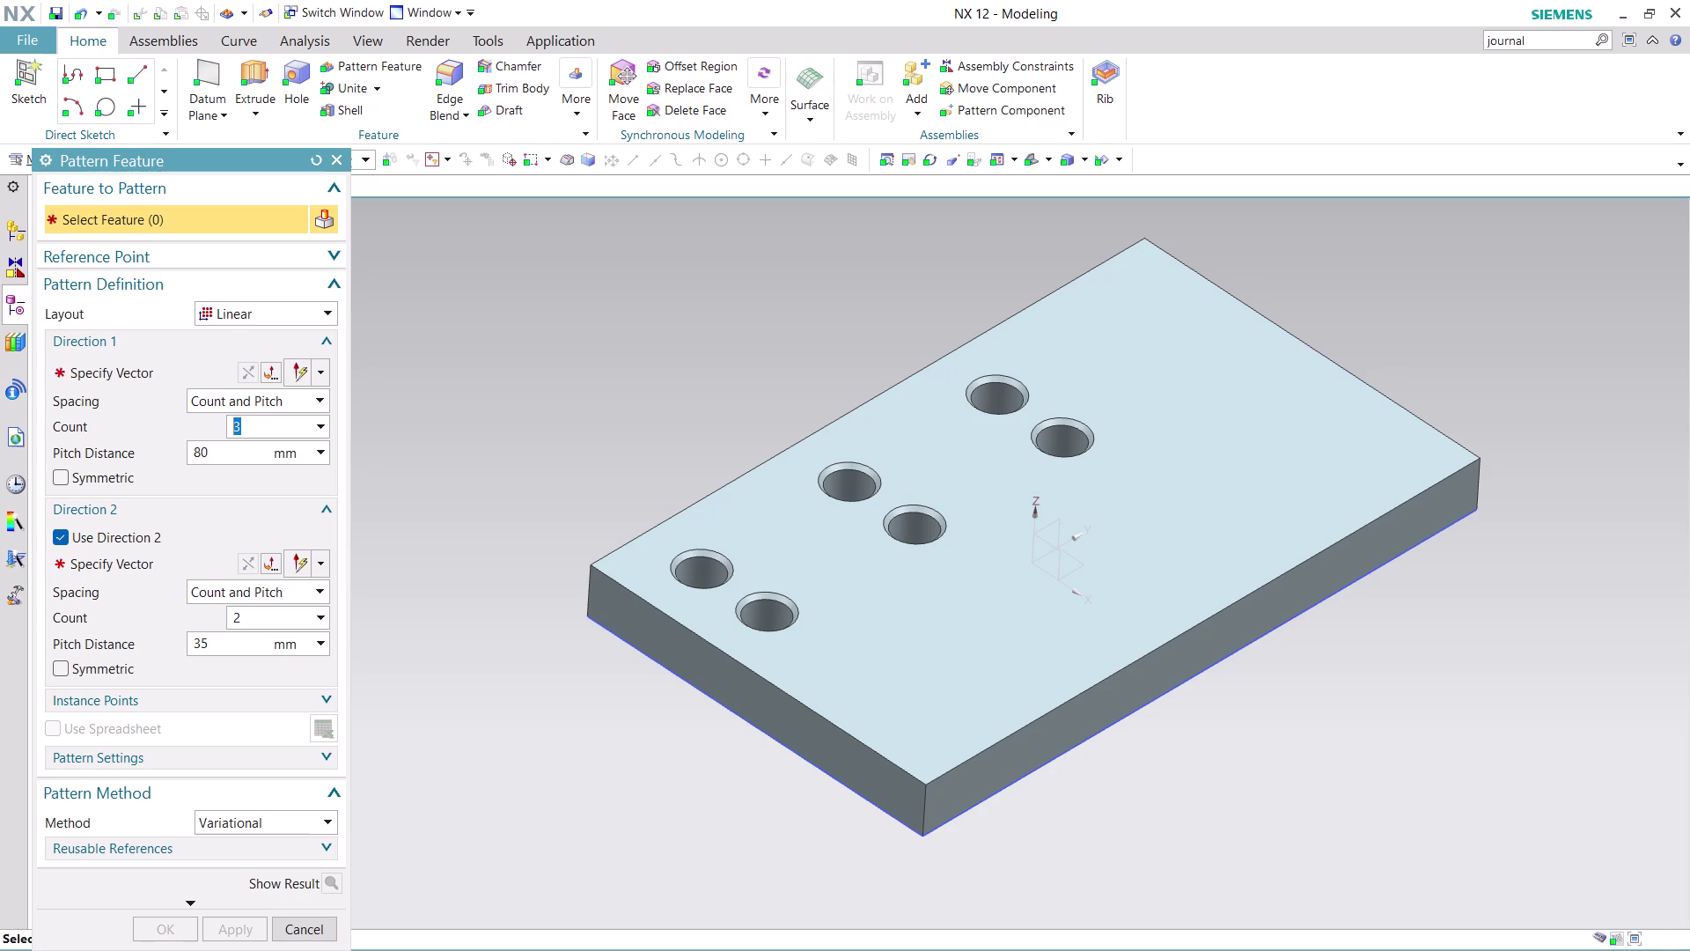
key(ctrl+z)
key(ctrl+z)
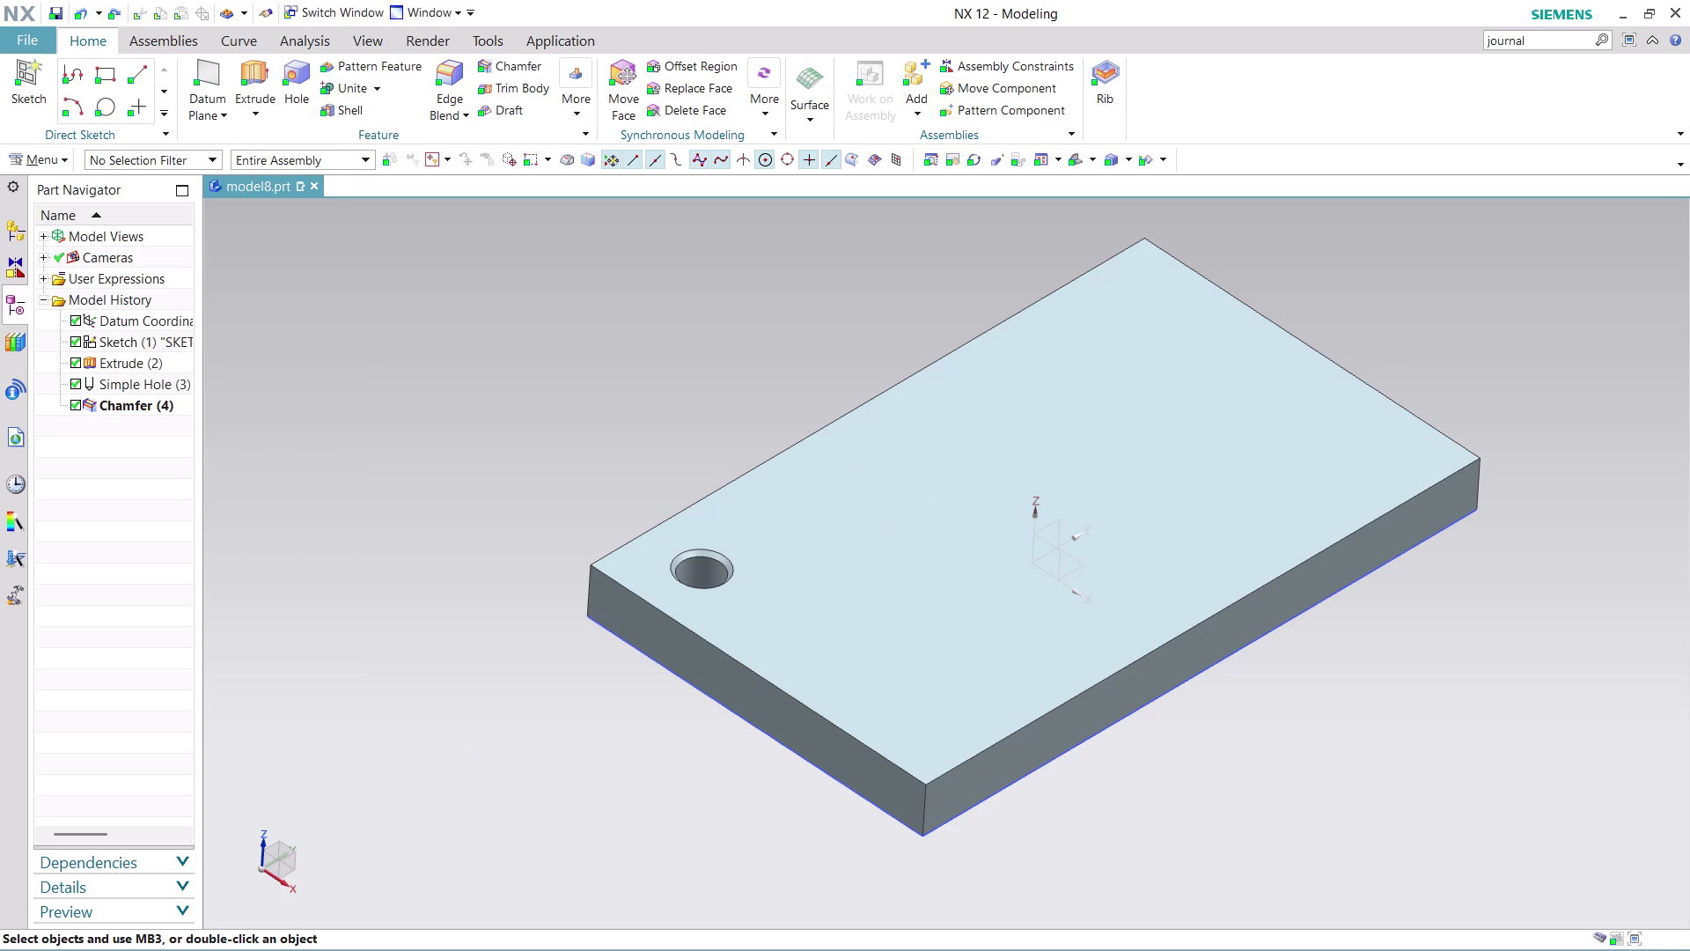
Pattern the Simple Hole and Chamfer along the long edge, Direction 2 off, count 3, pitch 80.
click(389, 56)
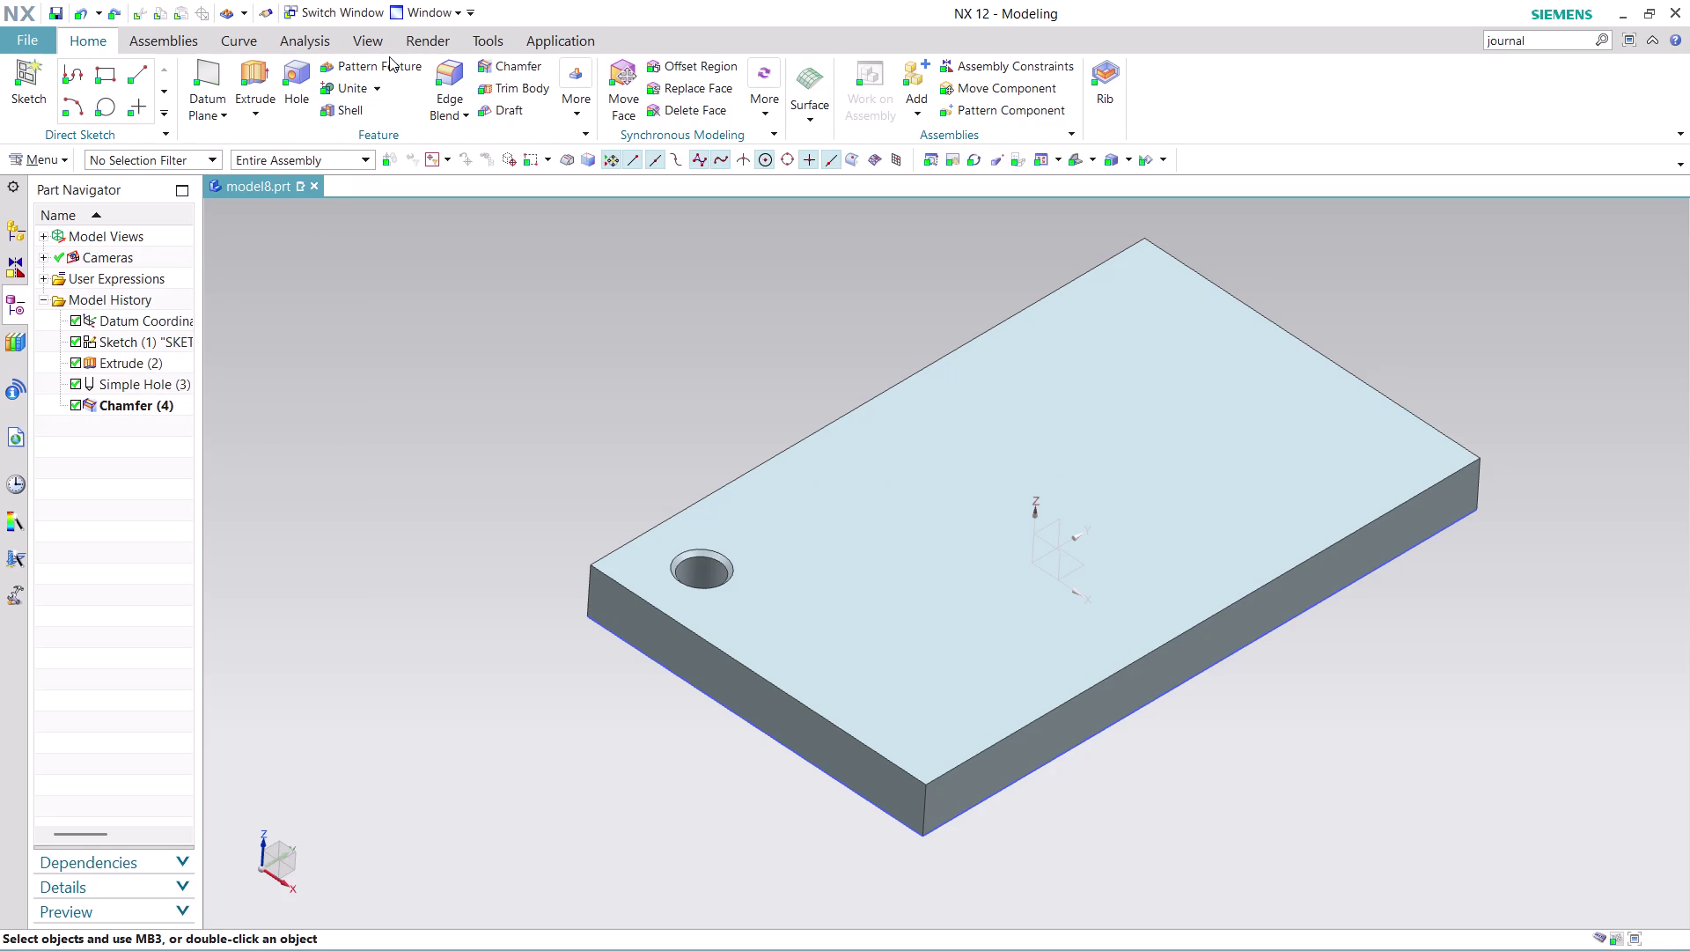
click(391, 61)
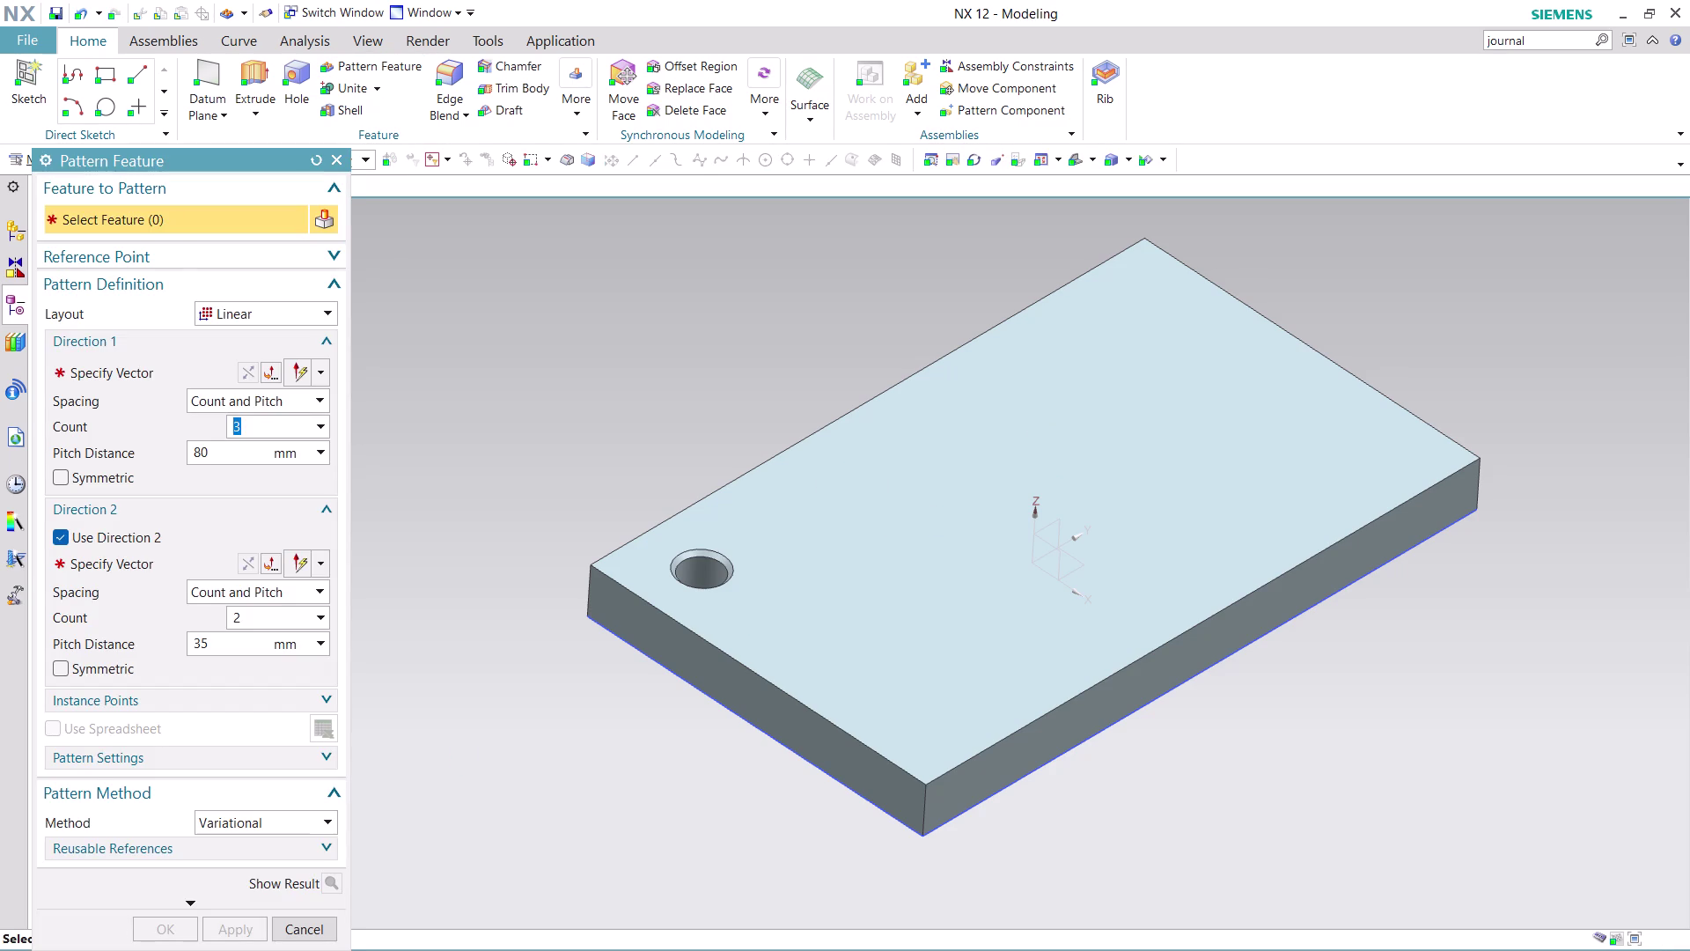
click(698, 570)
click(717, 554)
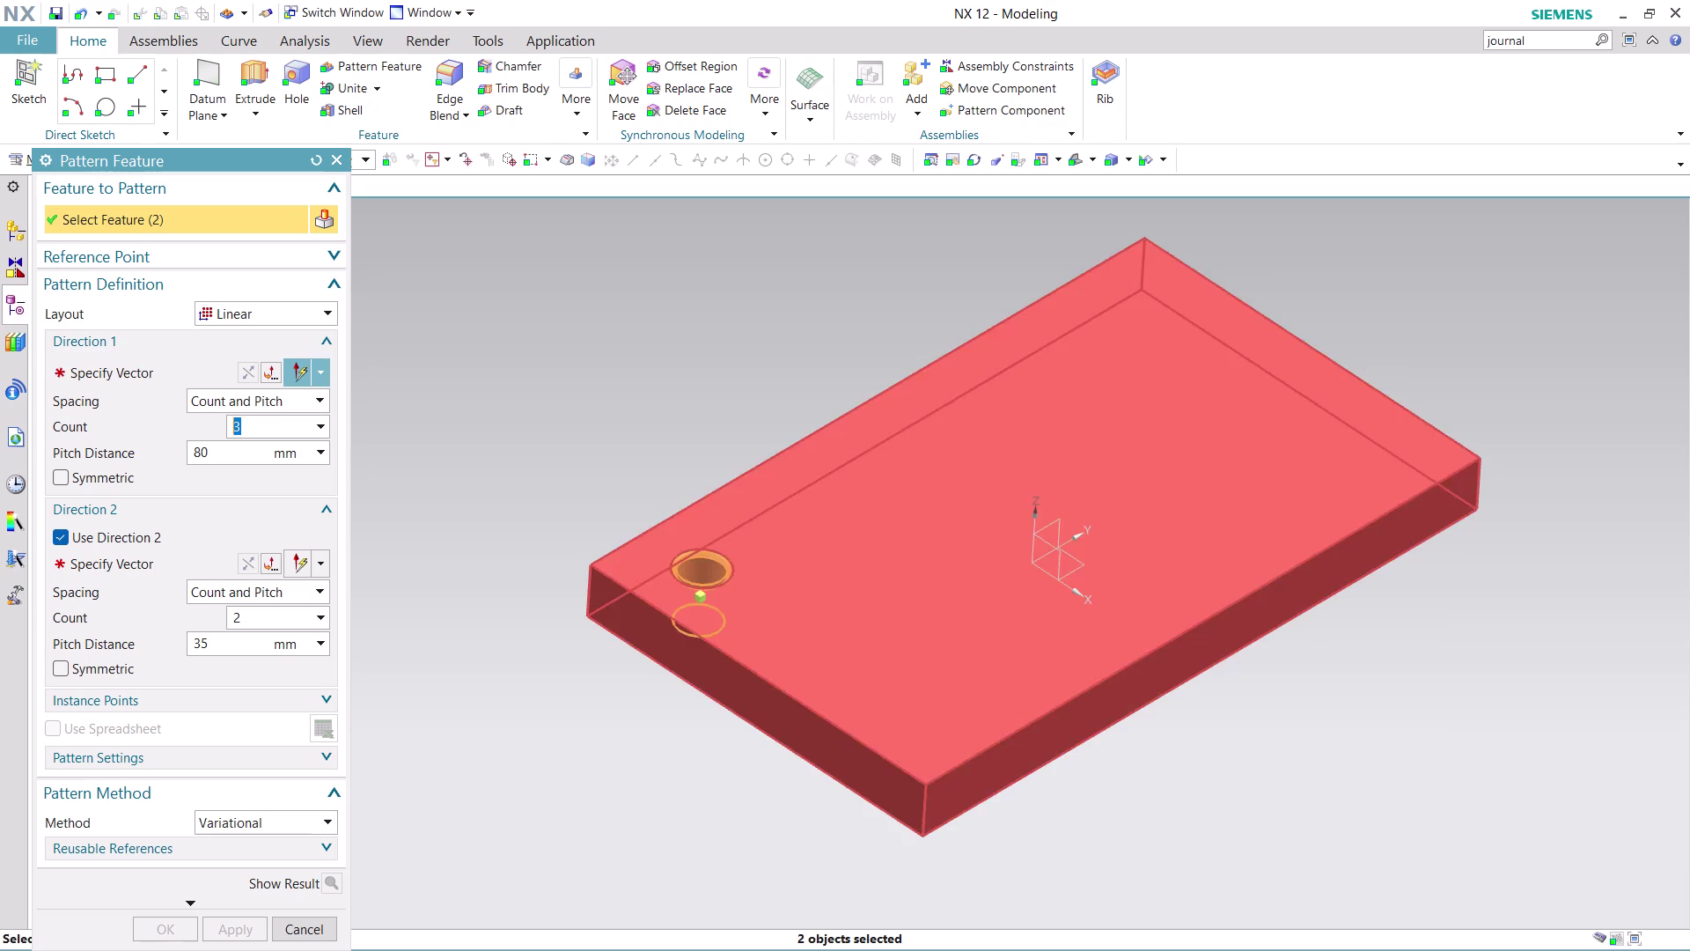
click(155, 371)
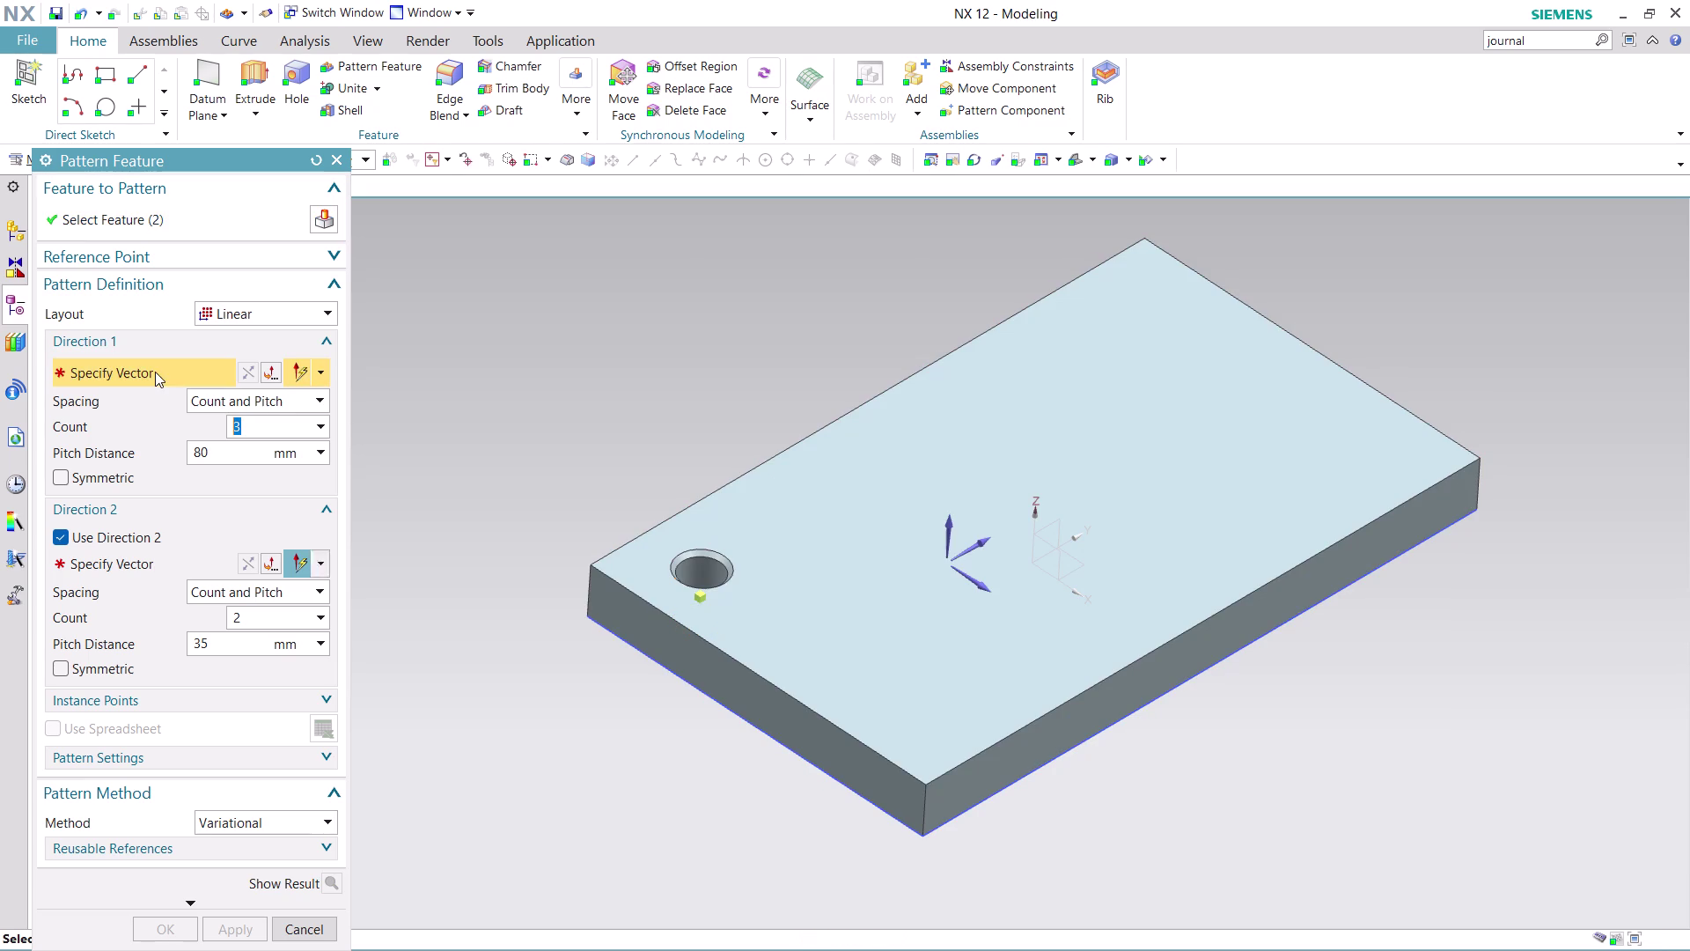
click(793, 437)
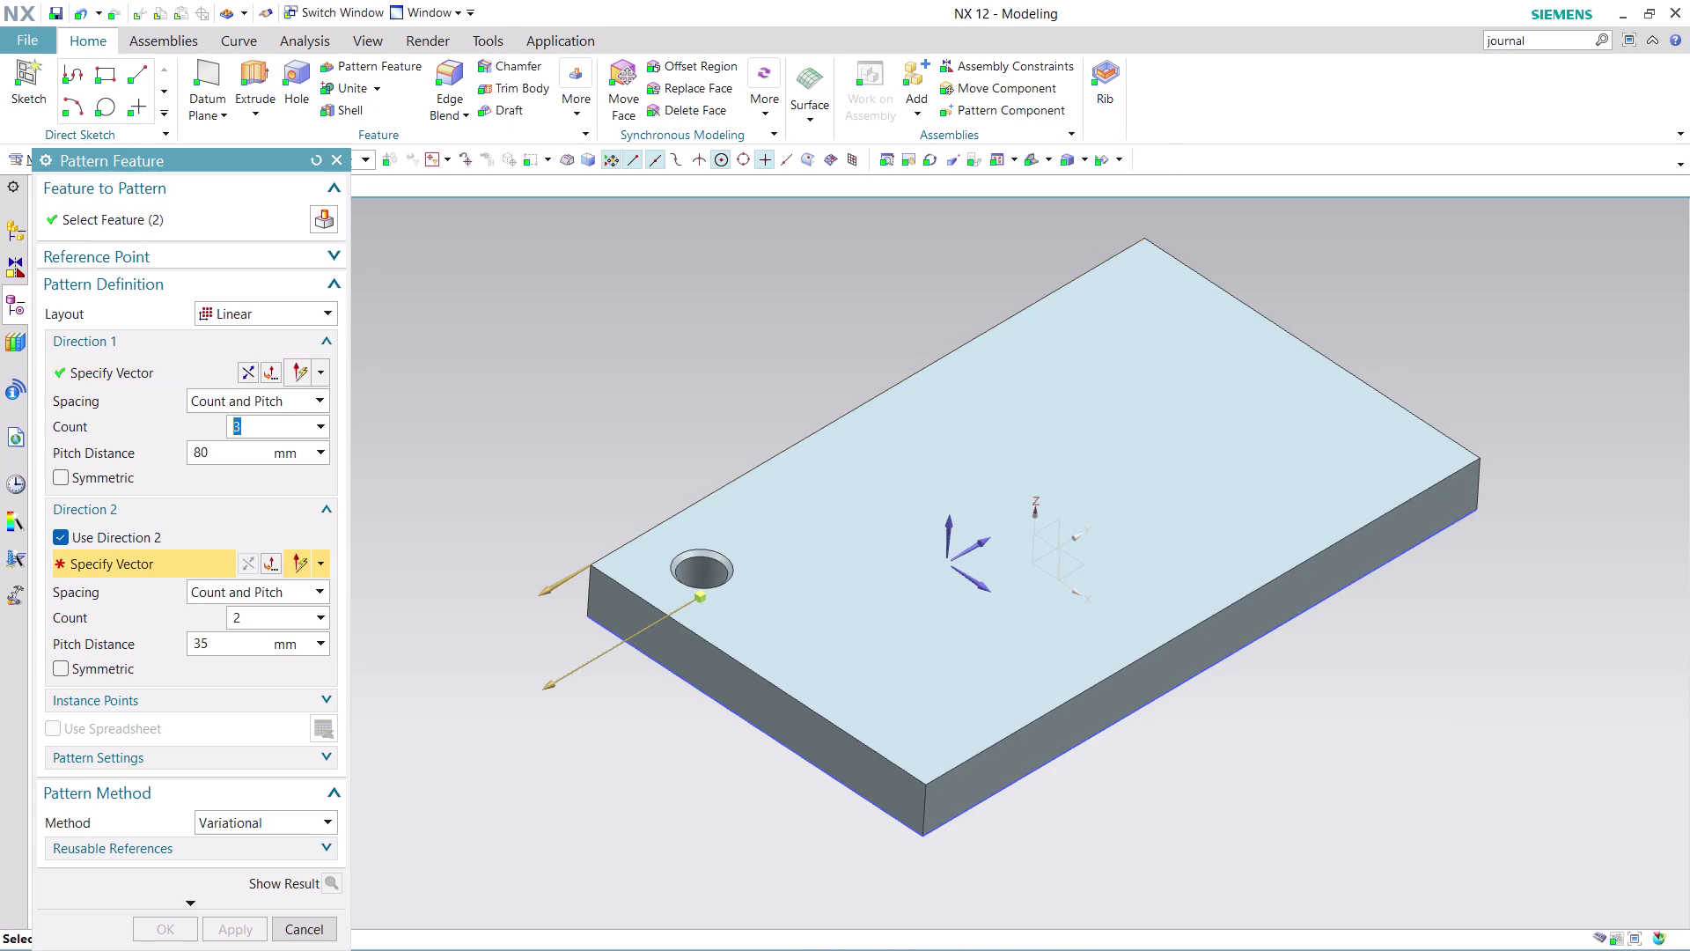
click(242, 369)
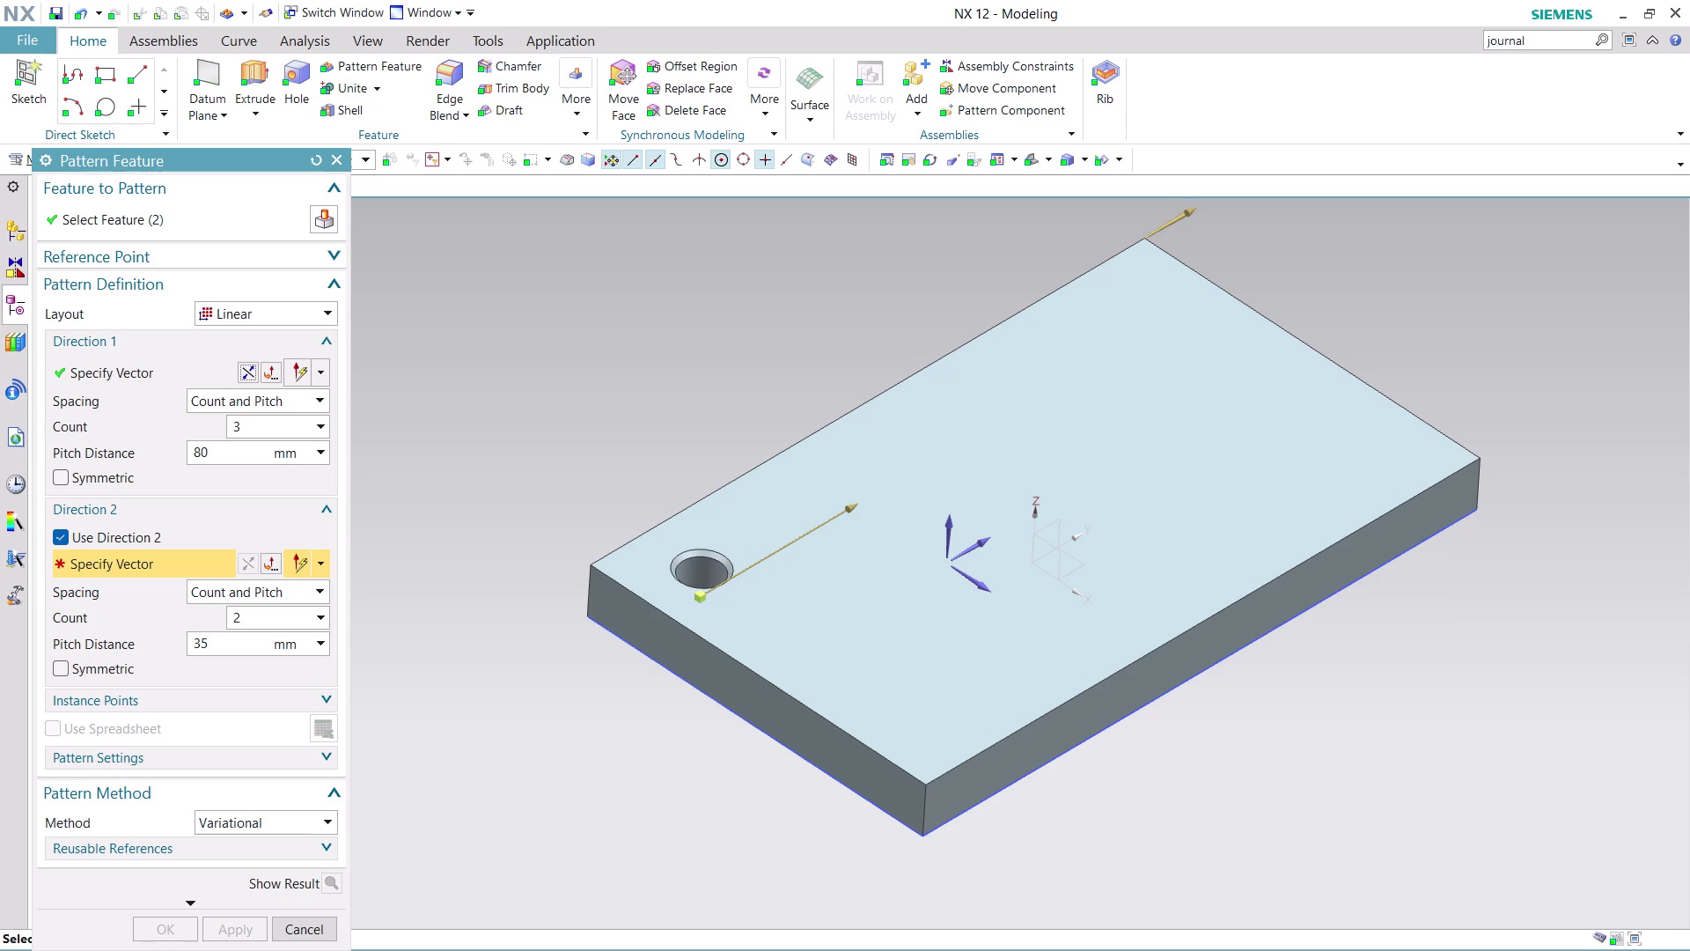
click(258, 427)
click(59, 534)
click(223, 585)
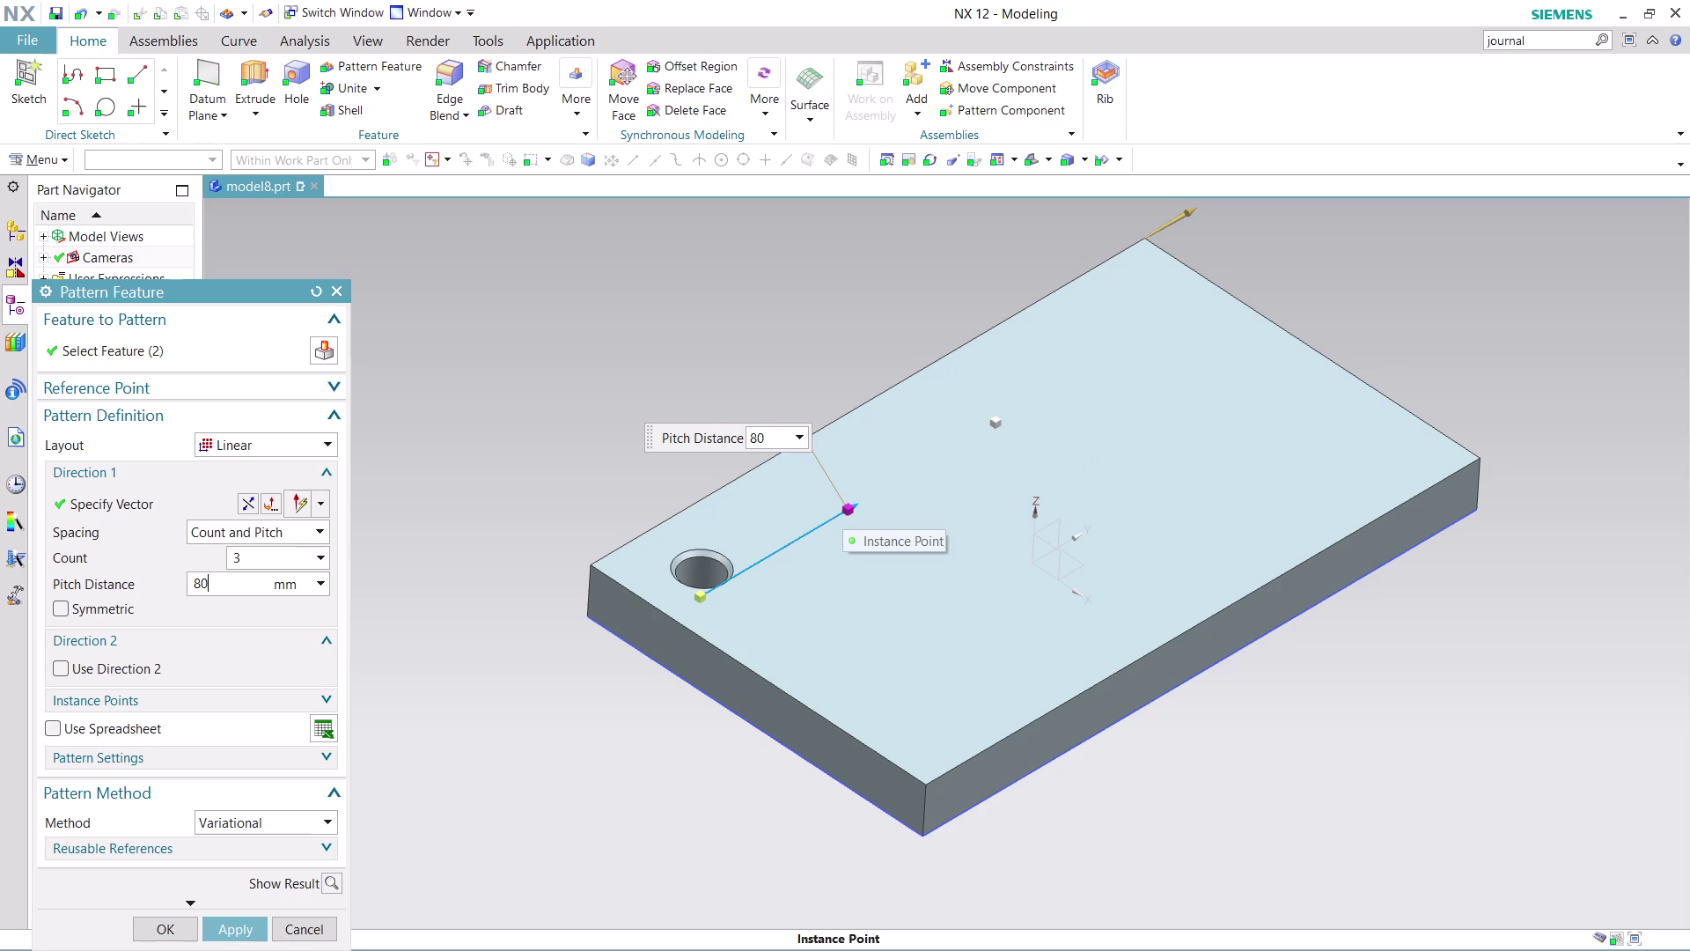
Change the pitch distance to 100, then back to 80, and apply the three-hole pattern.
double_click(222, 581)
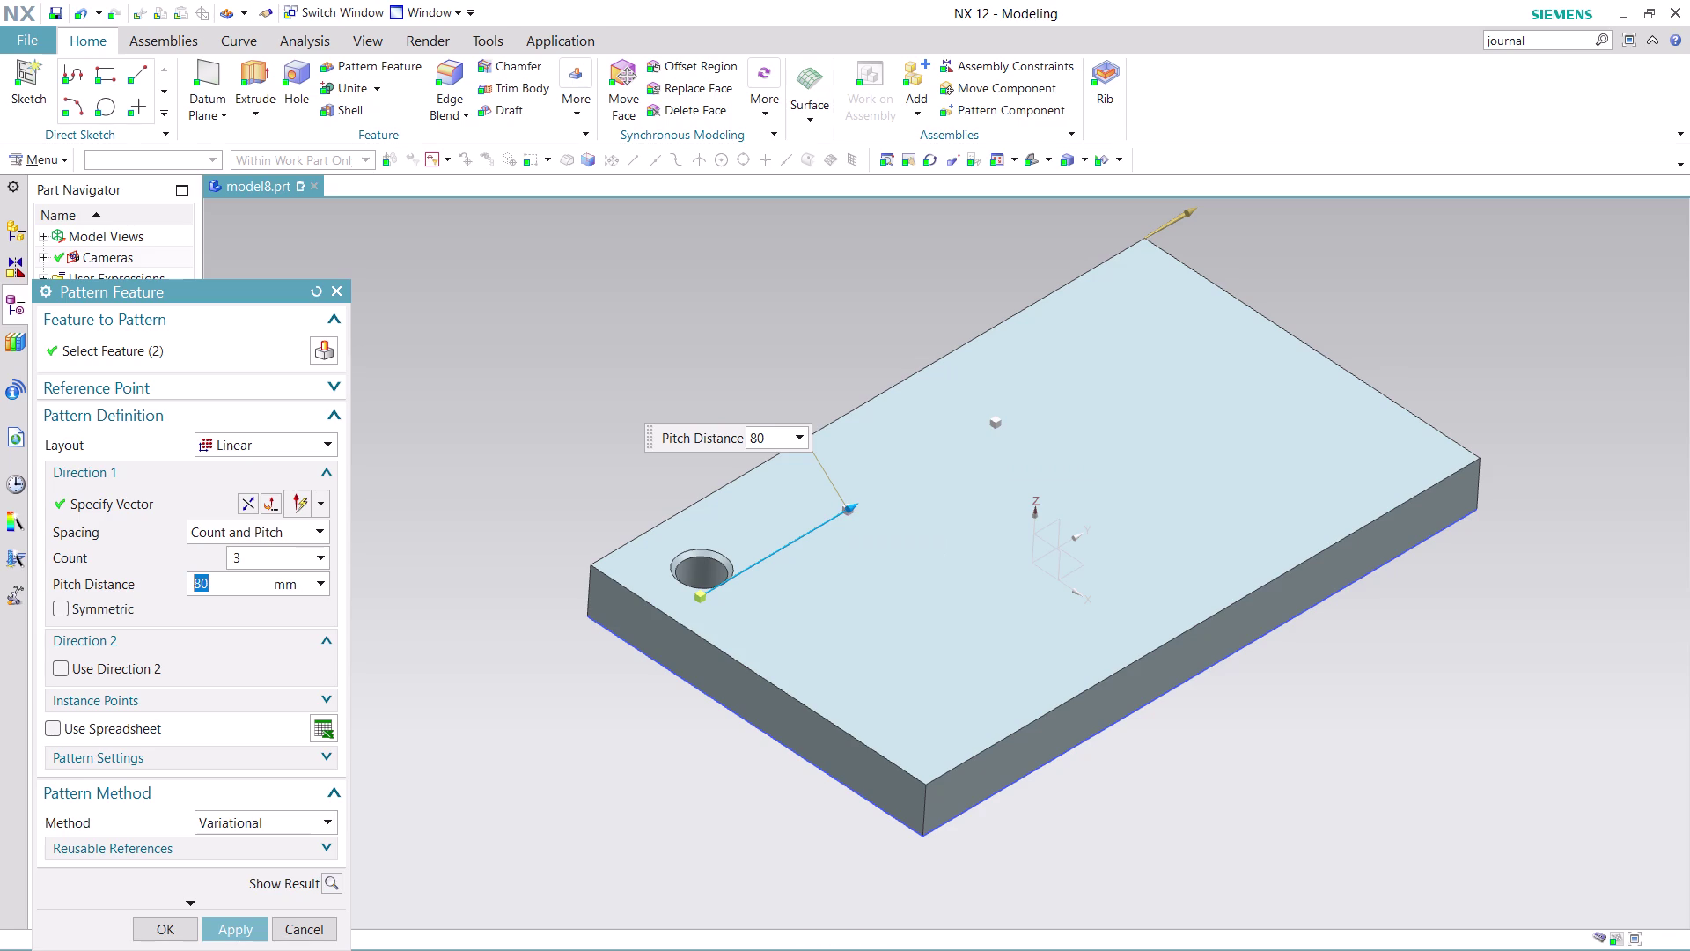
text(100)
click(415, 643)
click(434, 619)
double_click(240, 586)
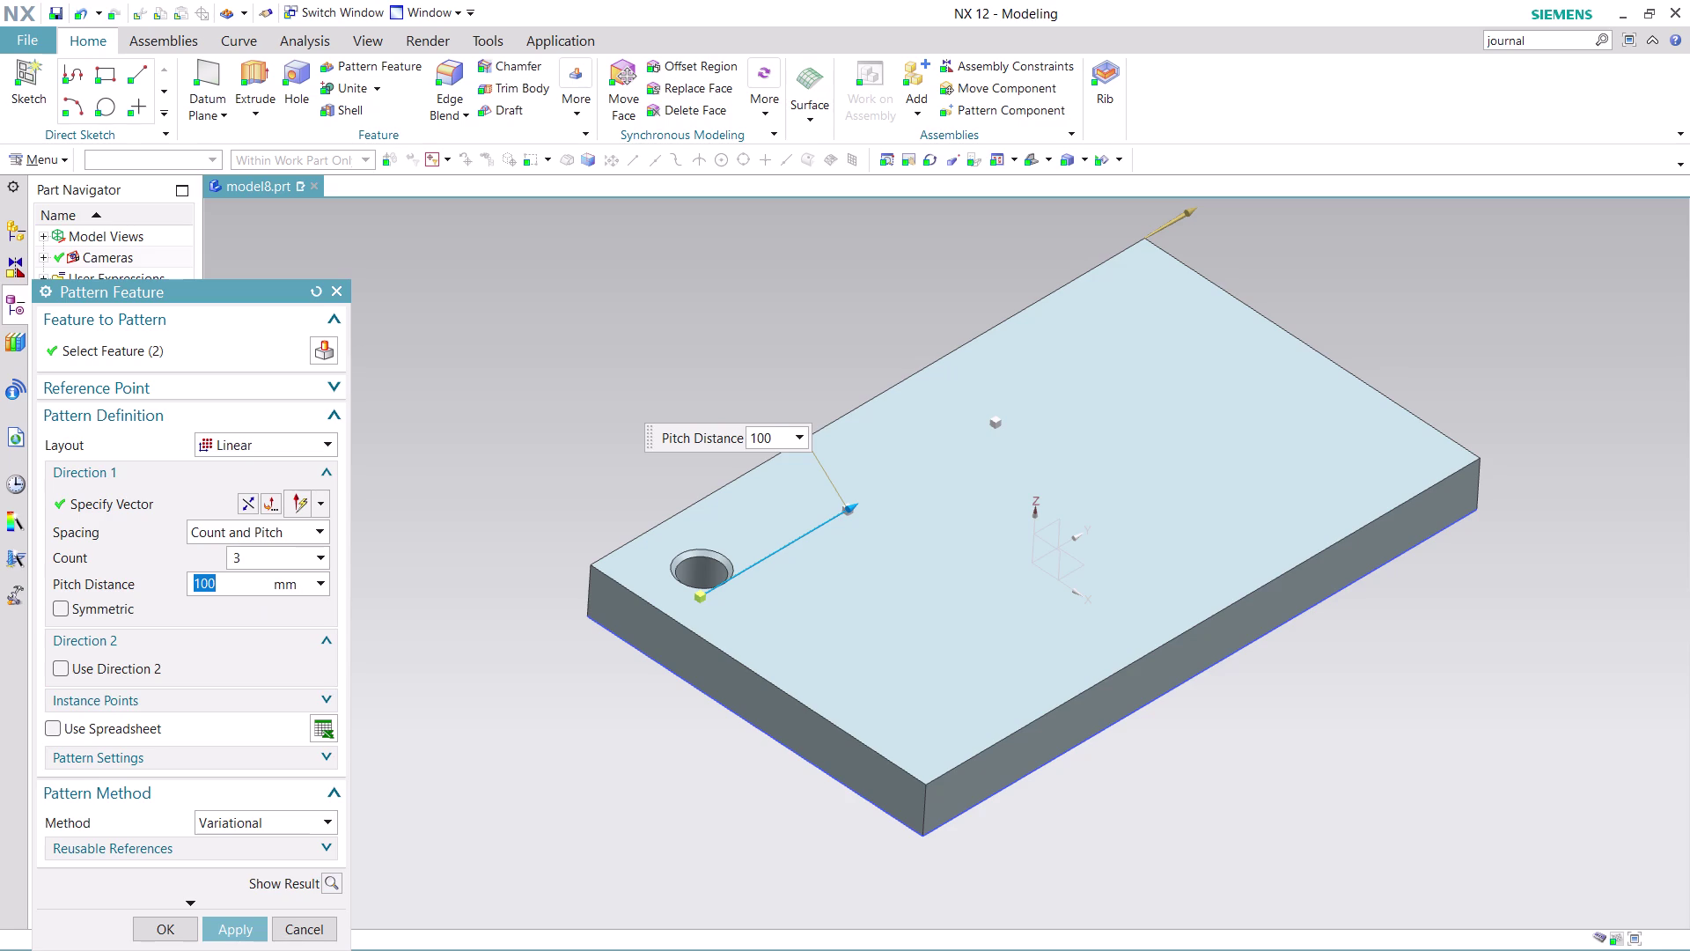
text(80)
click(231, 930)
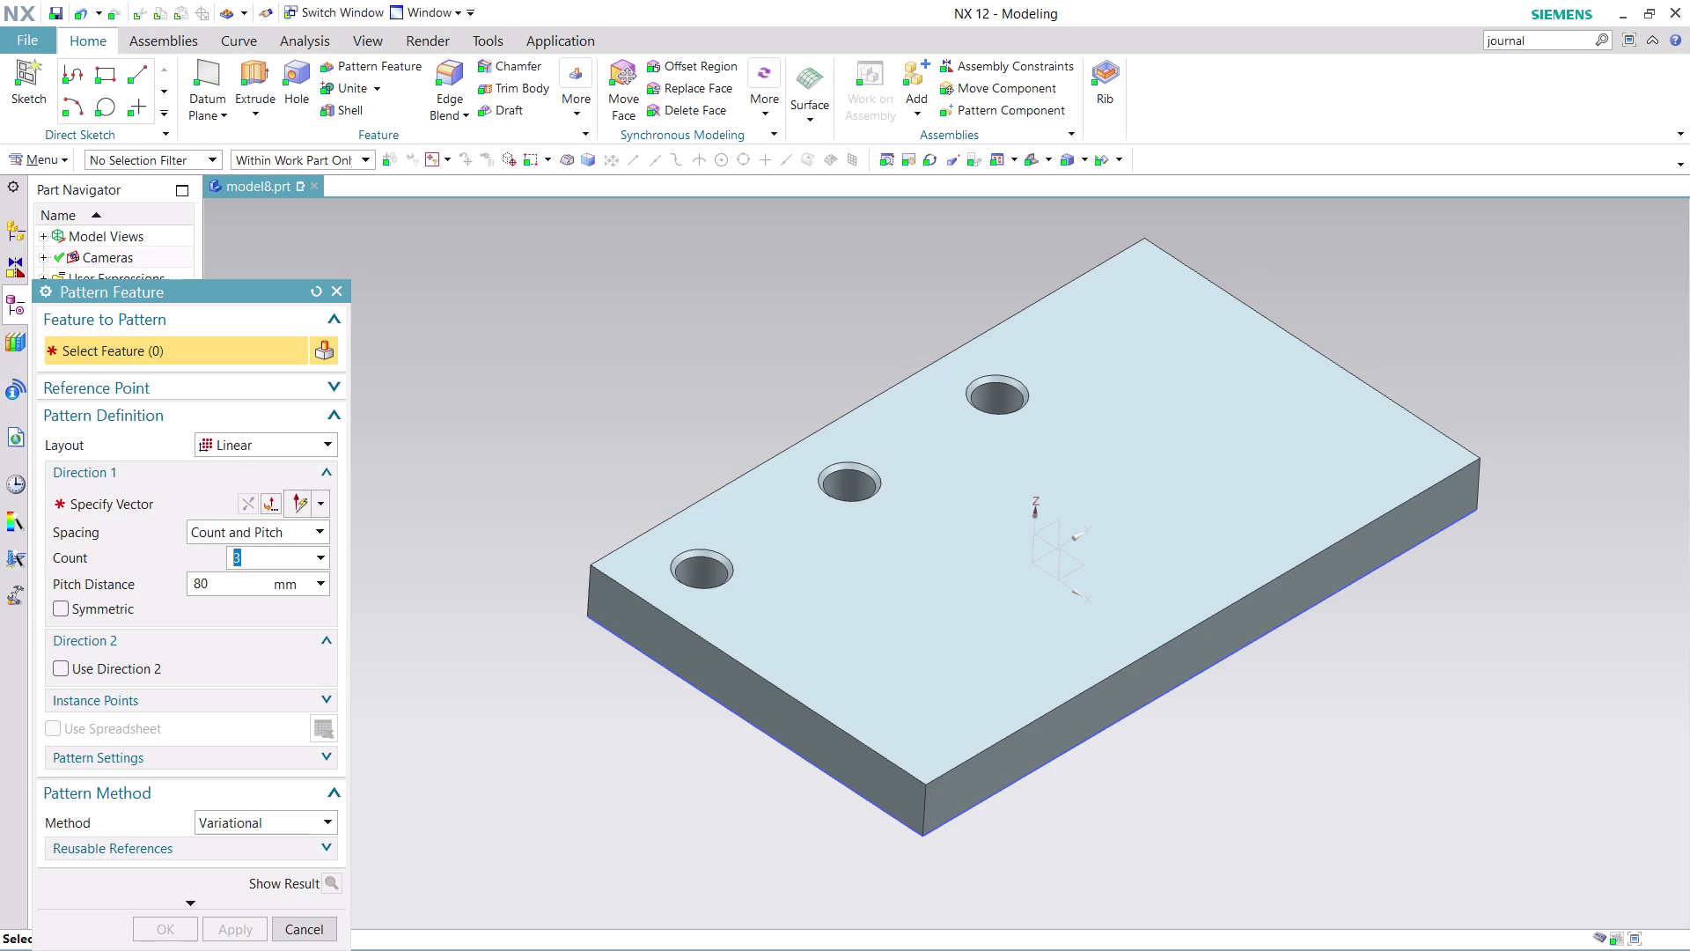
Enter a 120 pitch, close the pattern dialog, and undo the three-hole pattern.
double_click(237, 586)
text(12)
text(0)
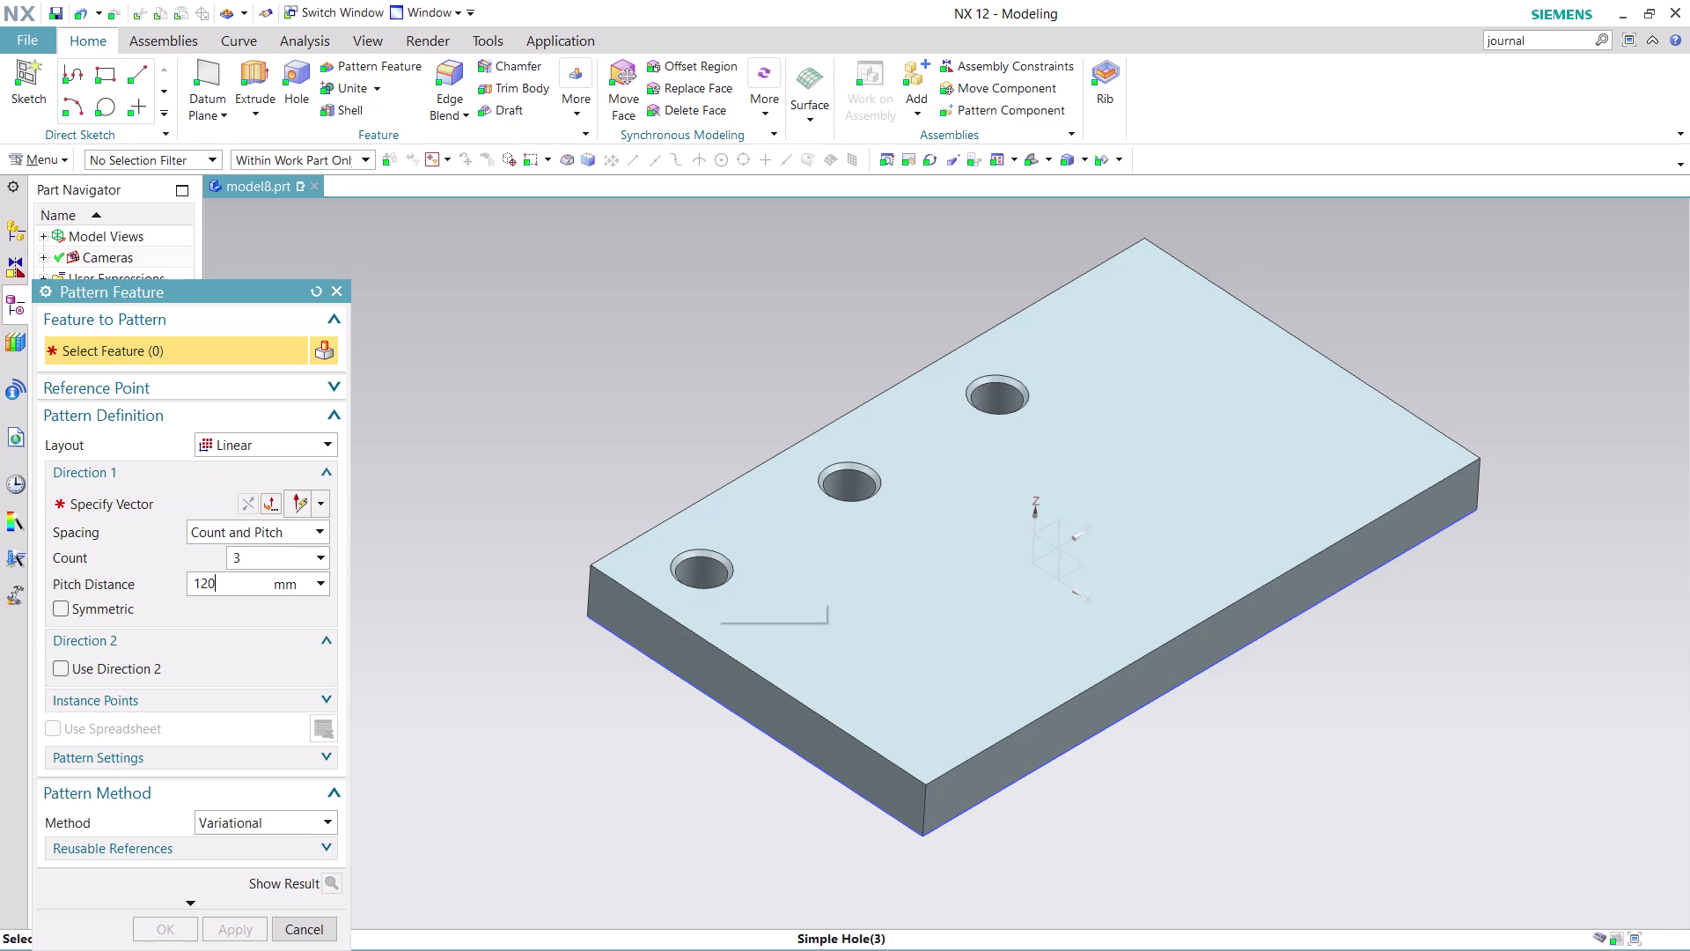
click(309, 931)
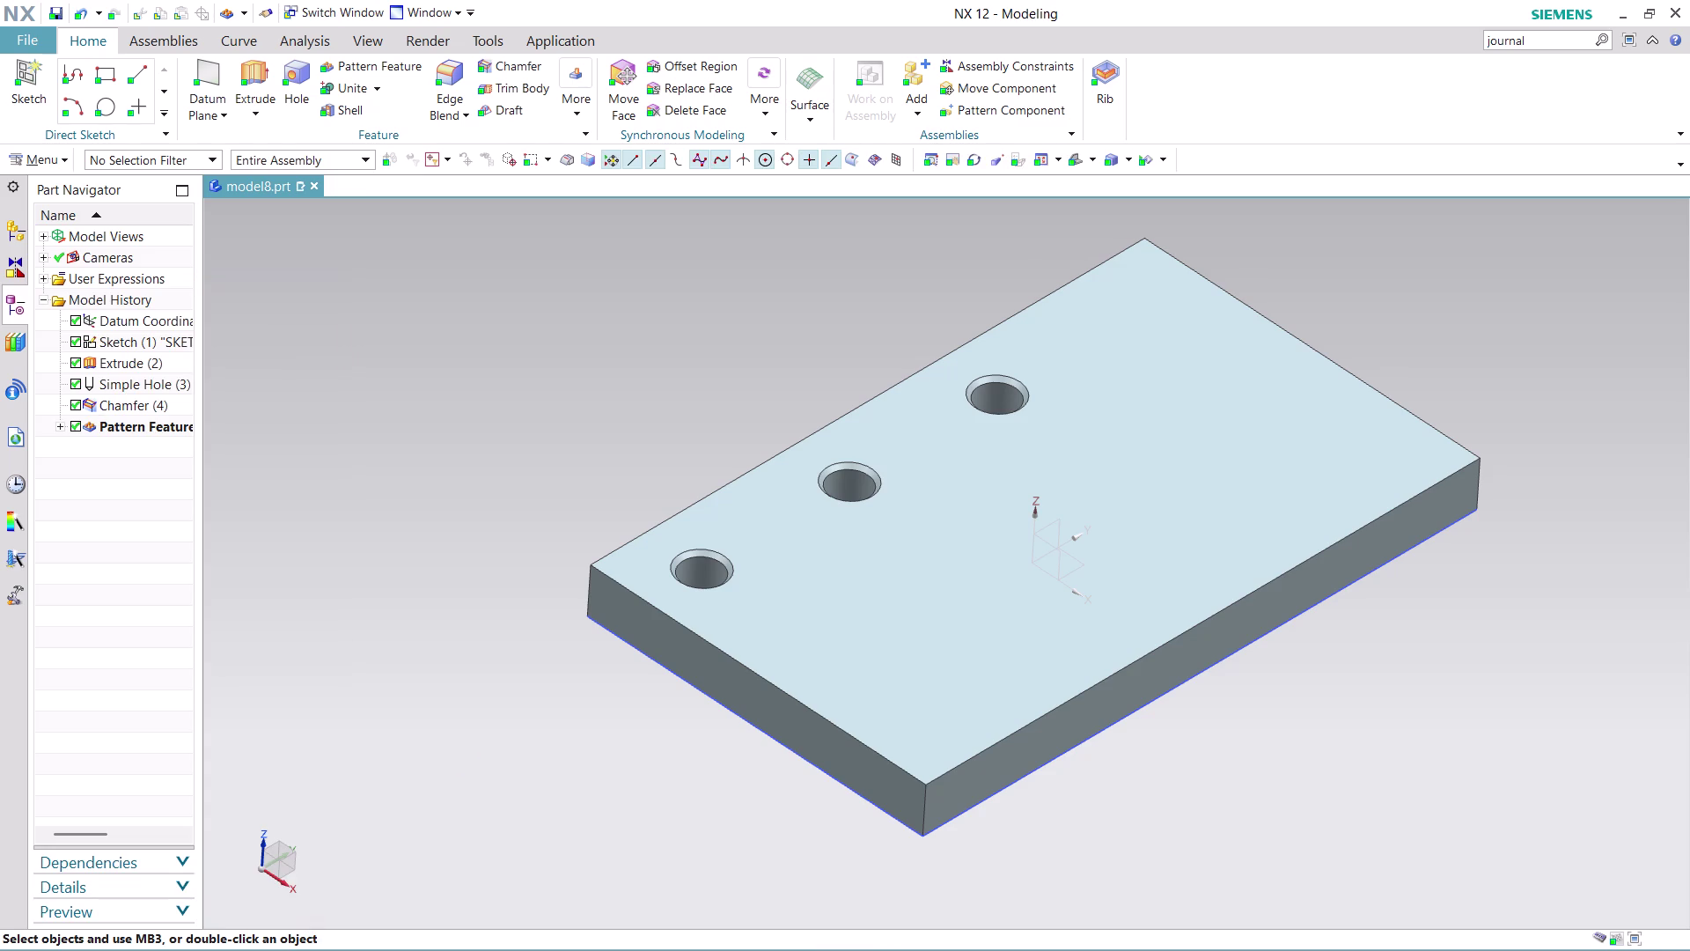
key(ctrl+z)
Pattern the hole and Chamfer (via QuickPick) along the plate's long edge, reversed.
click(386, 67)
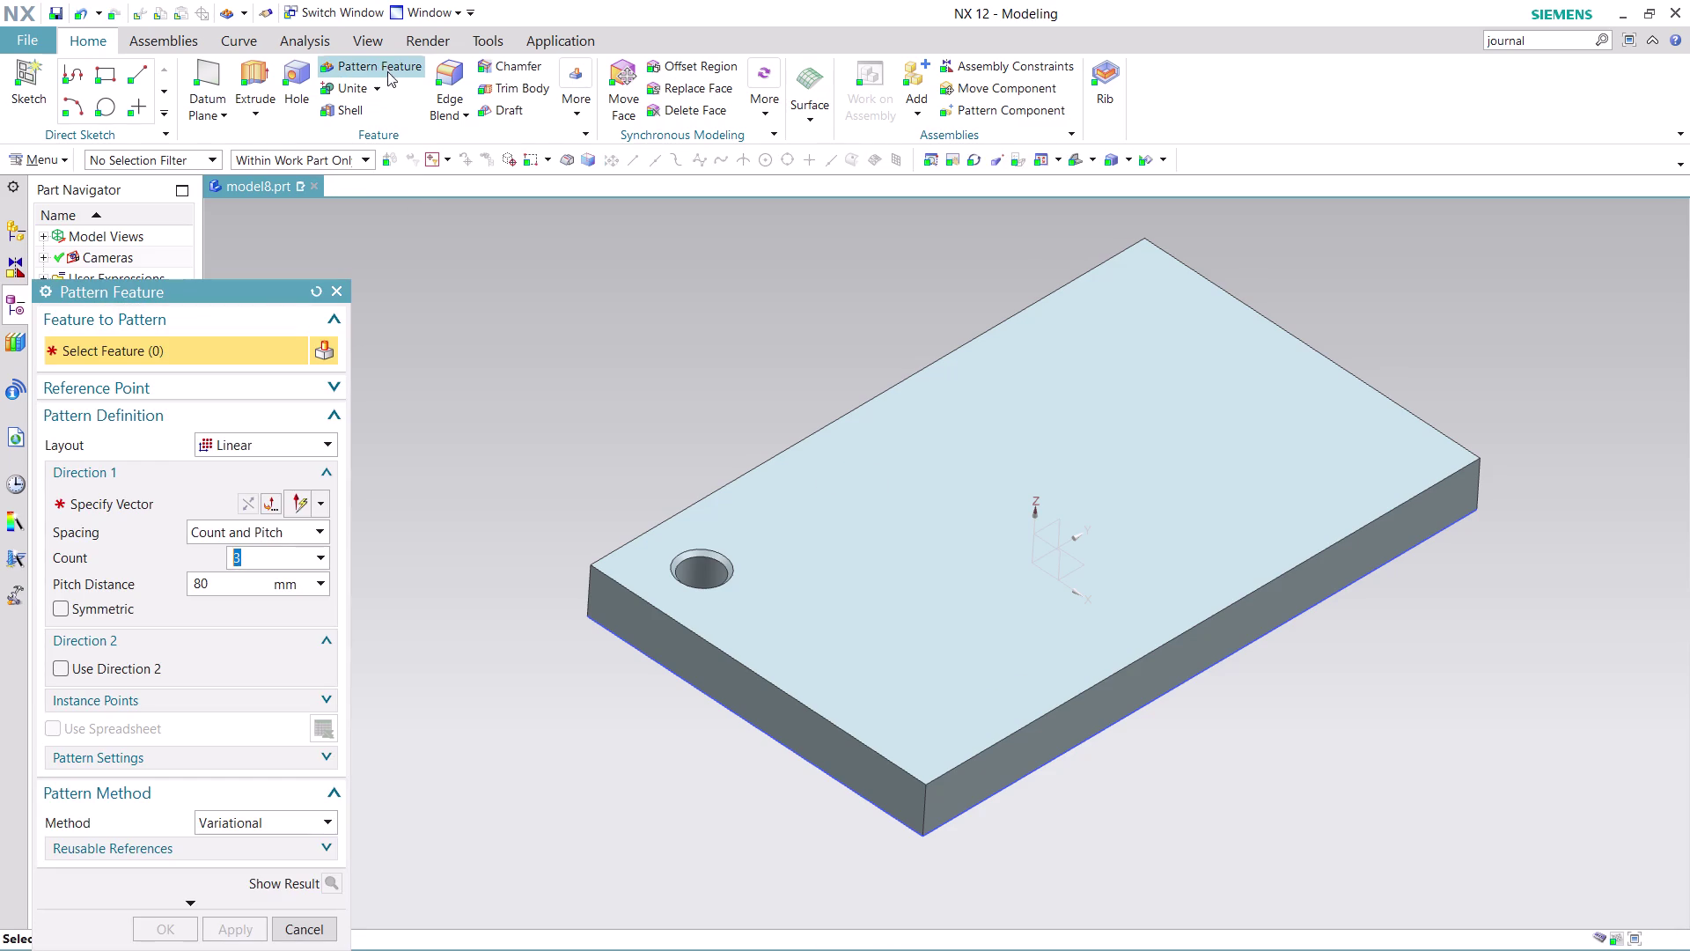
click(702, 575)
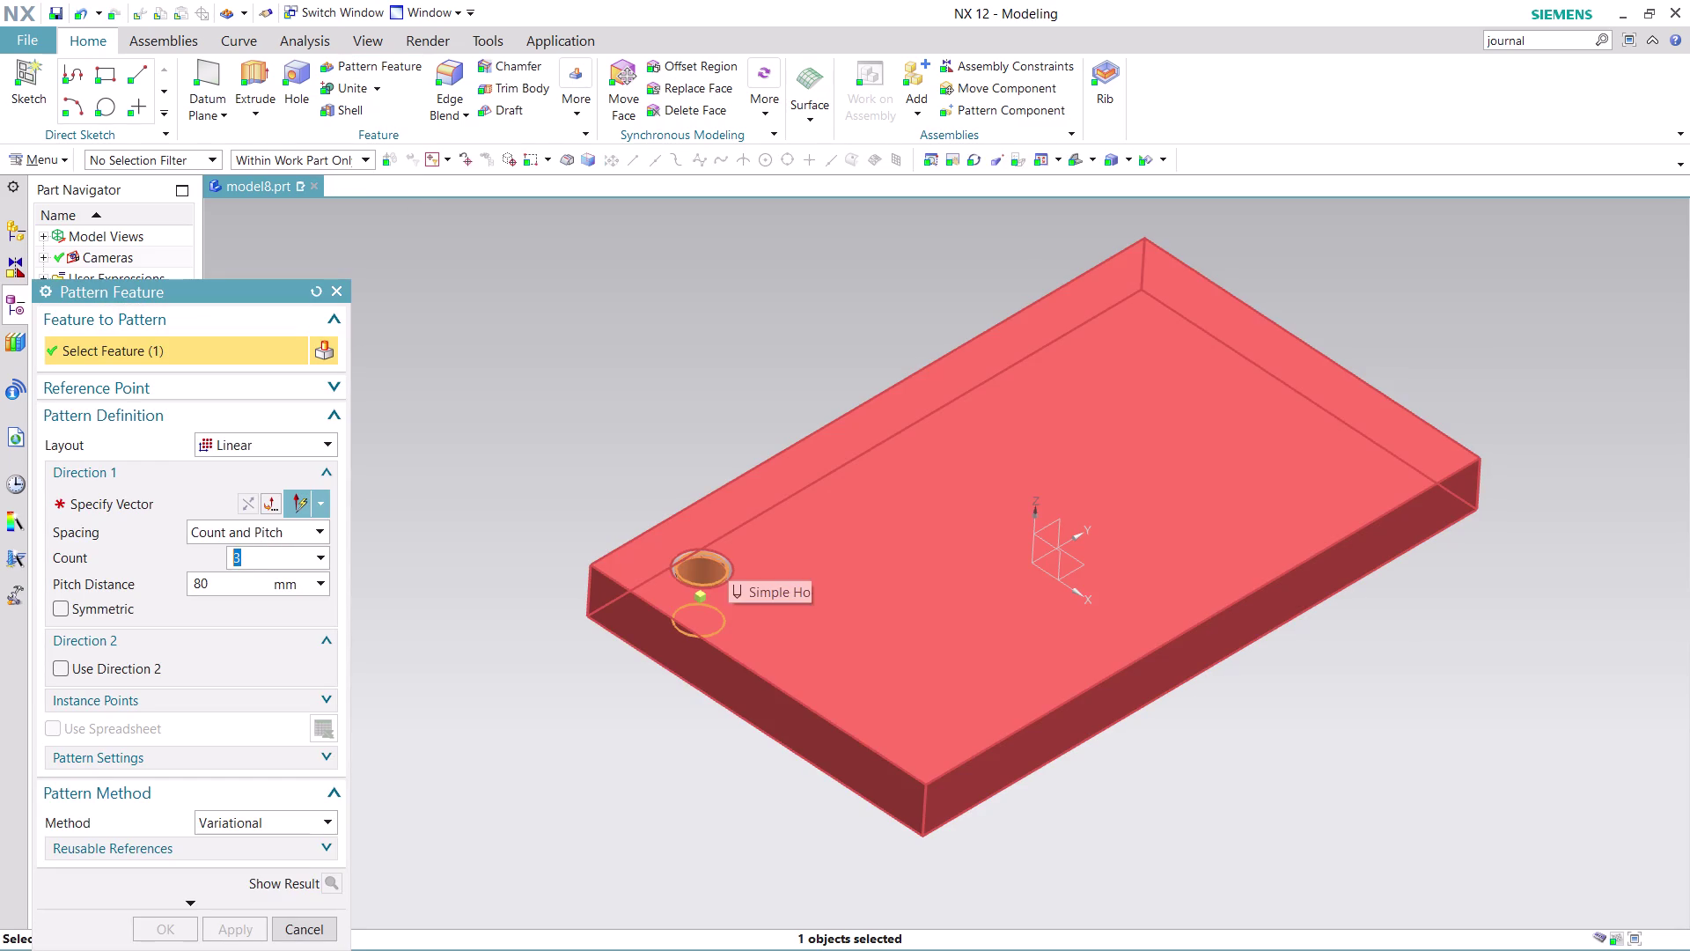
click(729, 563)
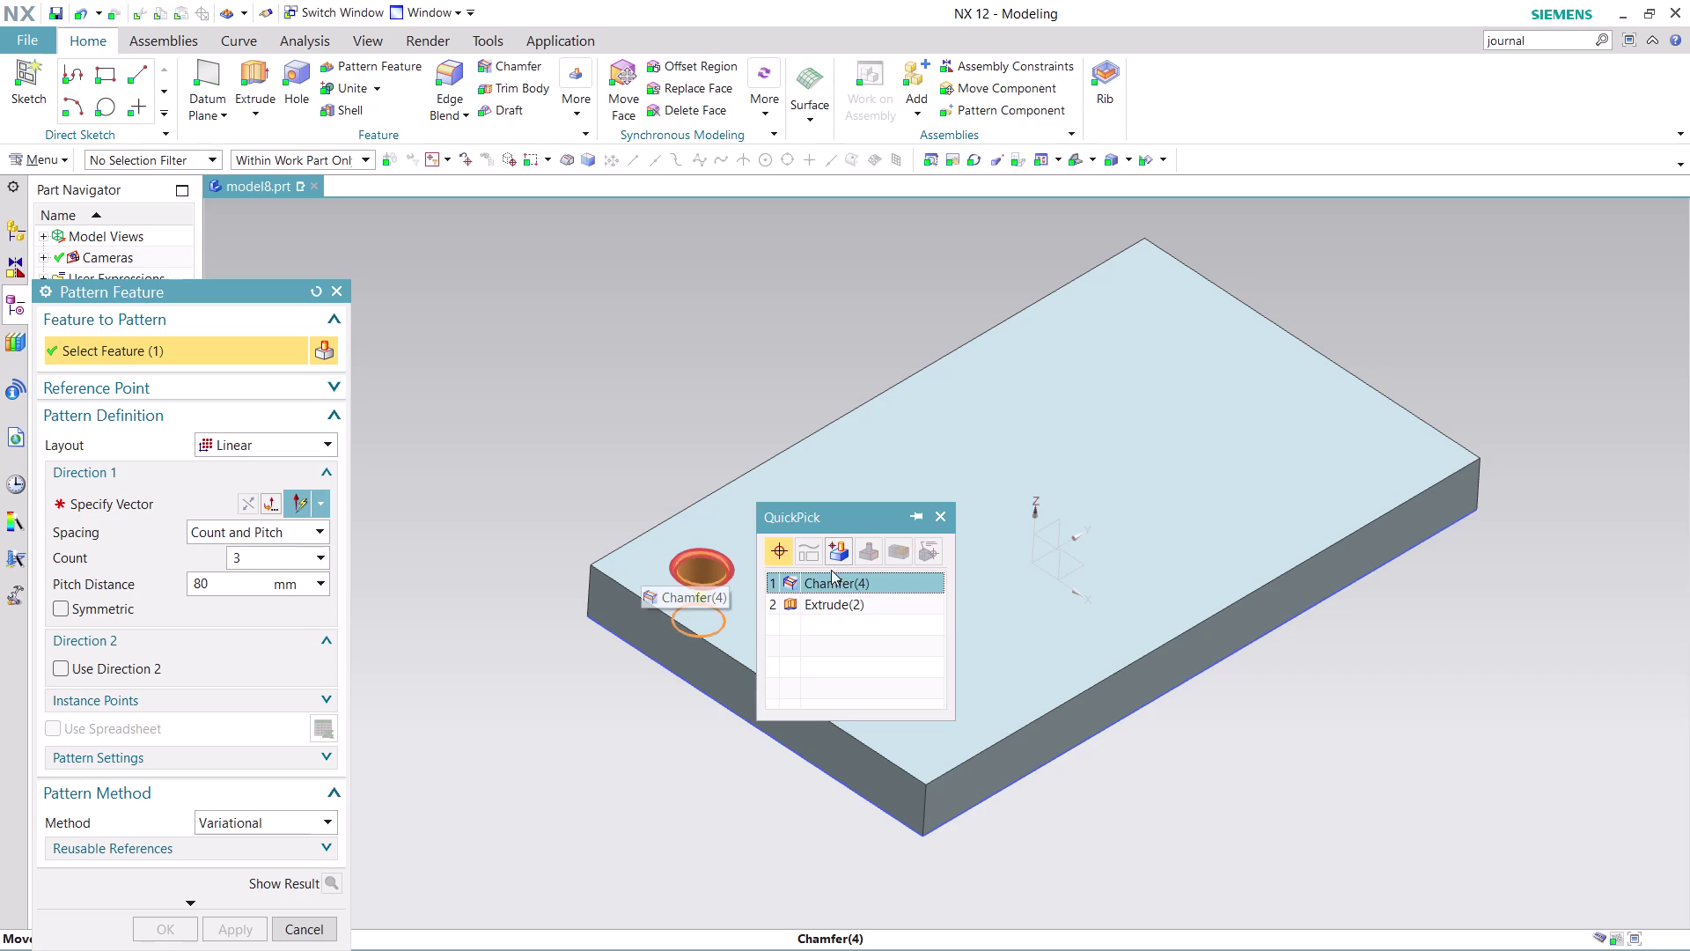
click(855, 581)
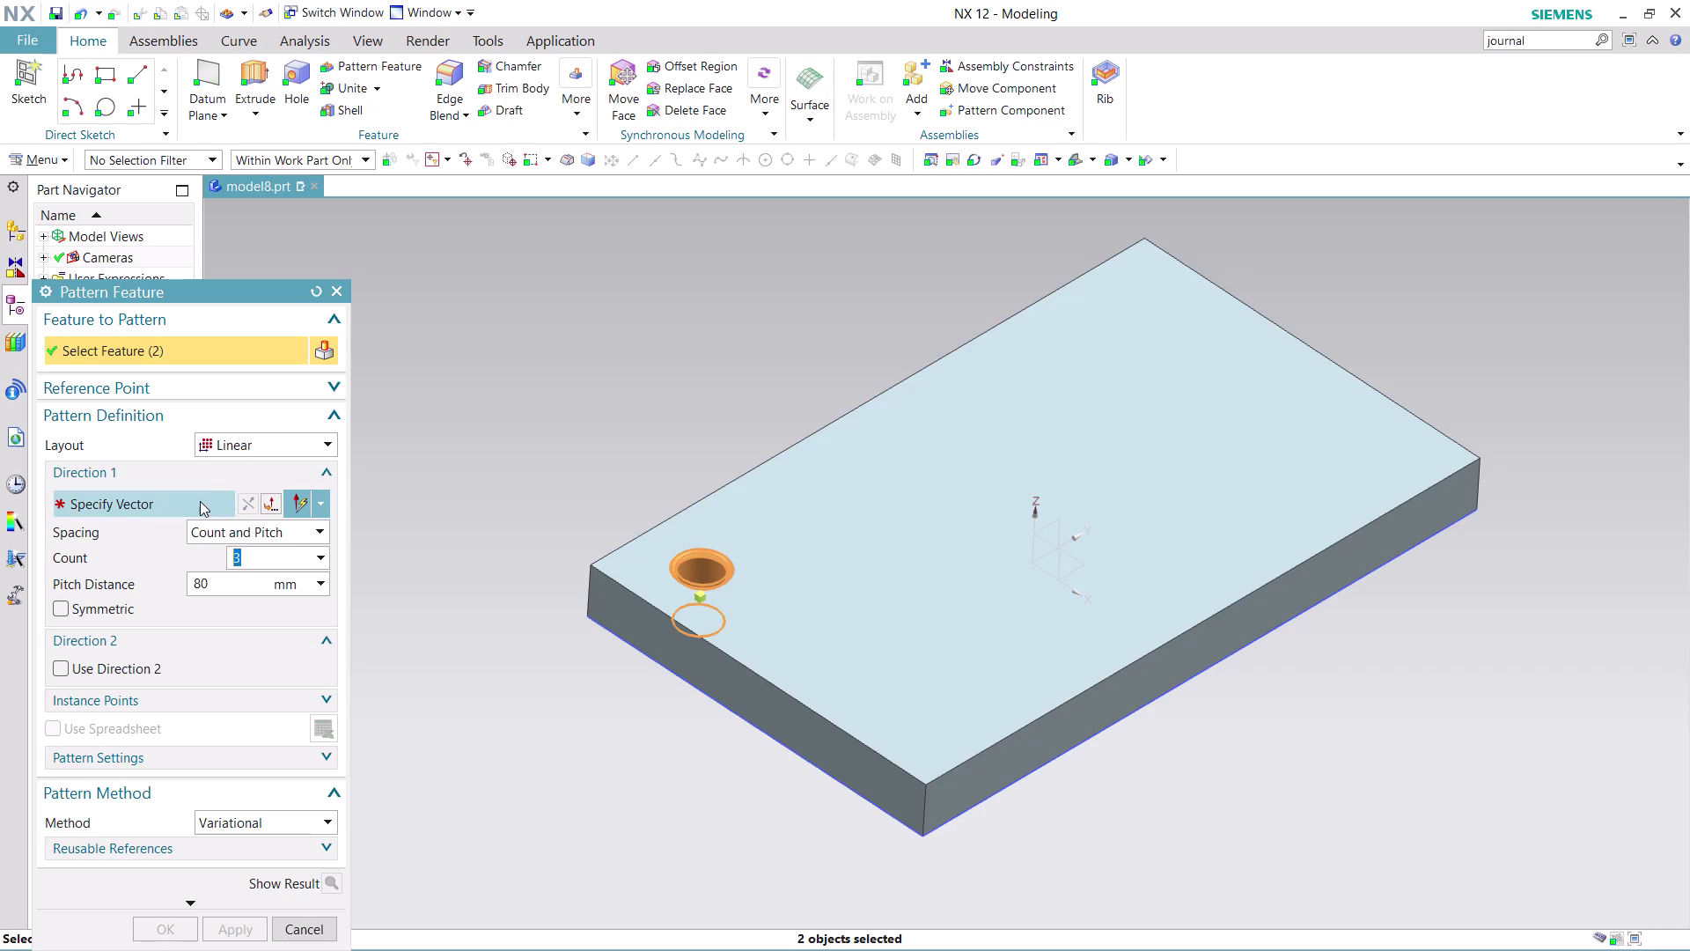
click(200, 501)
click(858, 399)
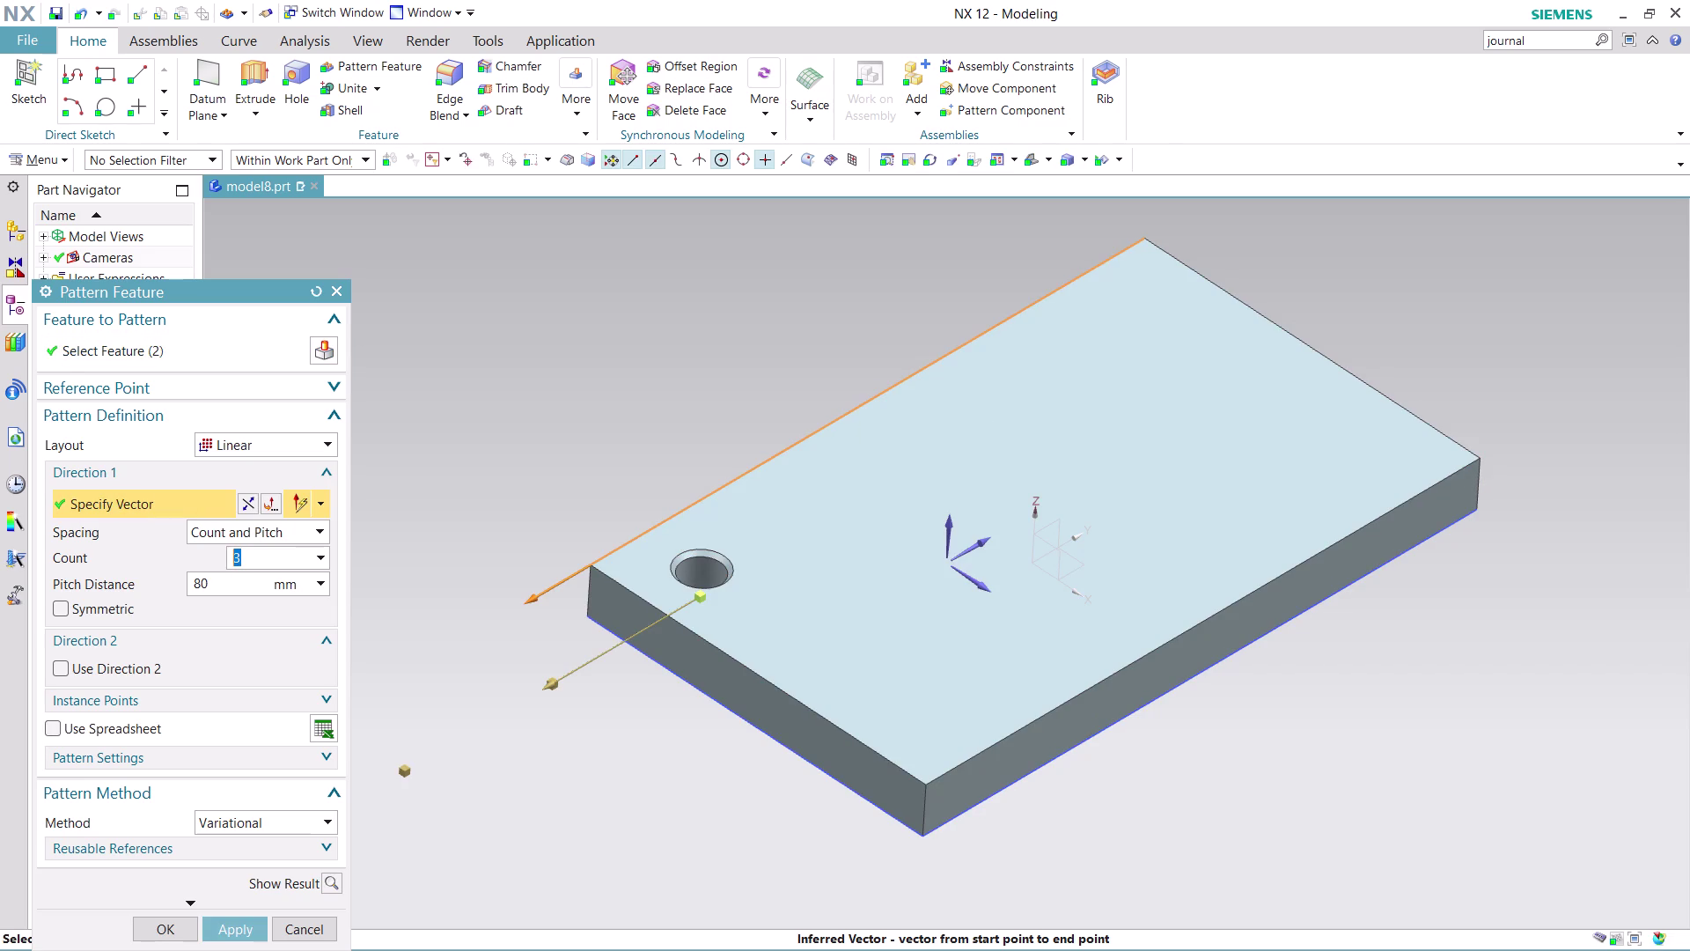
click(249, 505)
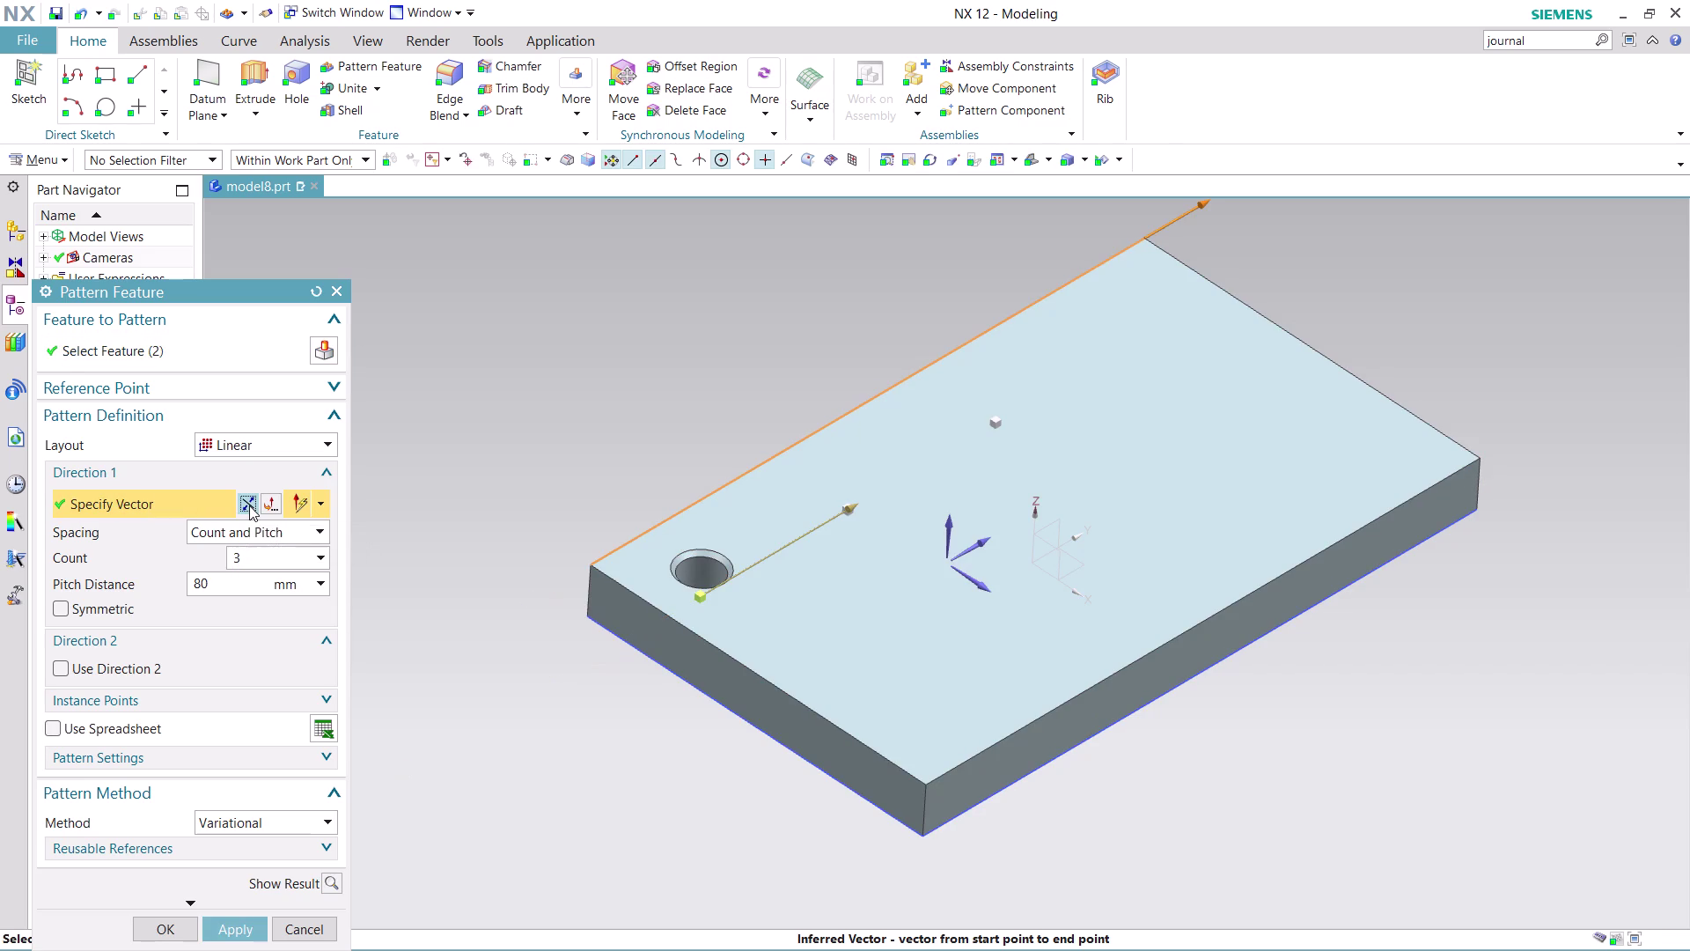
Set the pitch to 120 mm, apply the three-hole pattern, and close the dialog.
double_click(247, 591)
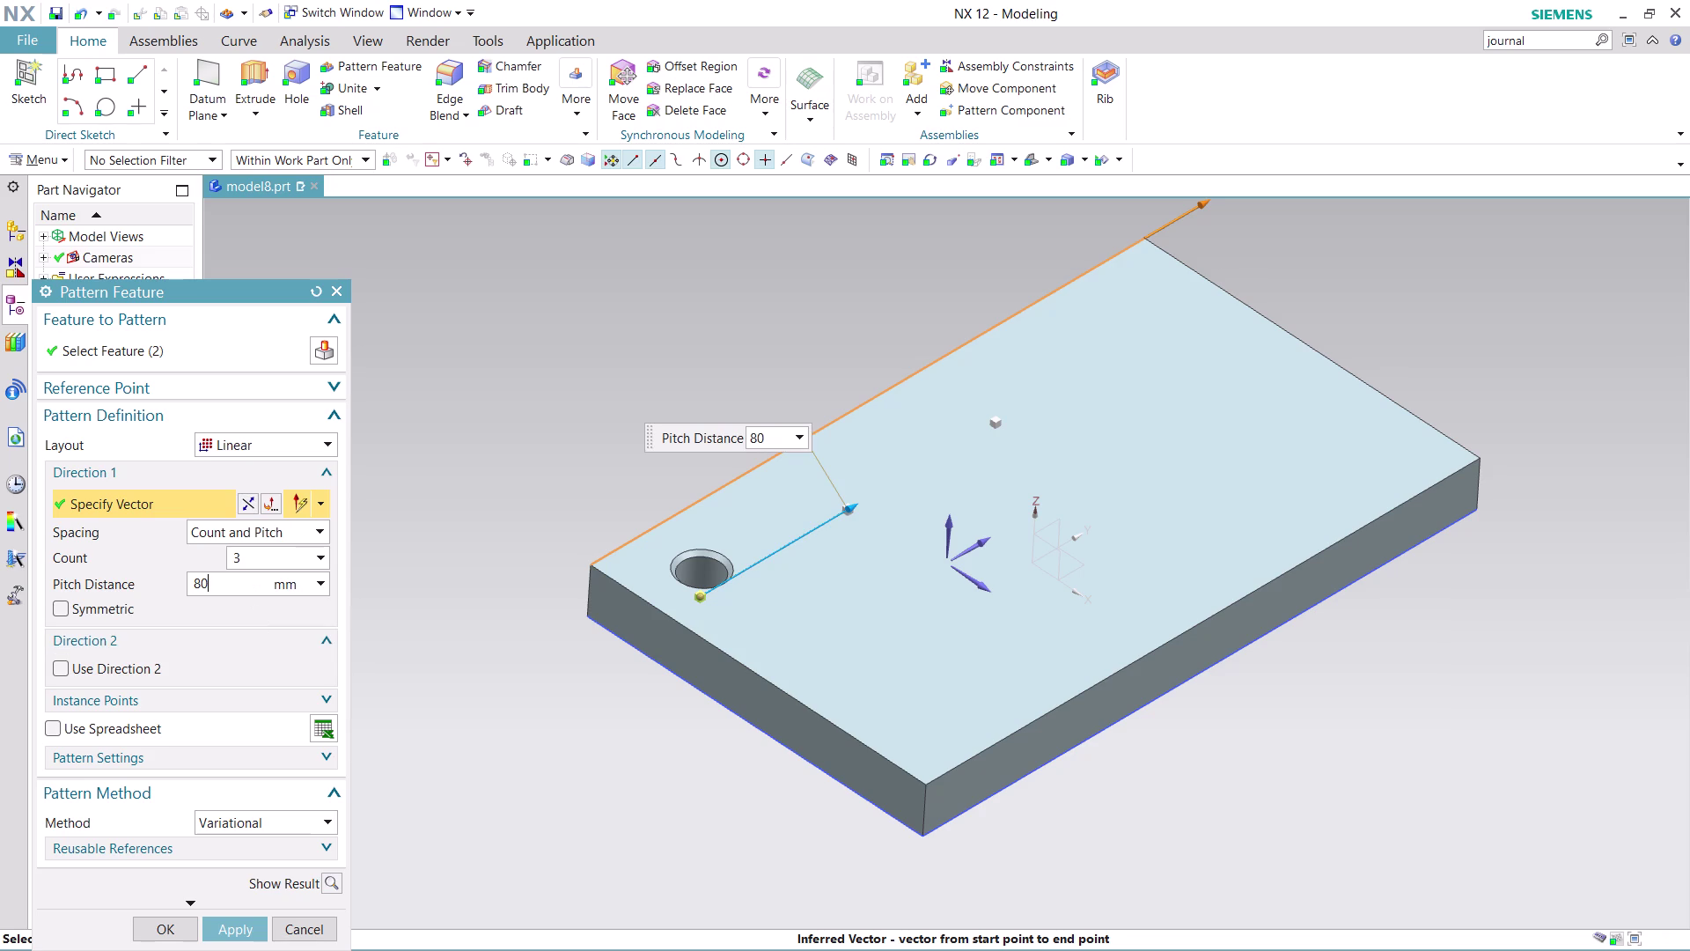
text(120)
click(235, 924)
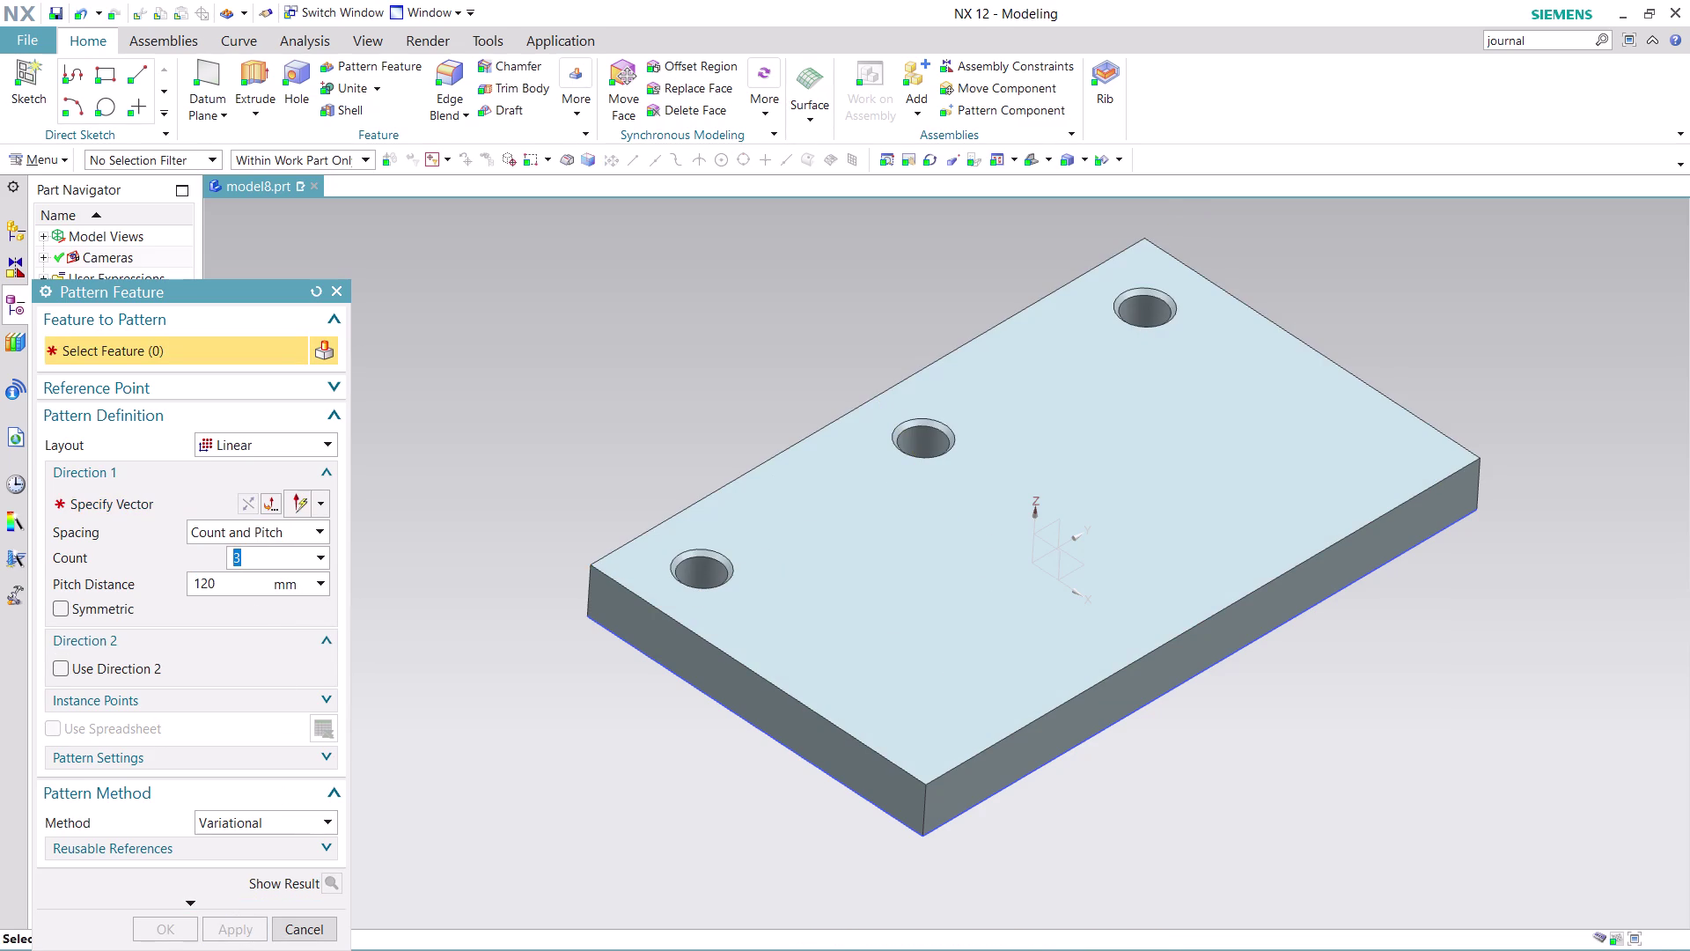
scroll(down, 3)
scroll(up, 3)
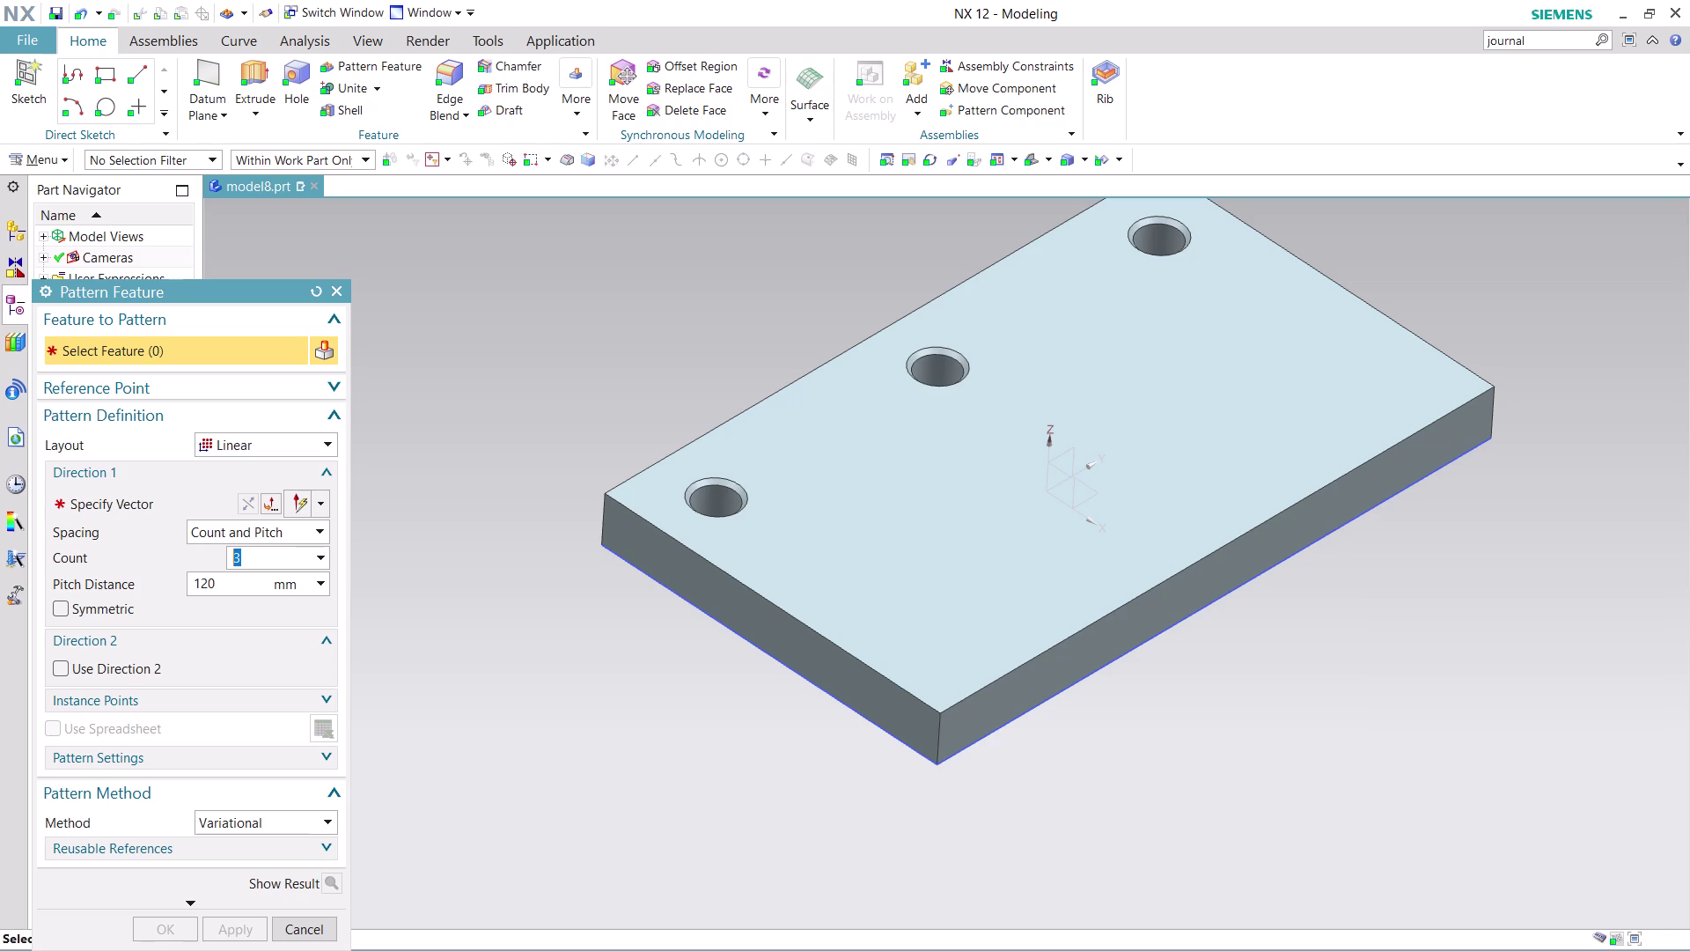
click(335, 293)
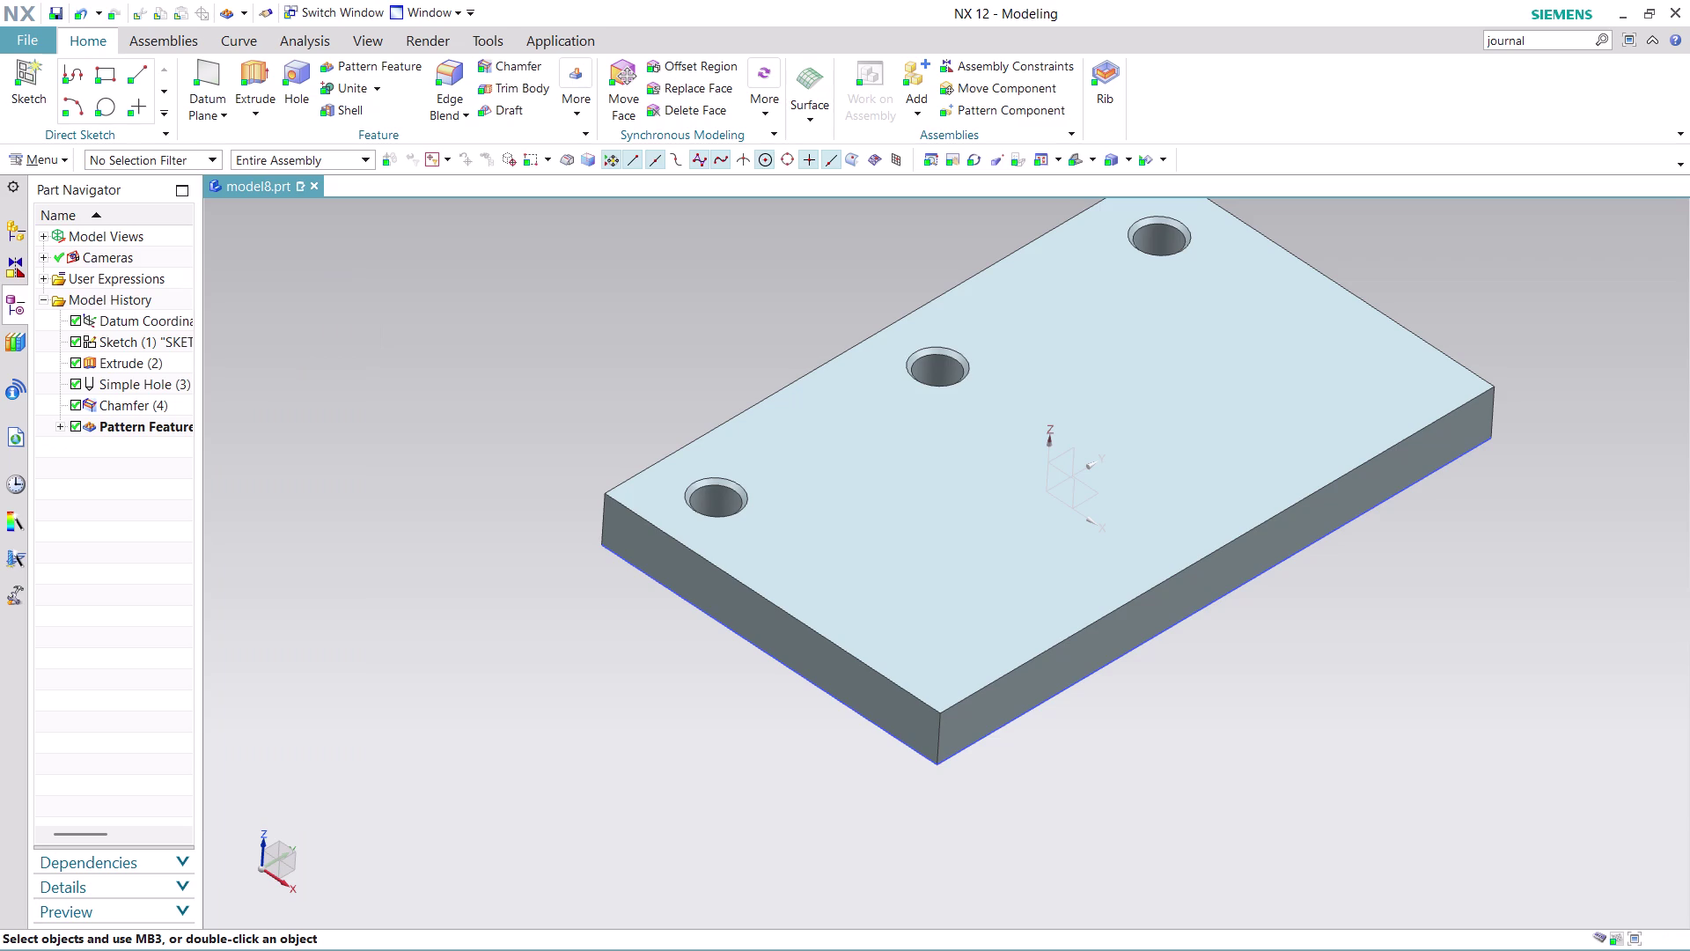
click(393, 65)
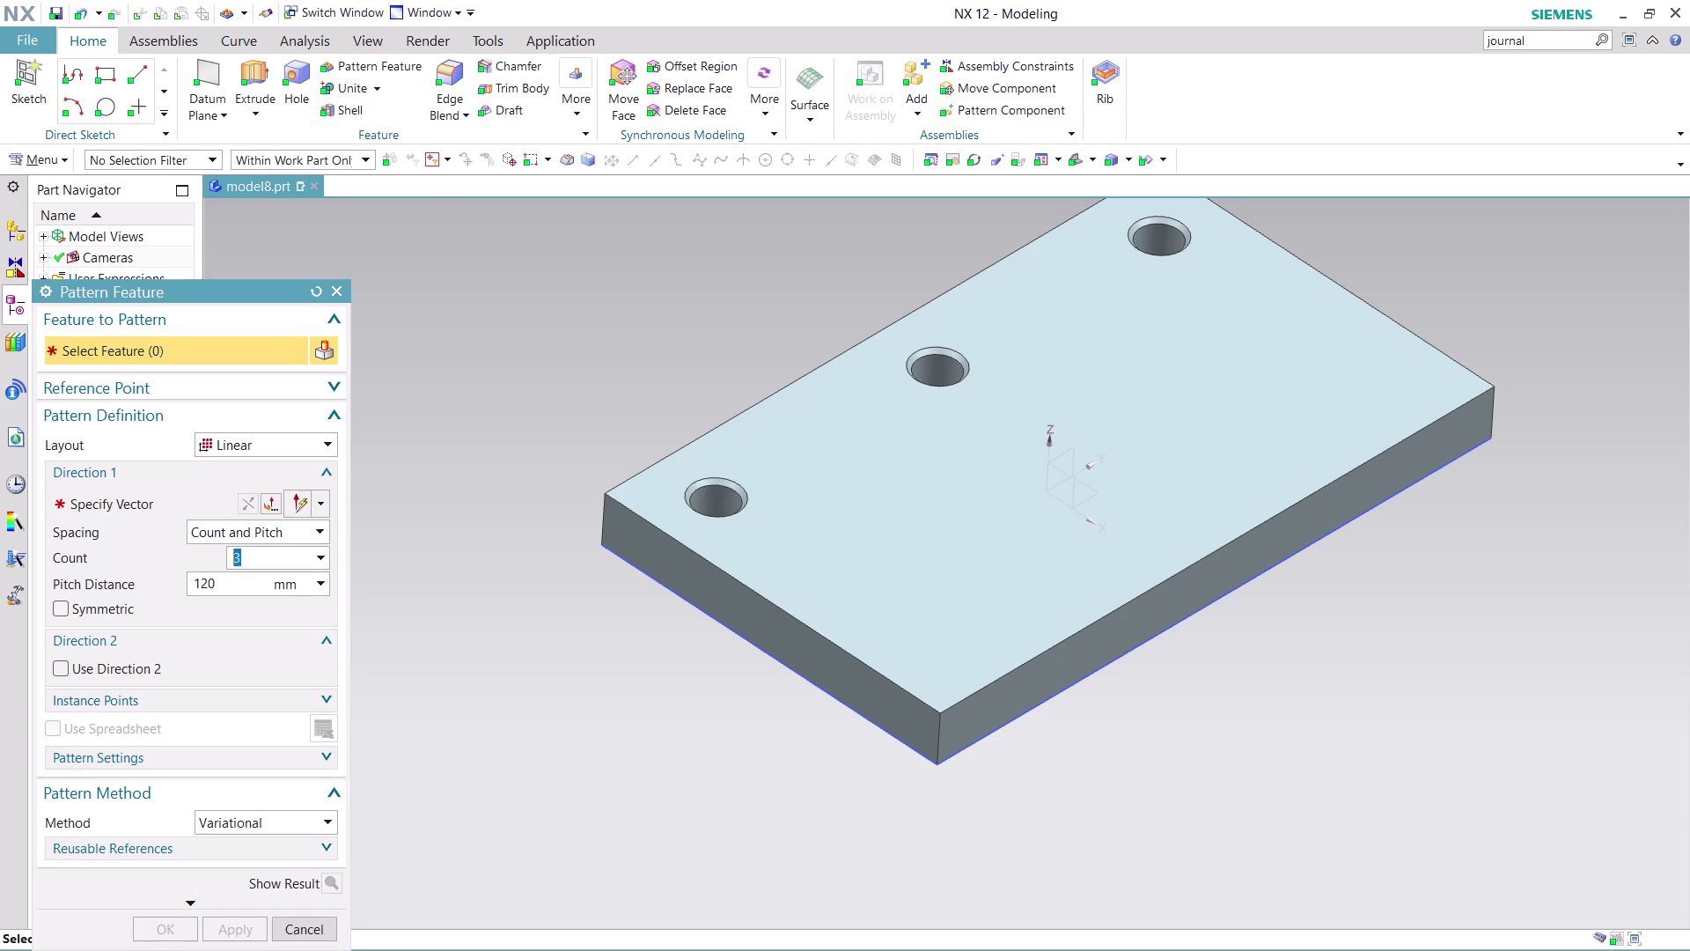
Select the hole and chamfer, and enable Direction 2 along the short front edge with count 2.
click(716, 496)
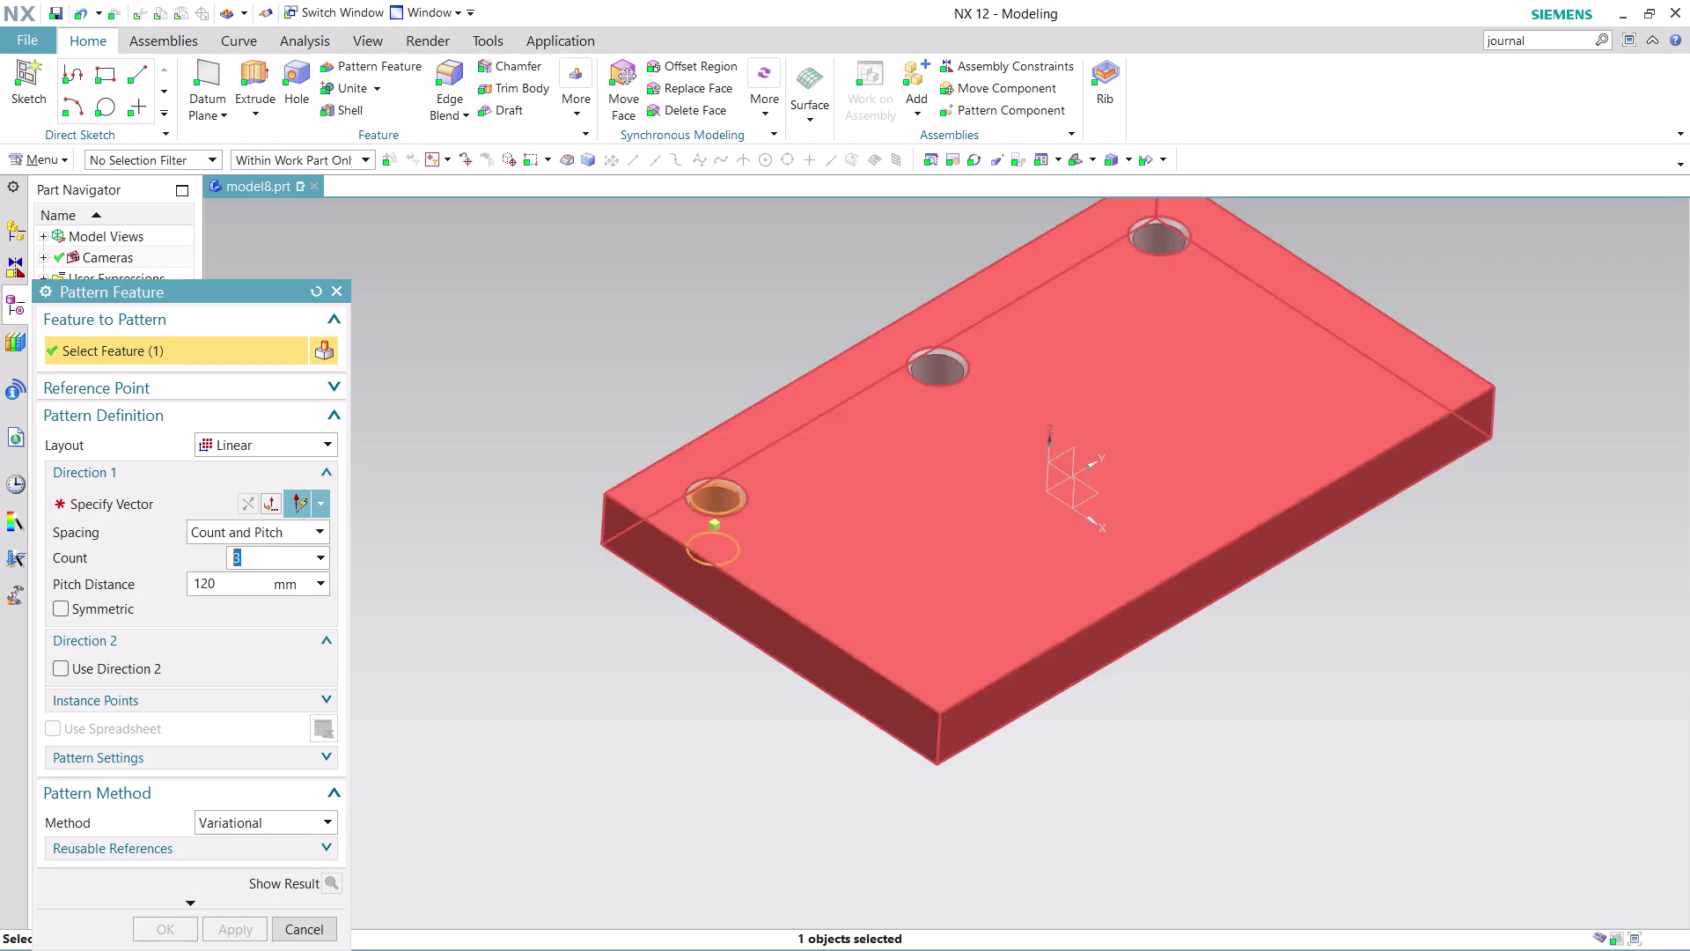
click(745, 492)
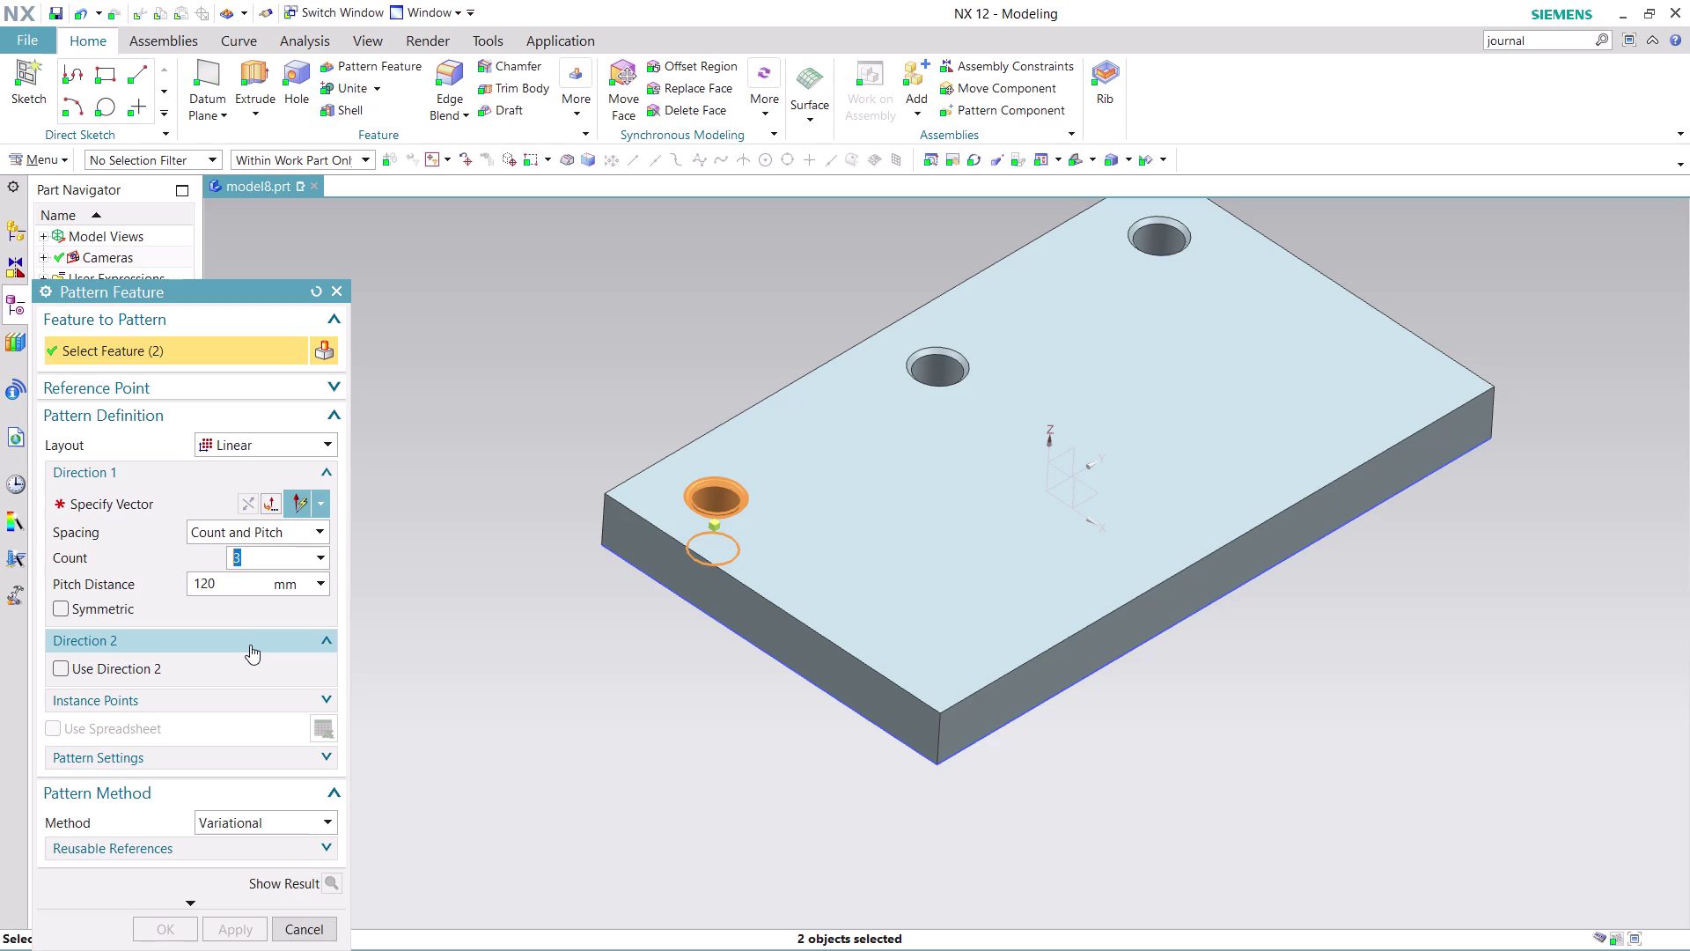
scroll(down, 3)
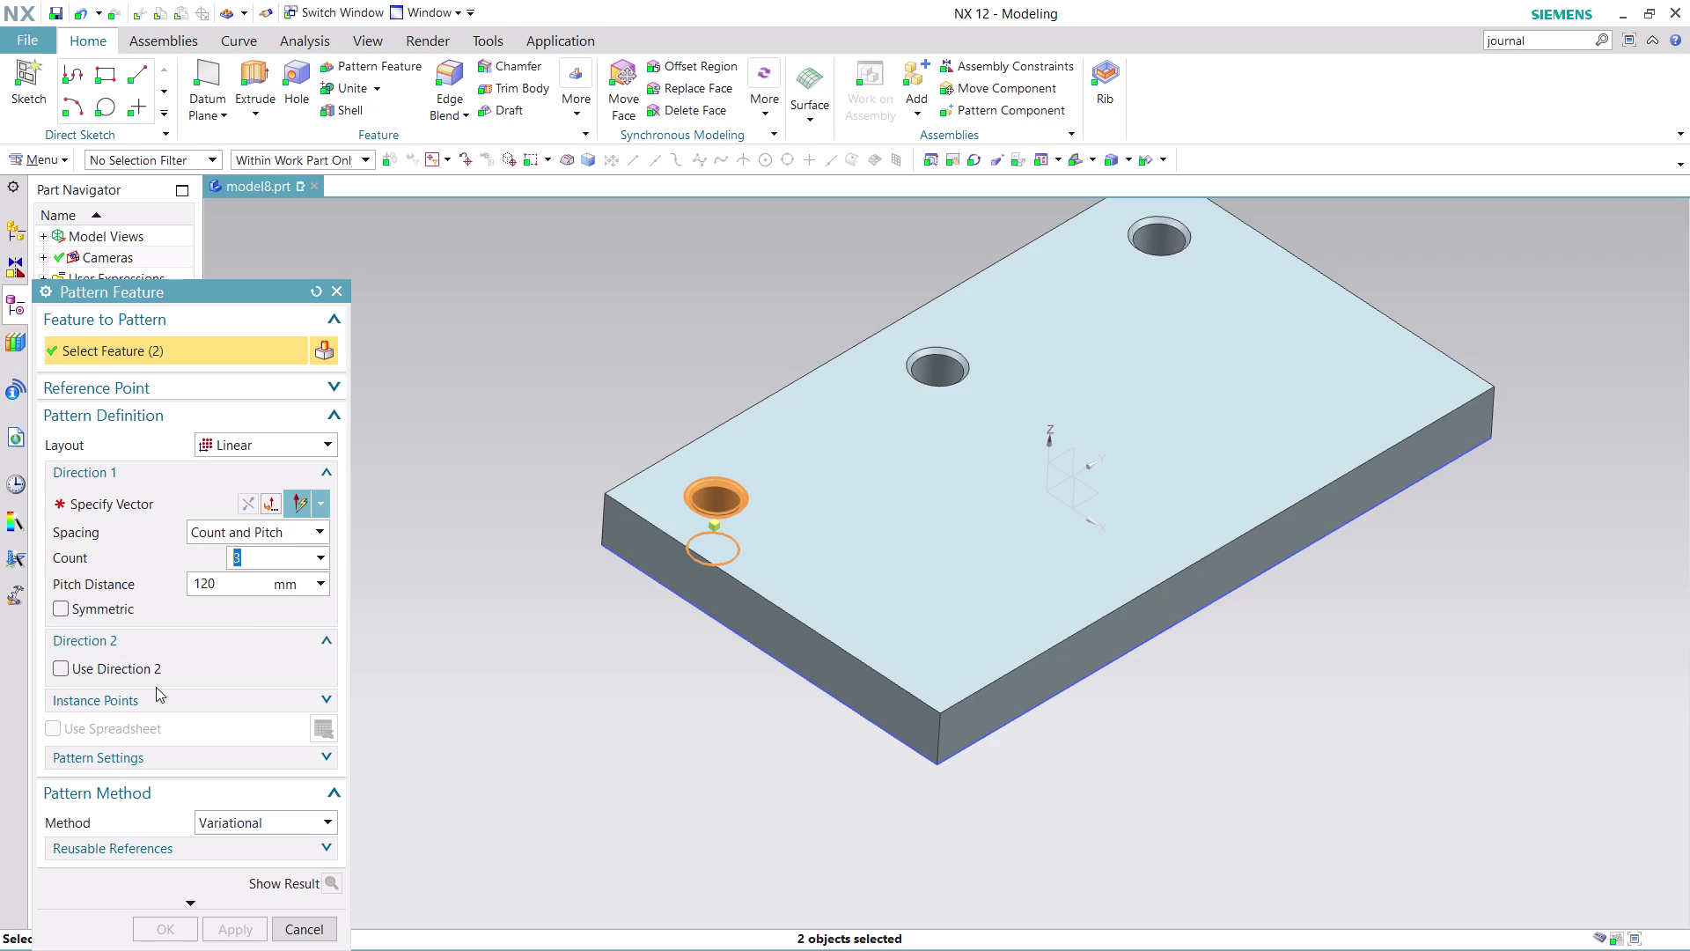
click(63, 670)
click(799, 621)
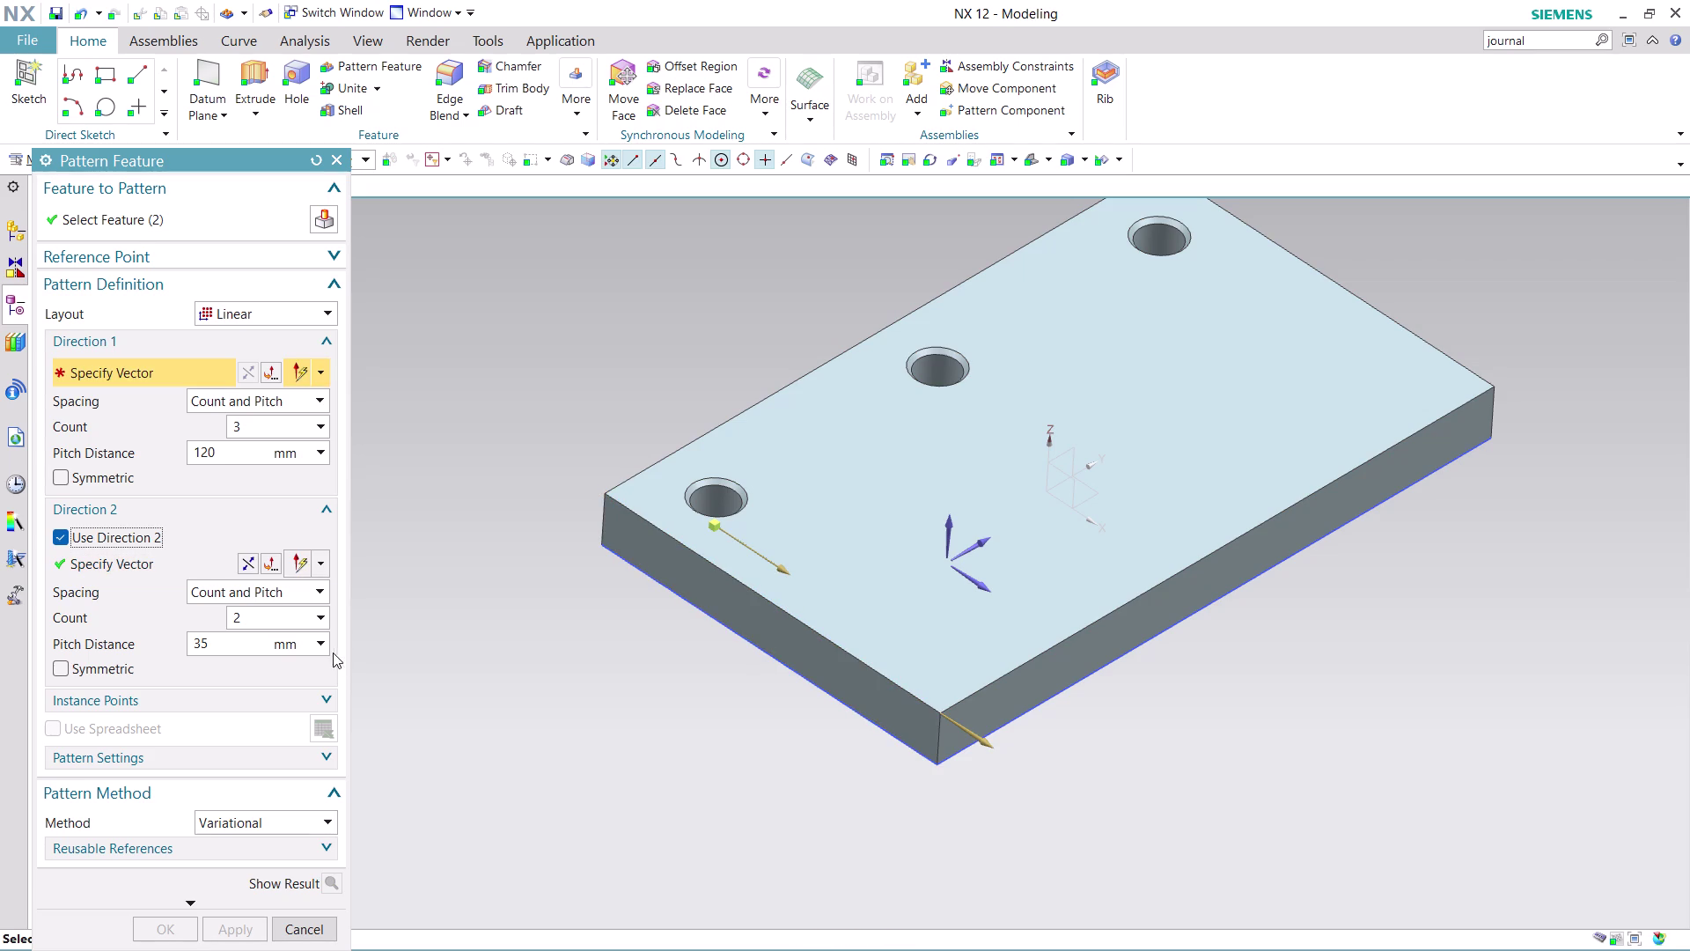
click(266, 615)
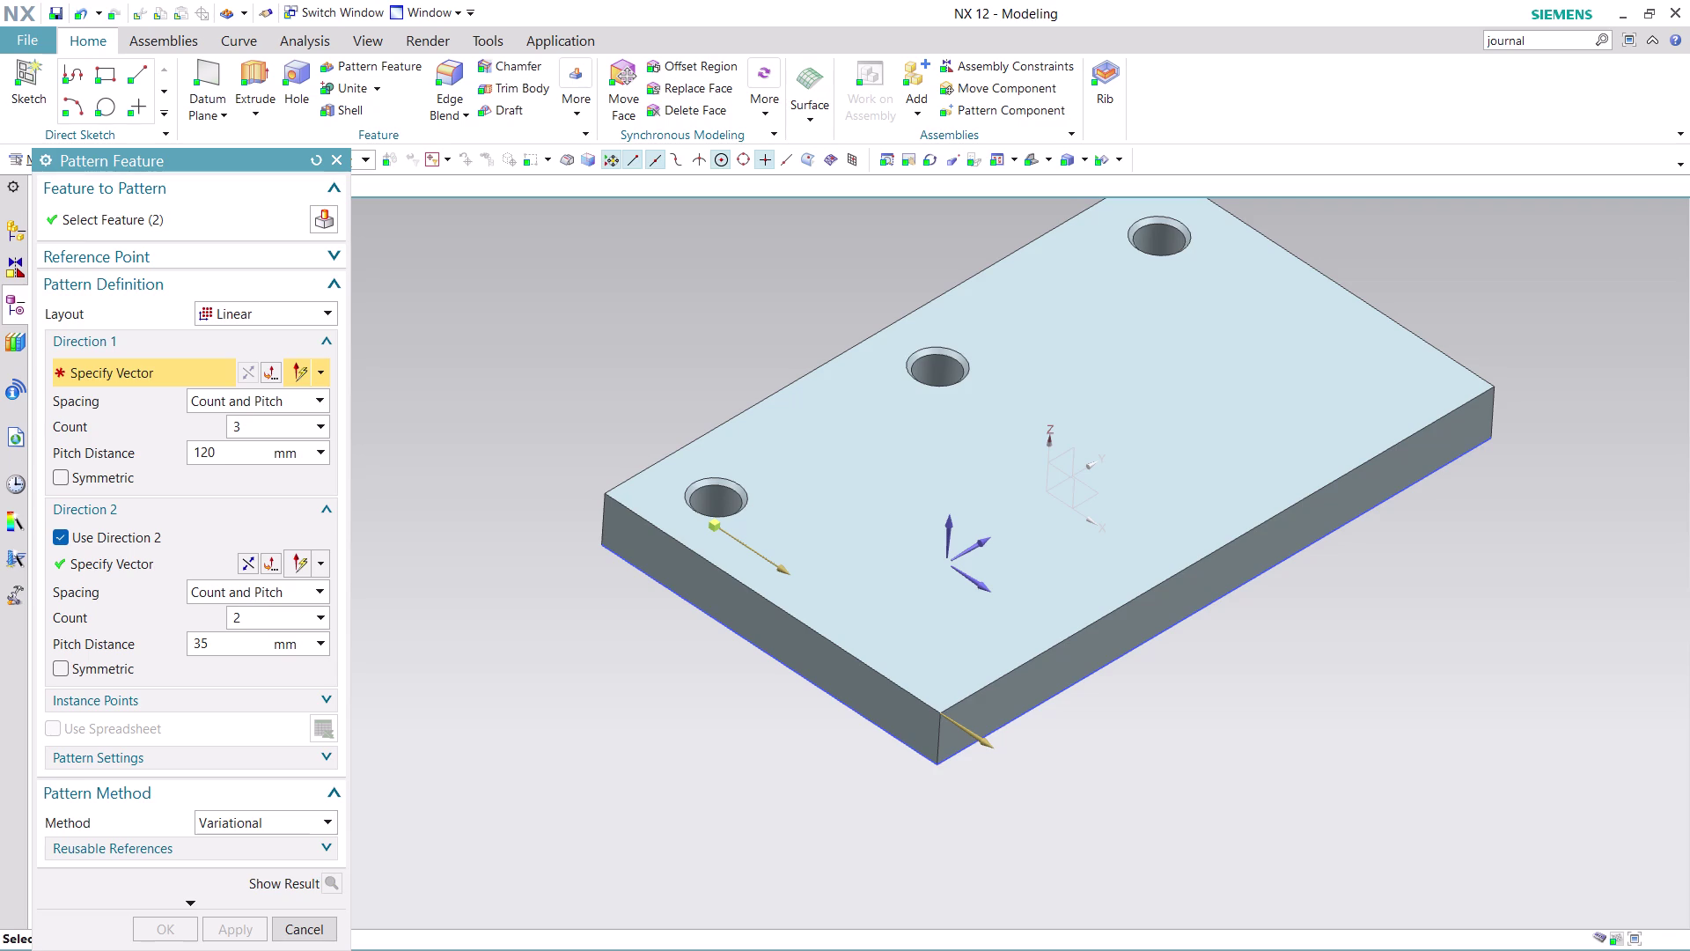
click(267, 615)
click(267, 614)
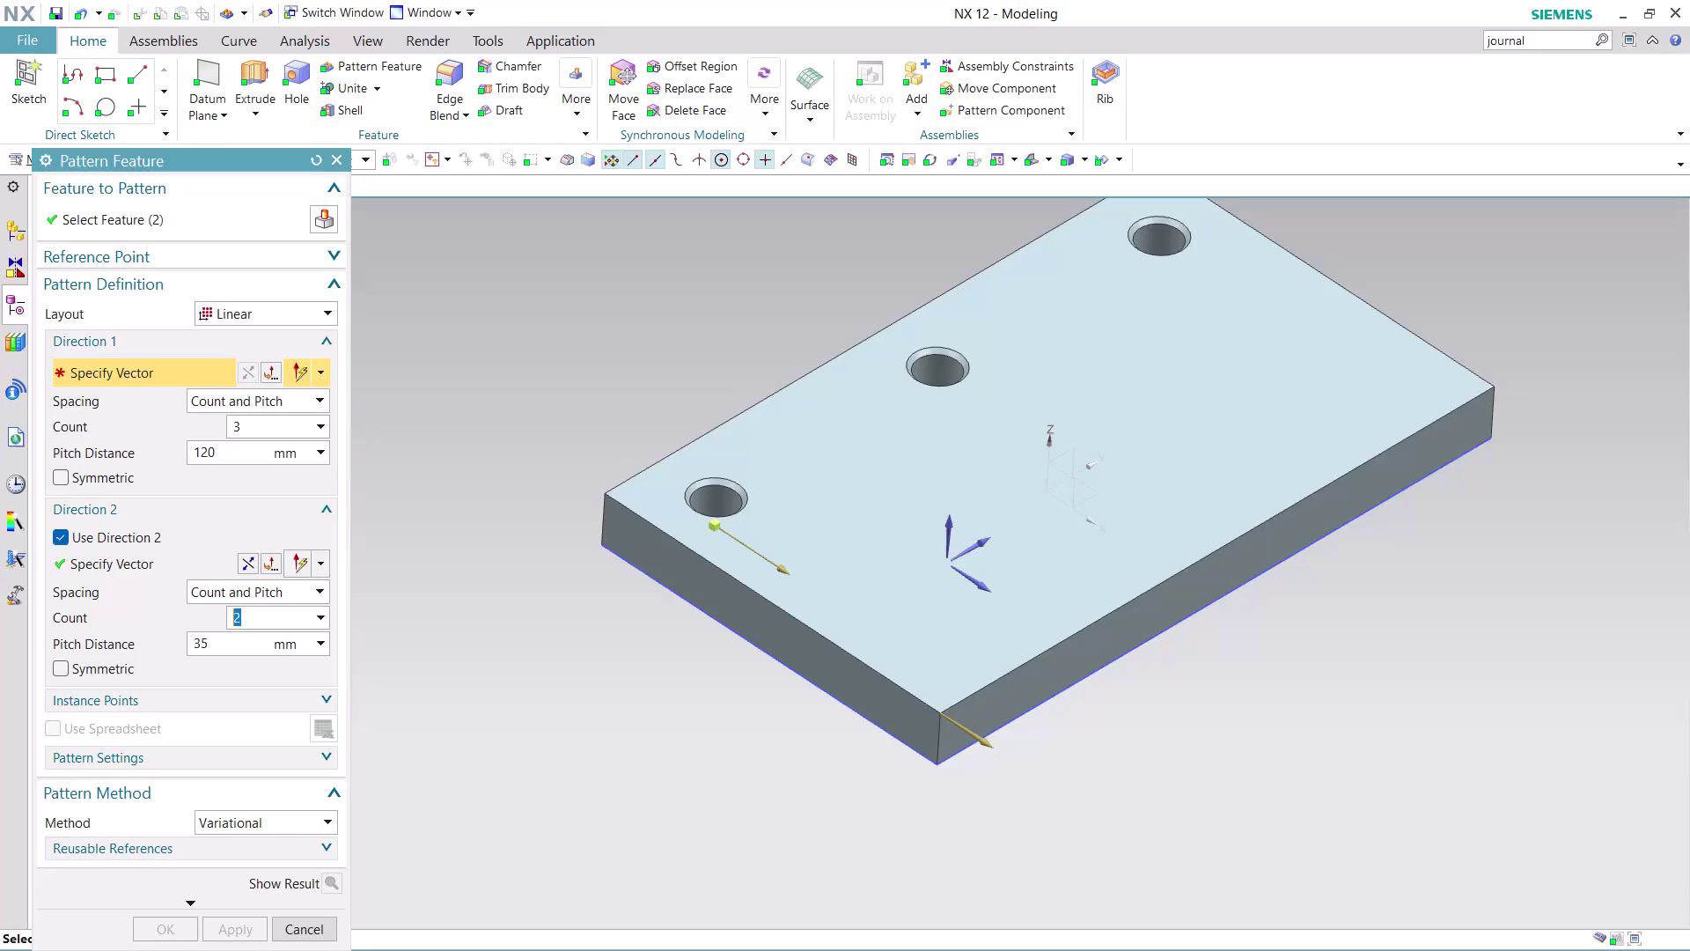
double_click(233, 639)
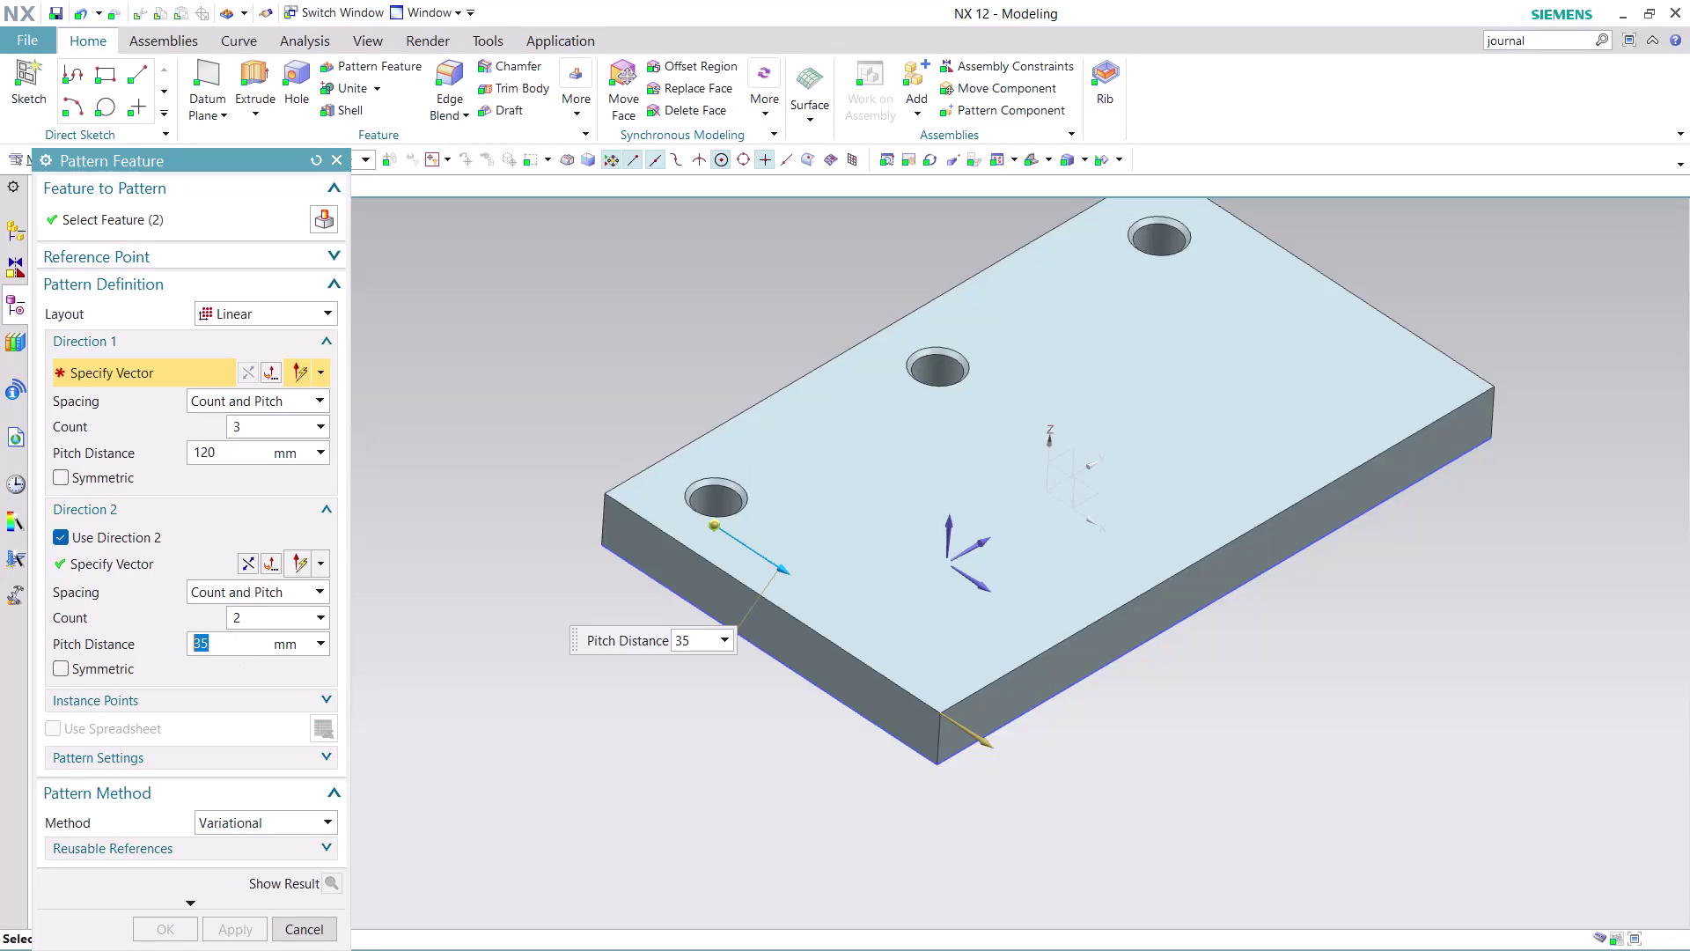
Enter 70 mm Direction 2 spacing, create the pattern with OK, then undo it.
text(70)
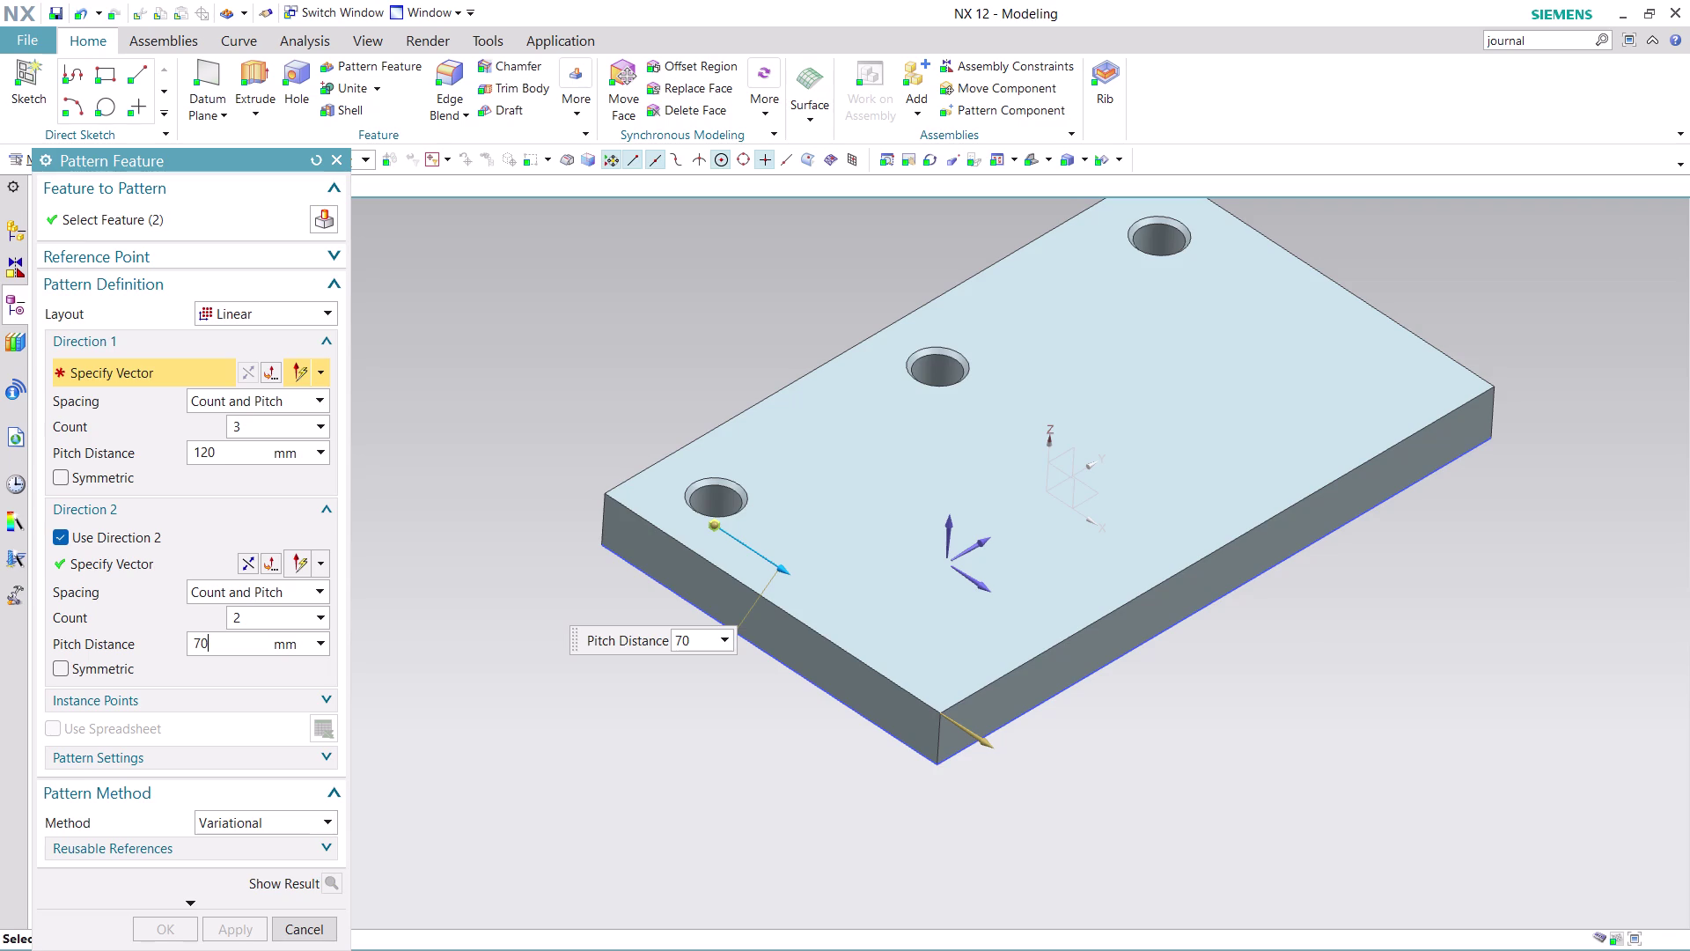
scroll(up, 3)
scroll(down, 3)
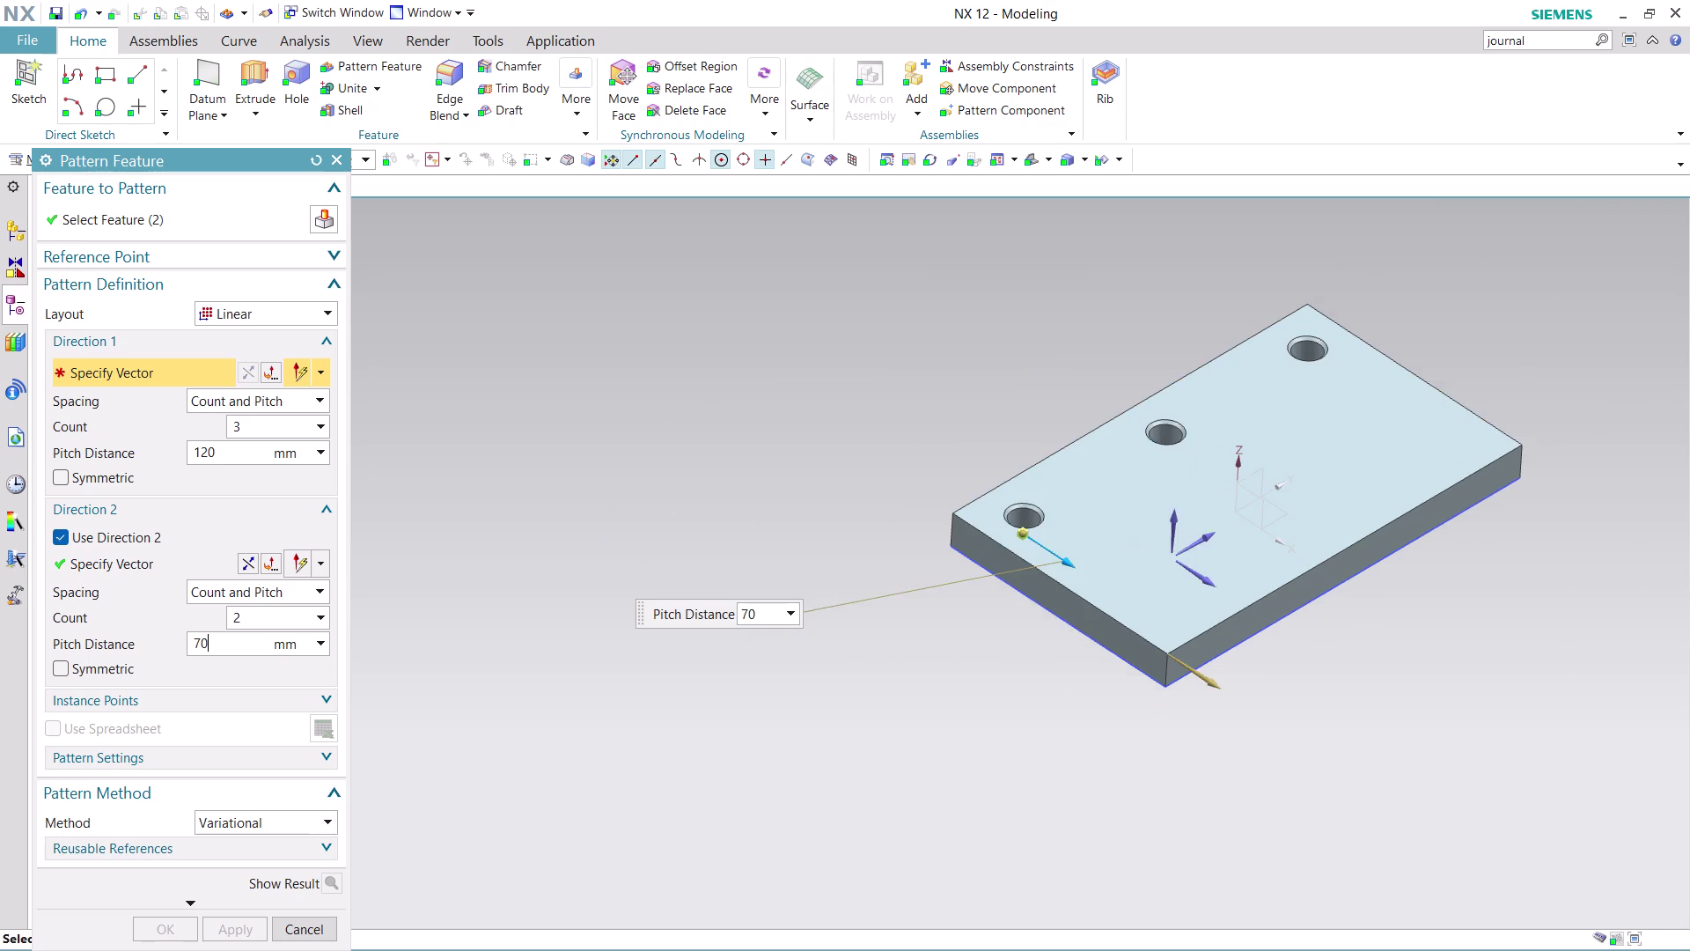
scroll(up, 3)
scroll(up, 3)
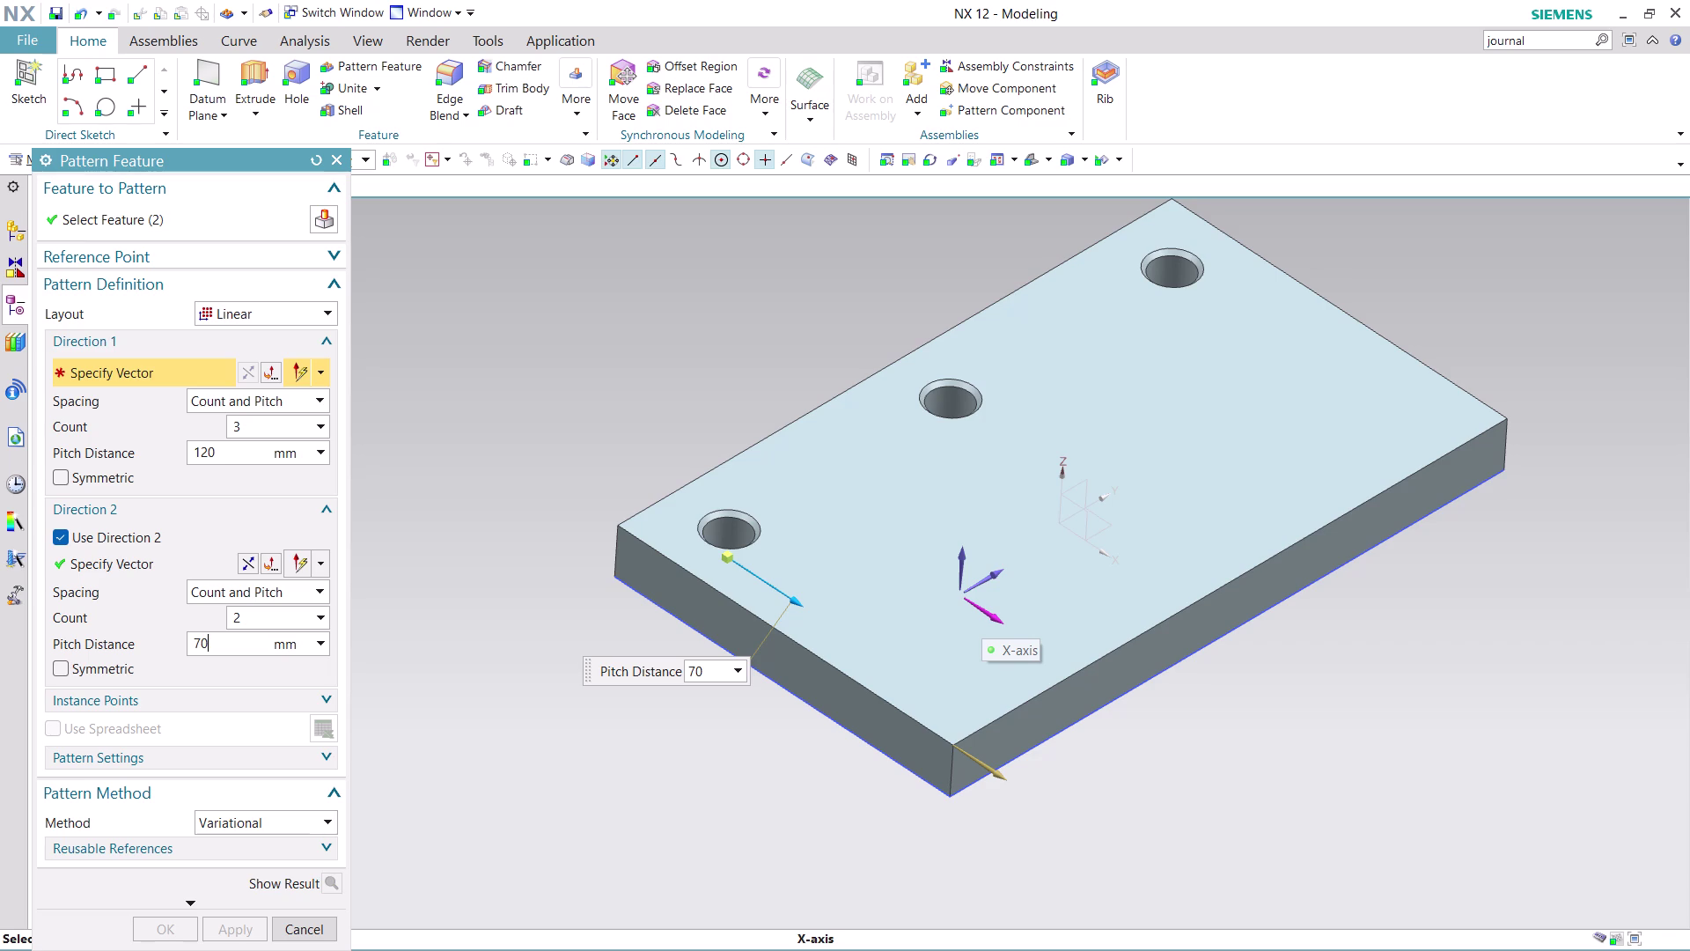
click(318, 932)
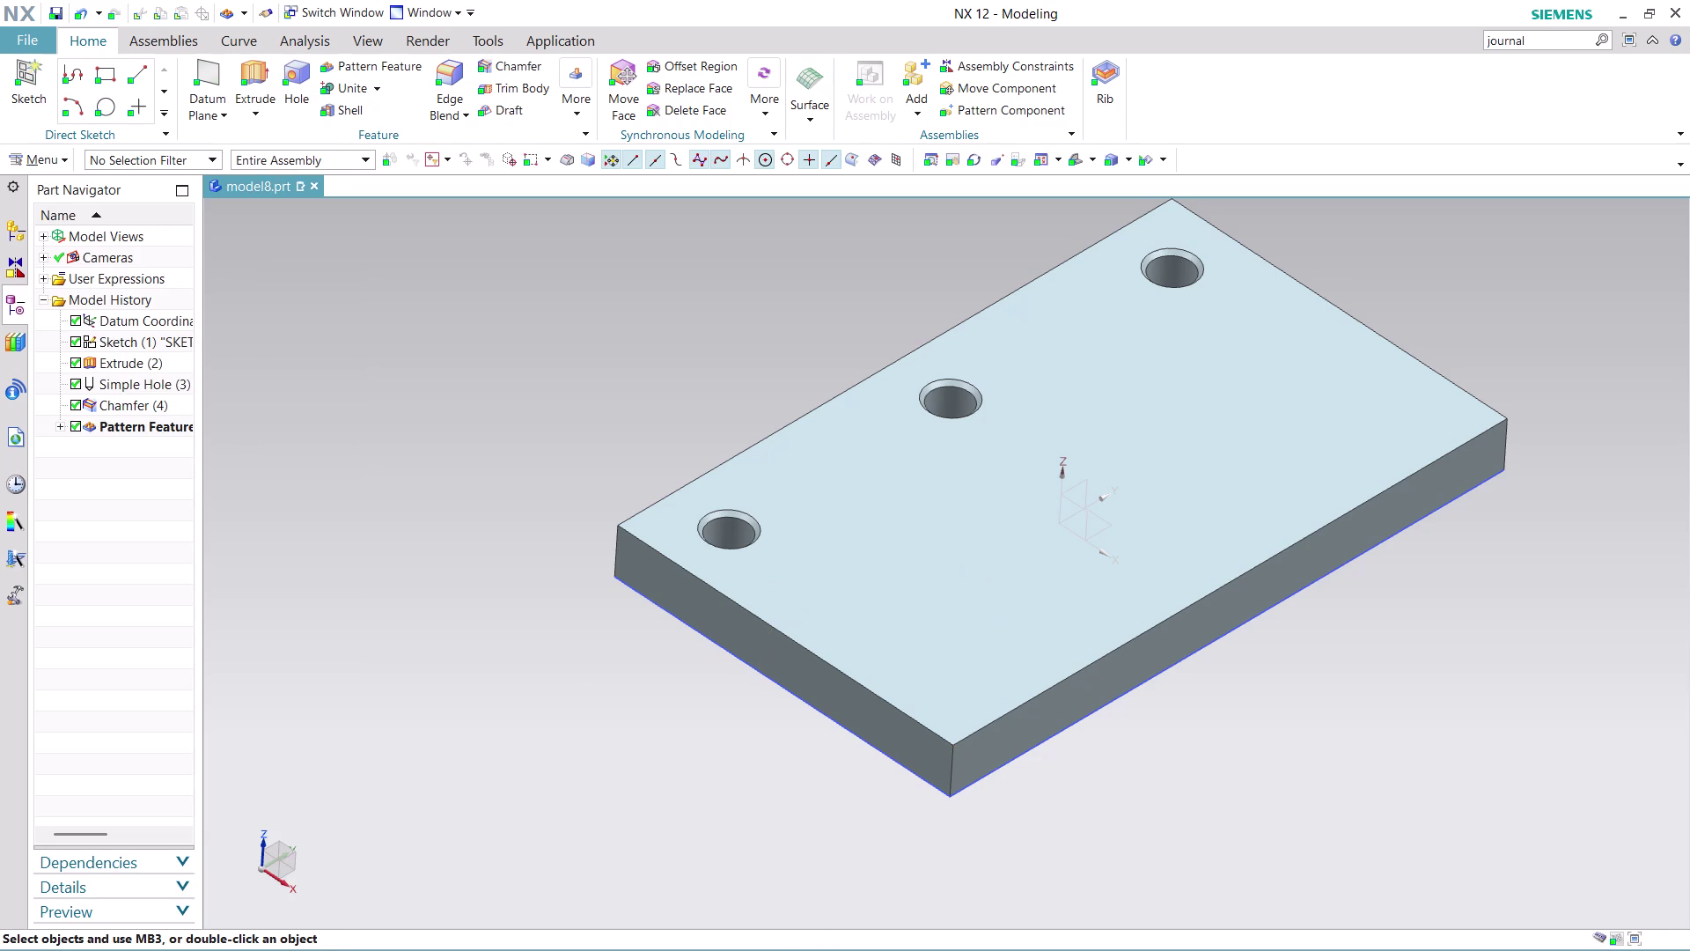
key(ctrl+z)
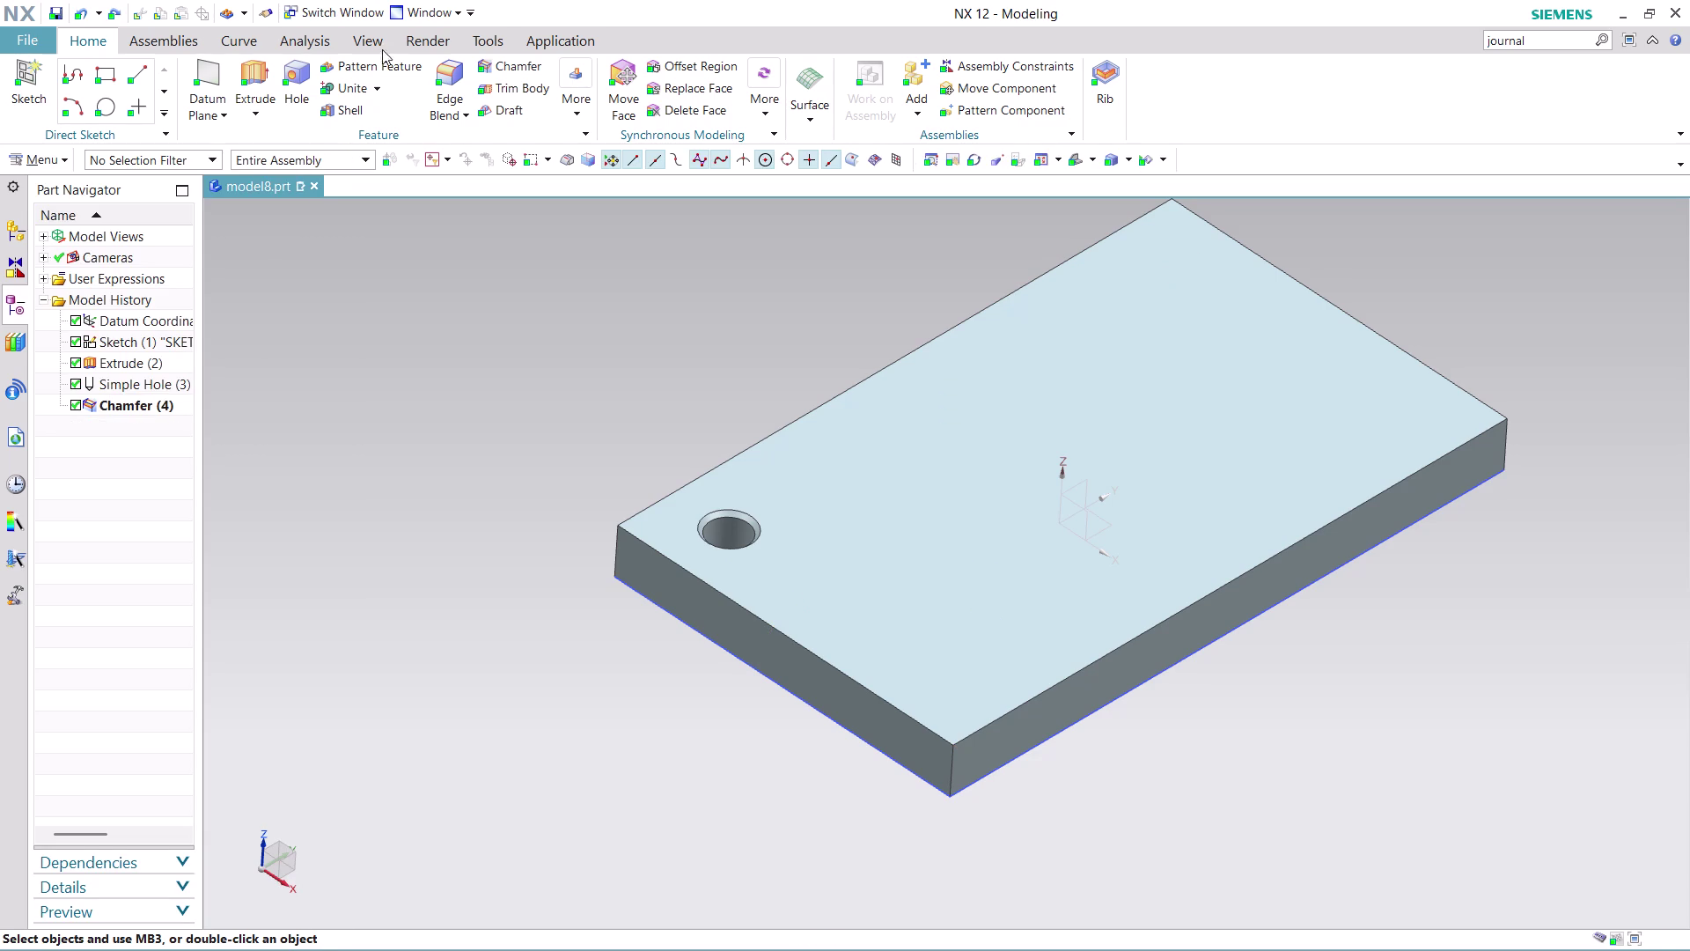
Pattern the hole and chamfer with Direction 1 along the long back edge, reversed.
click(373, 65)
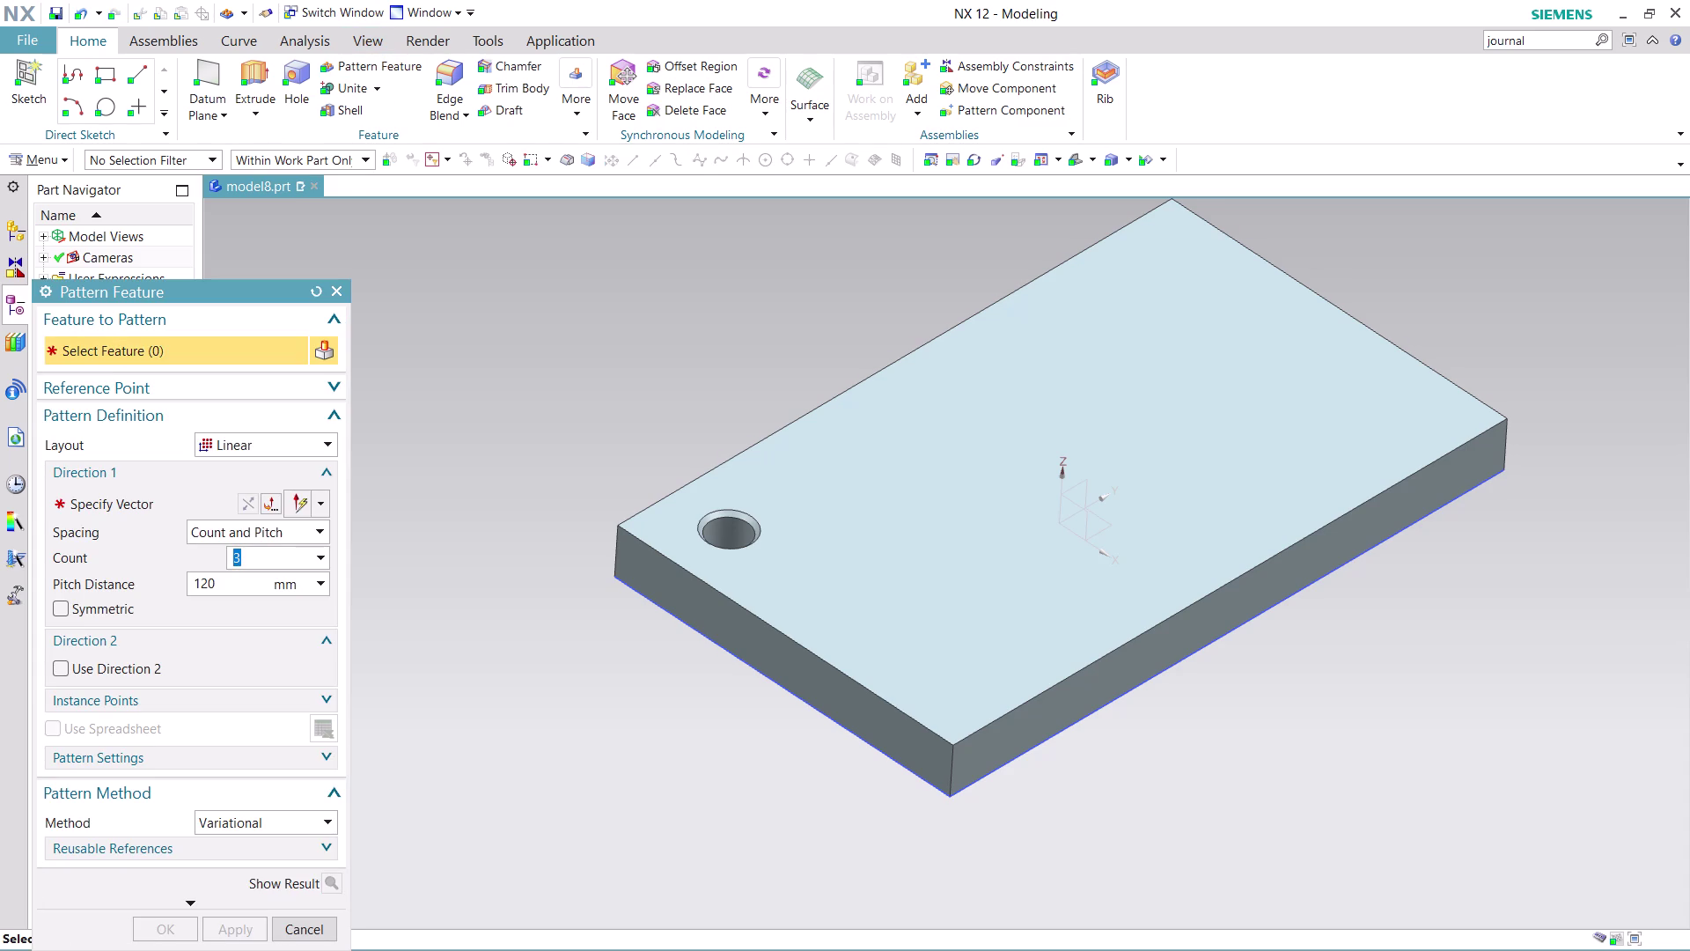
click(748, 534)
click(747, 516)
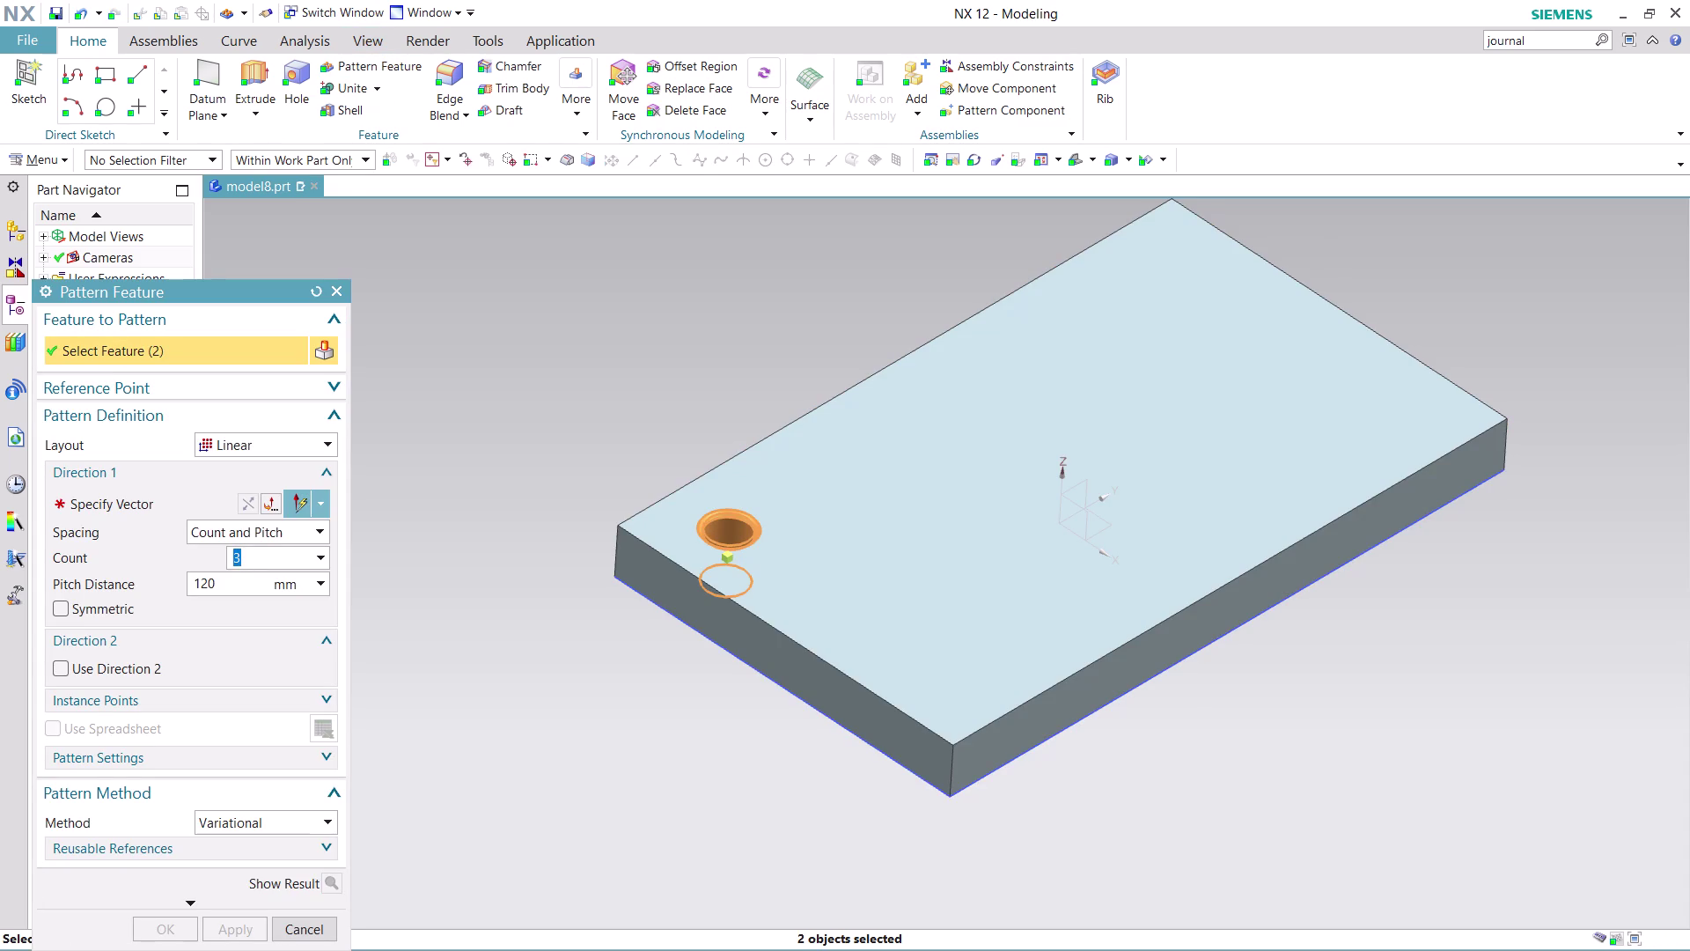
click(139, 502)
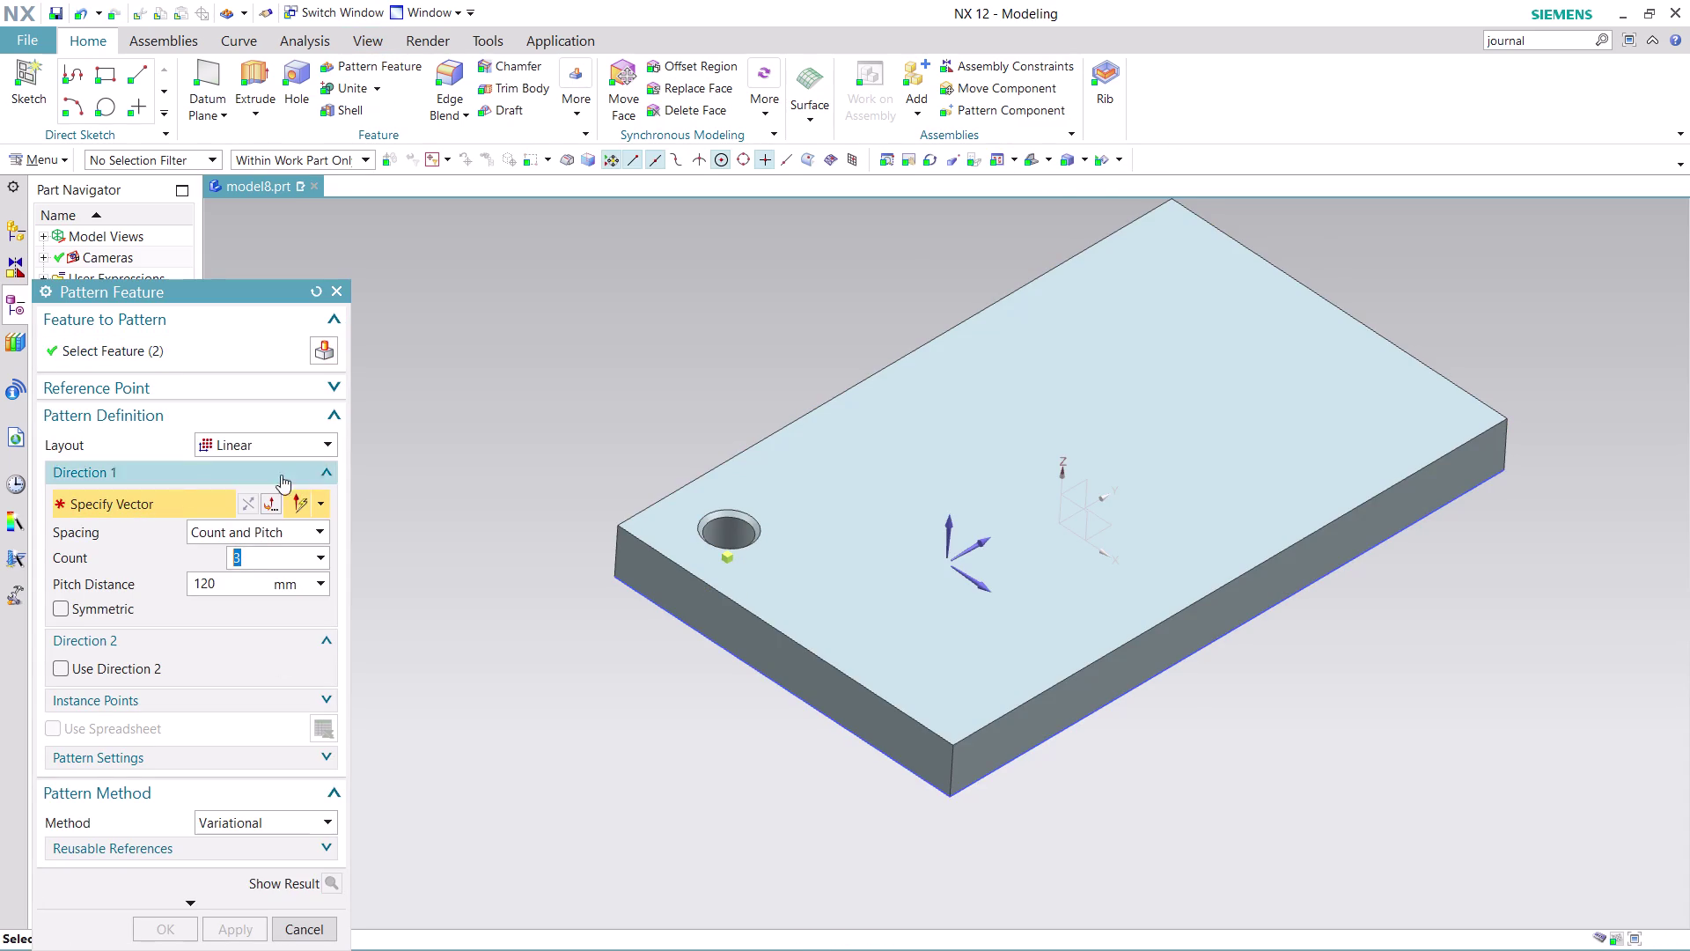
click(821, 400)
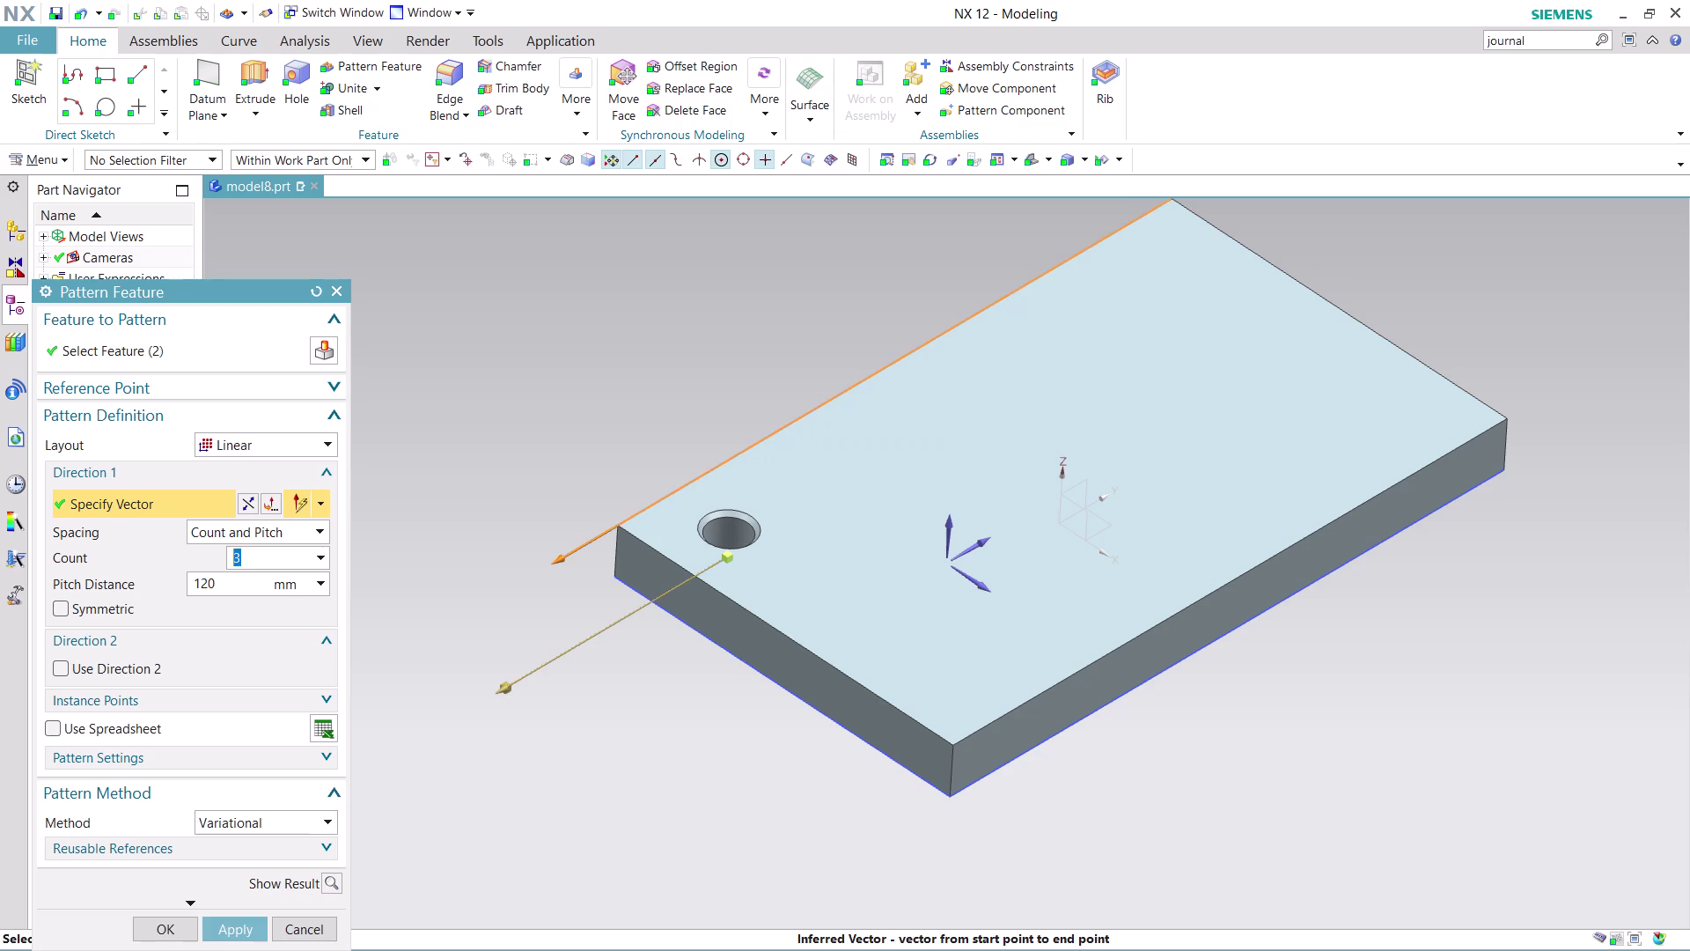
click(241, 500)
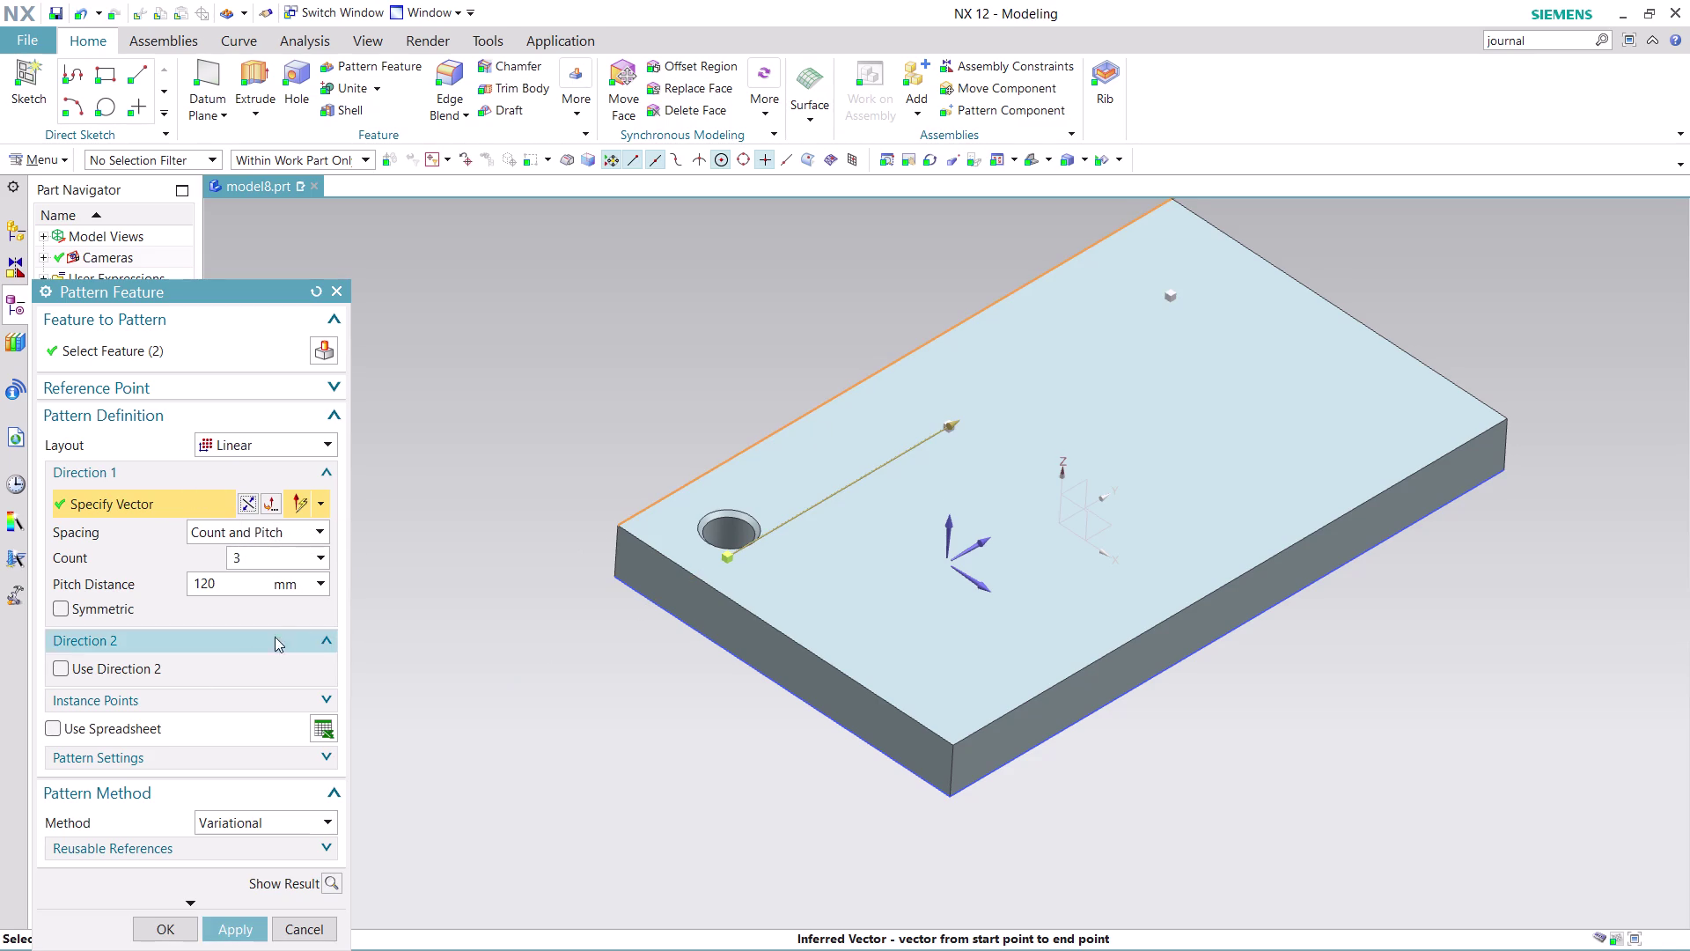
Add Direction 2 along the short front edge at 70 mm, apply, then undo it.
click(60, 663)
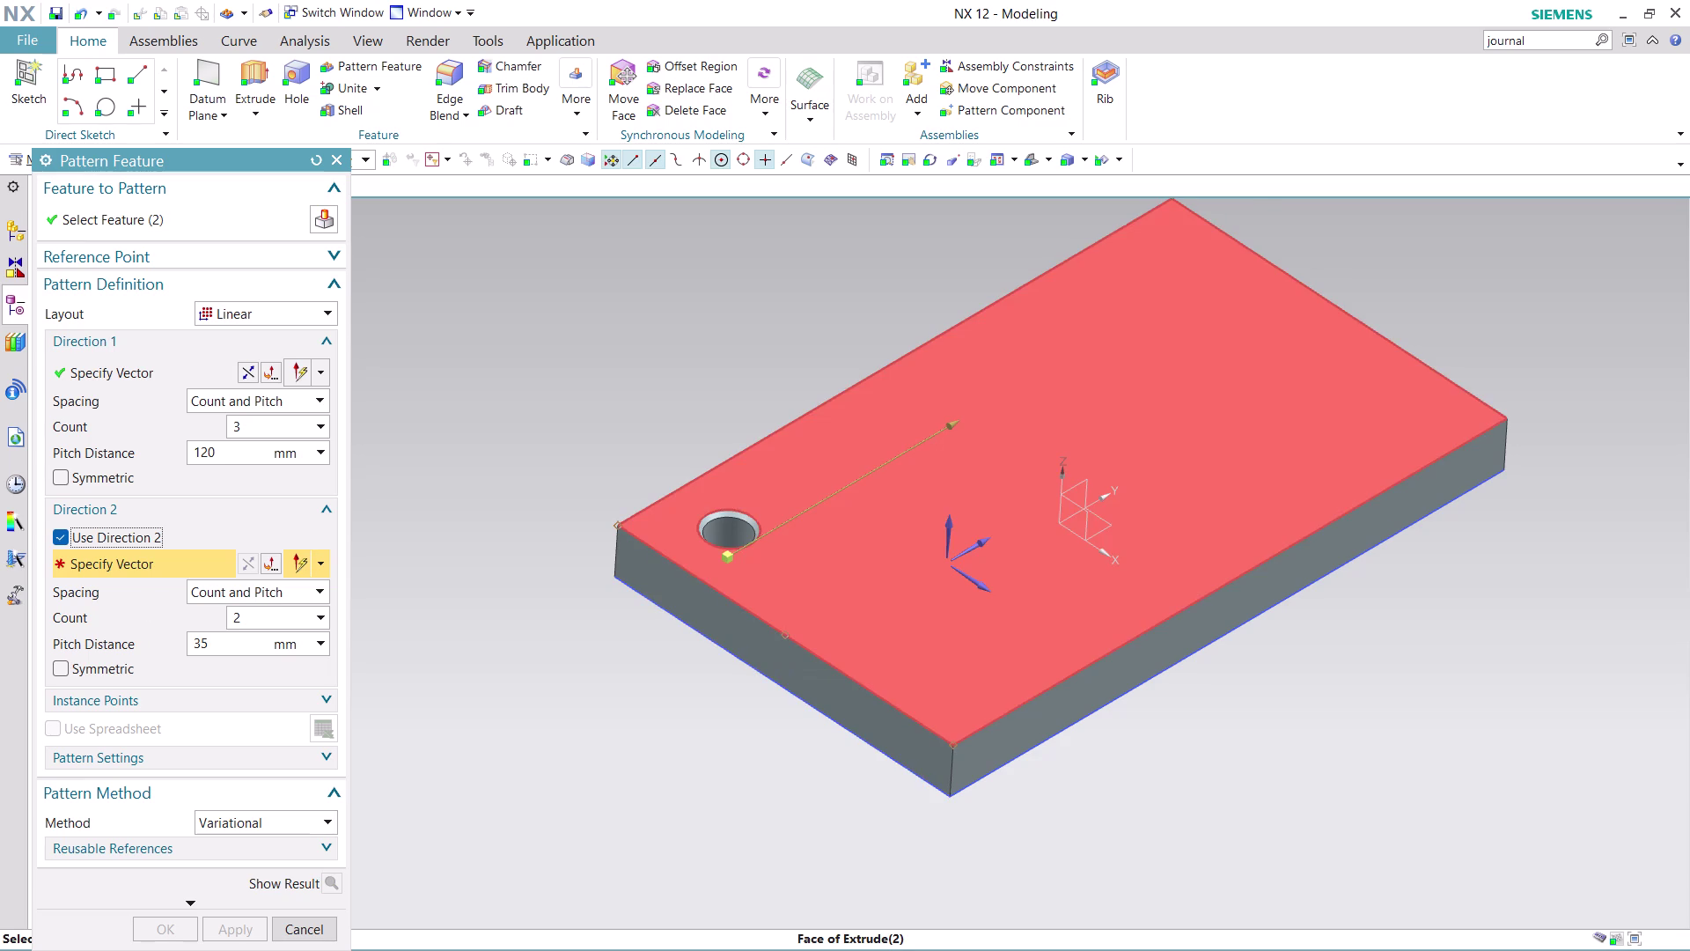
click(849, 677)
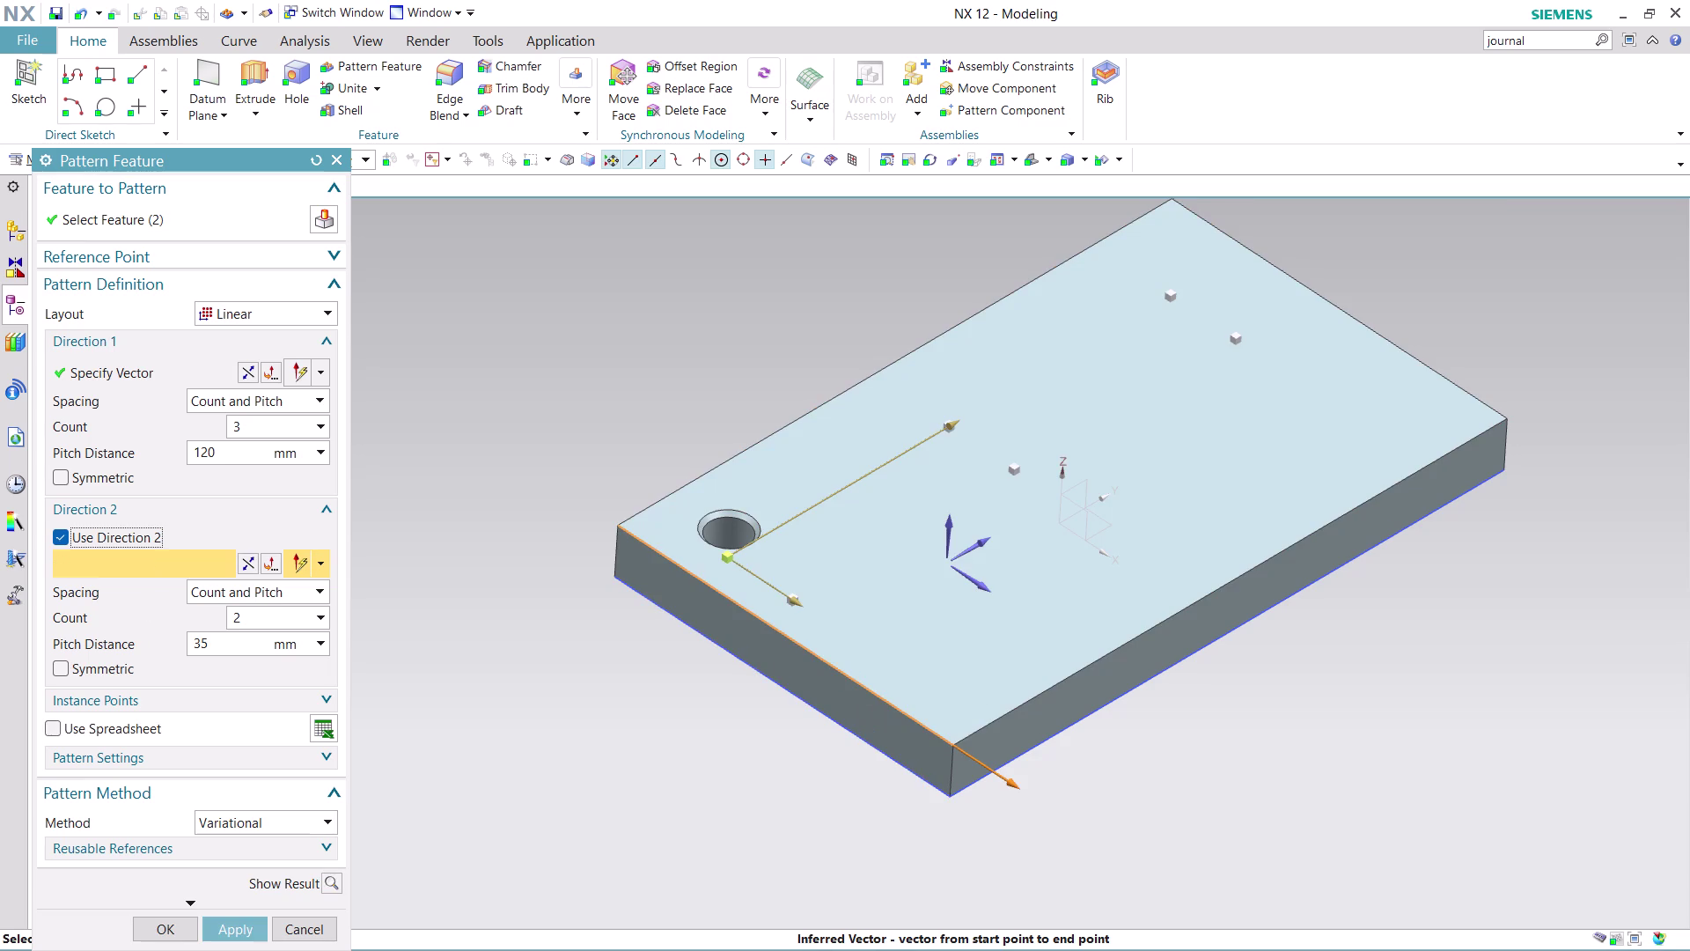
double_click(241, 643)
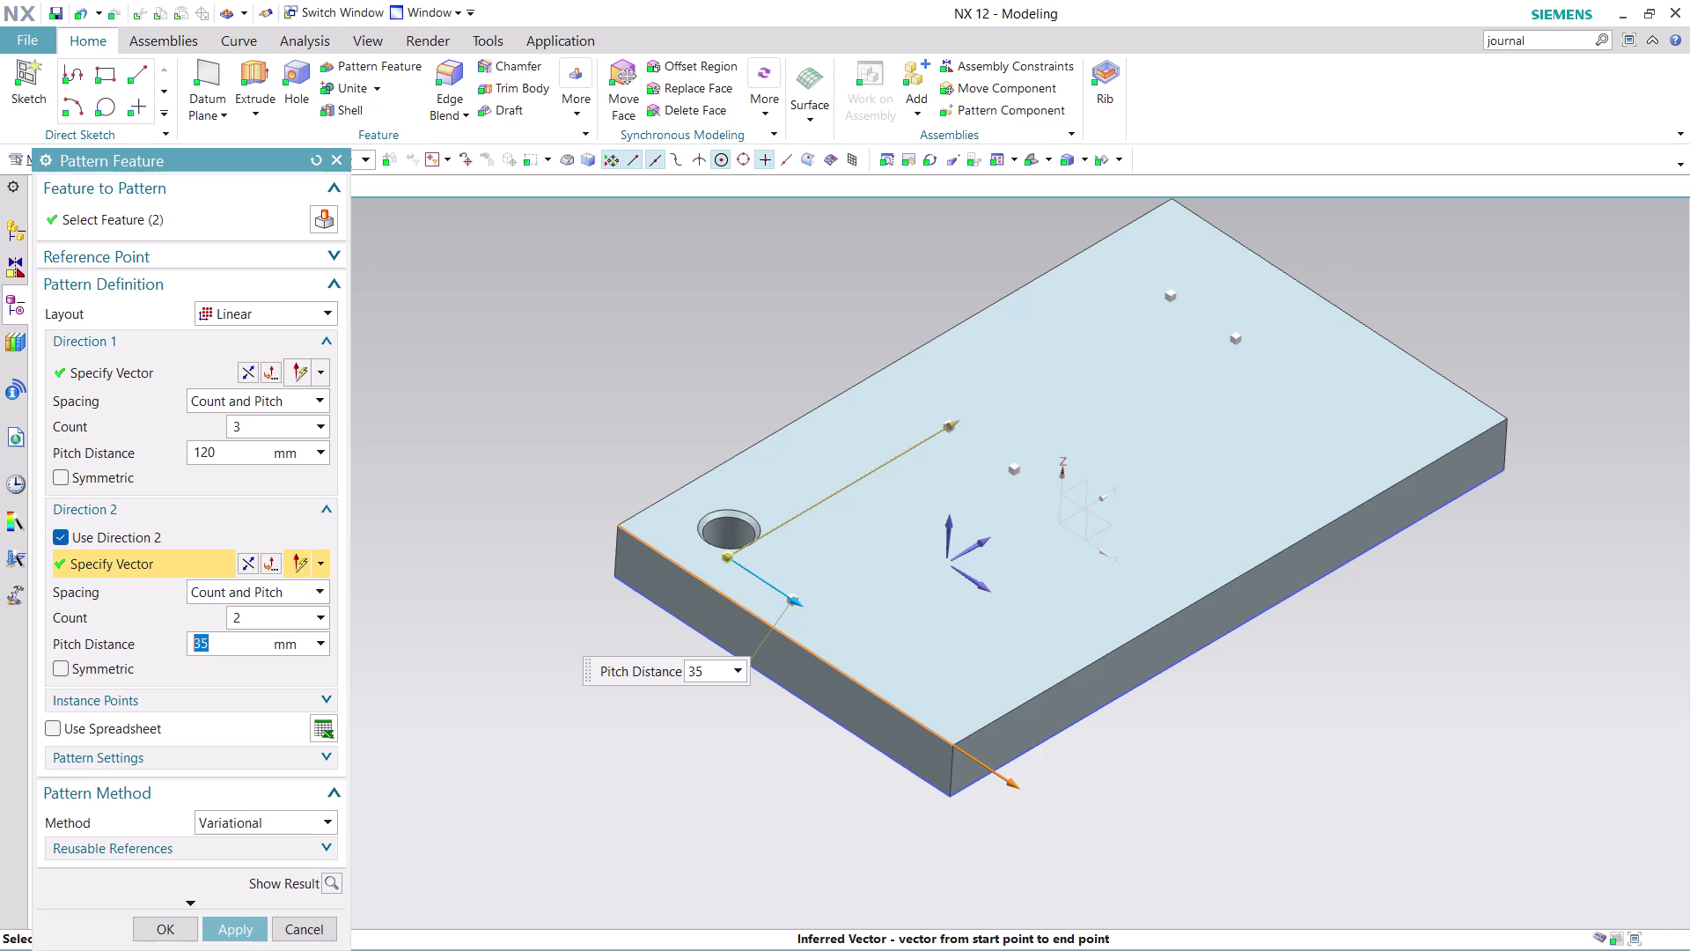
text(70)
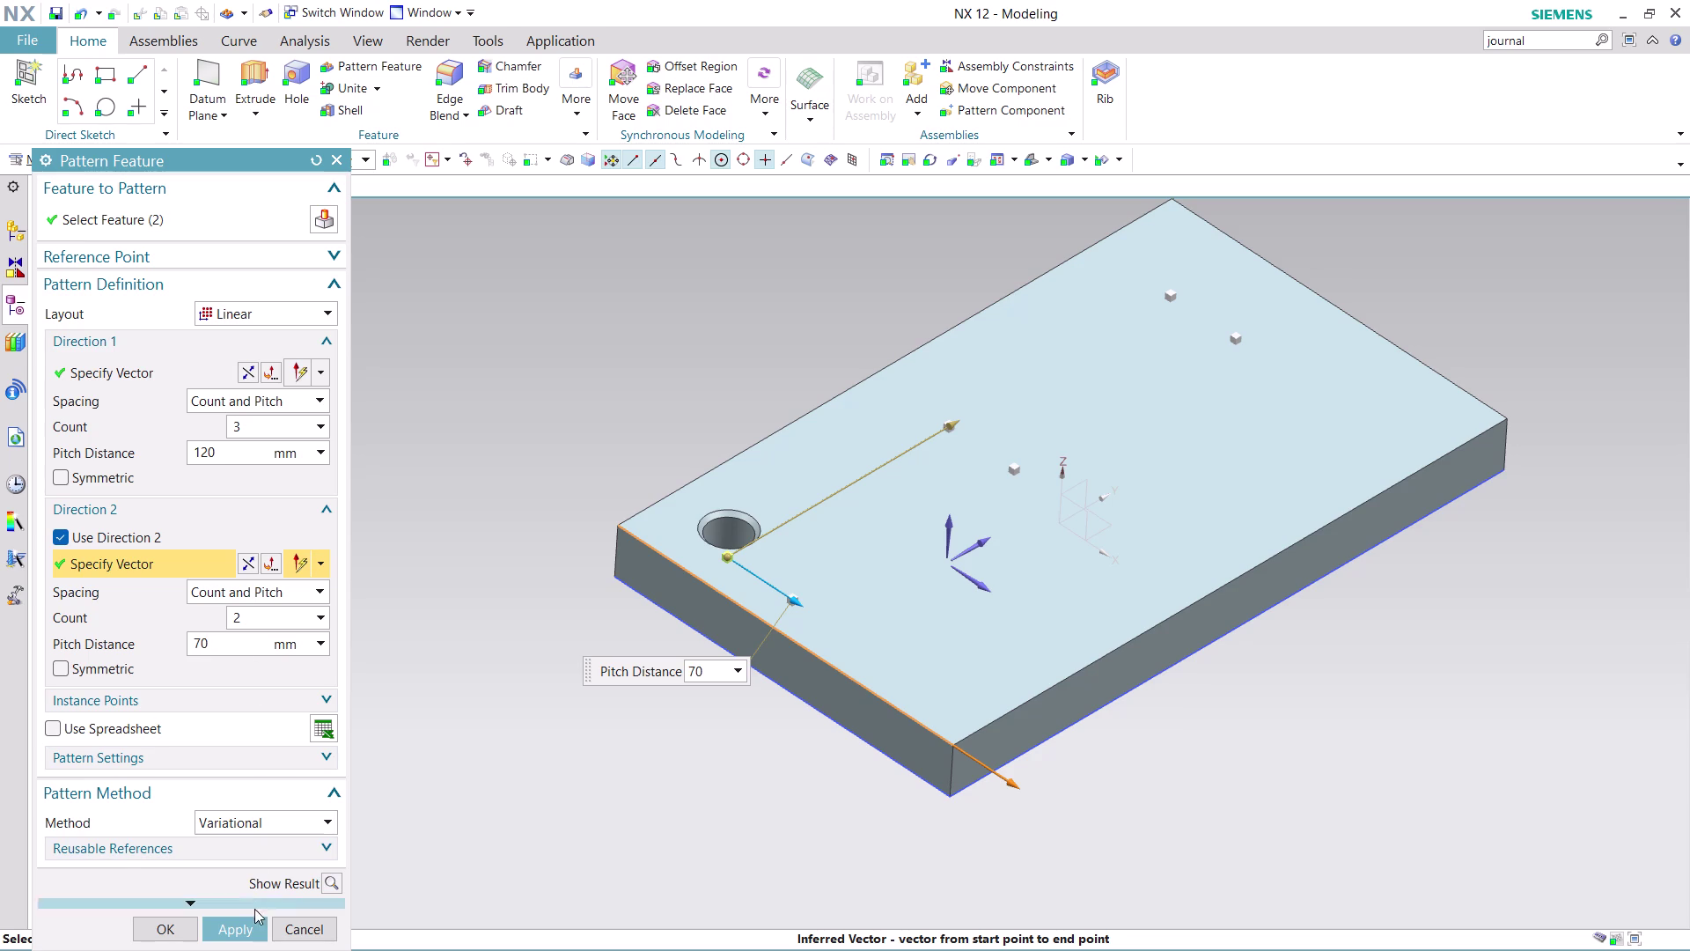
click(253, 927)
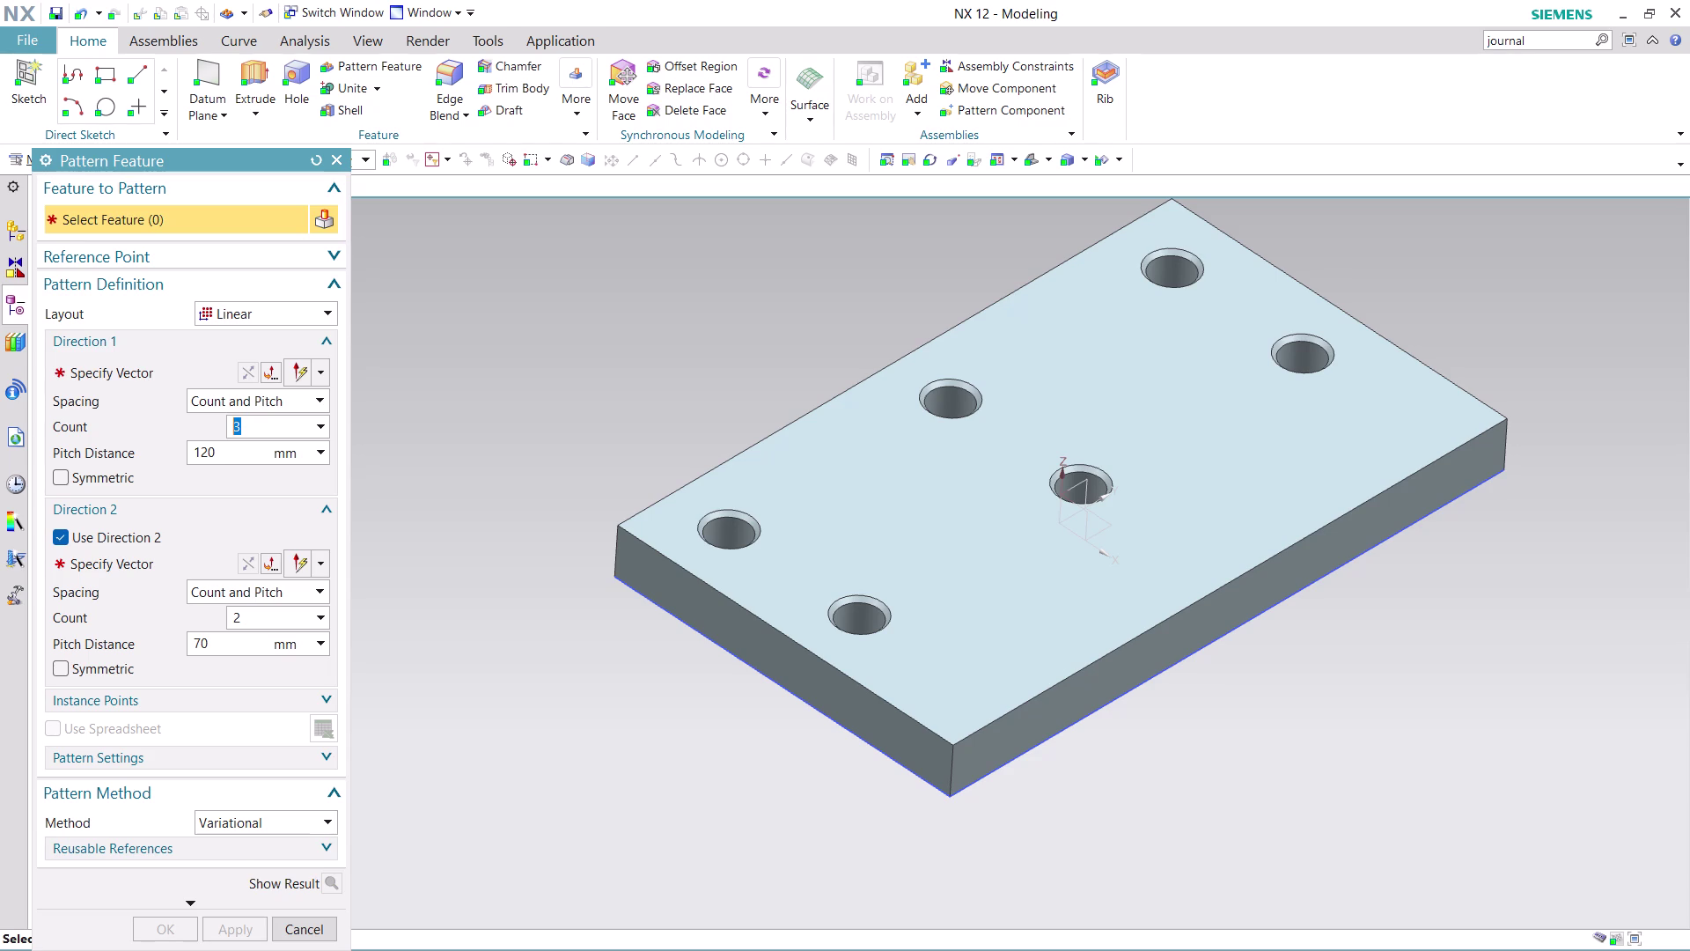
key(ctrl+z)
Restart the pattern with the chamfered hole, Direction 1 along the long back edge, reversed.
key(ctrl+z)
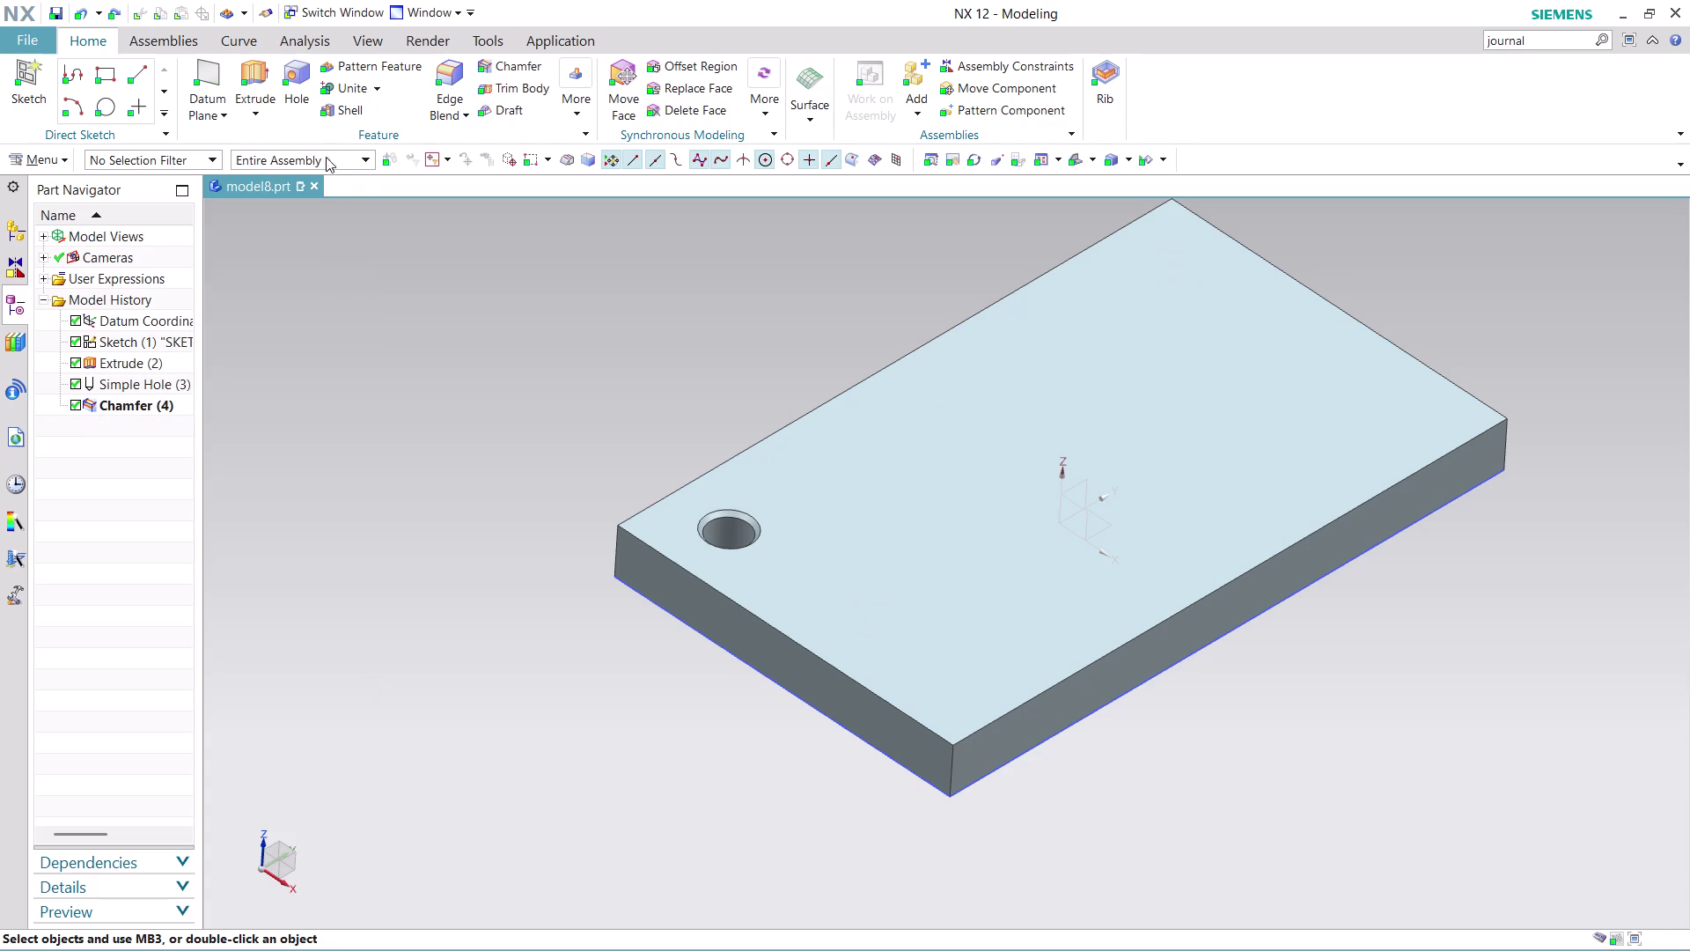
click(375, 63)
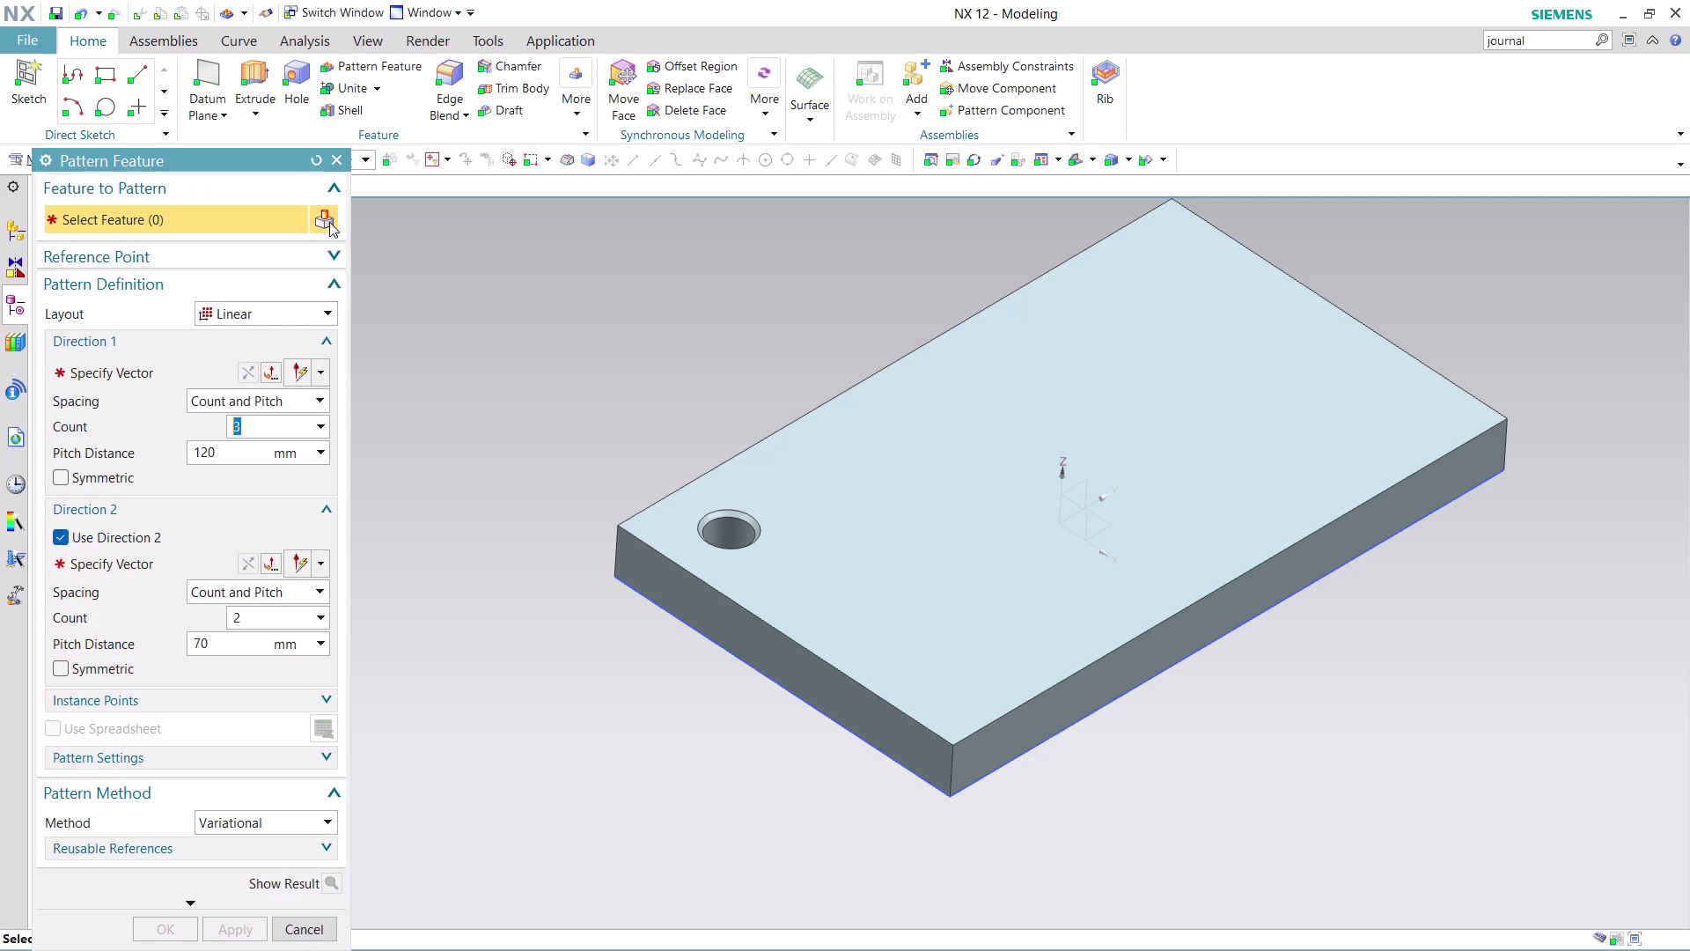
click(731, 536)
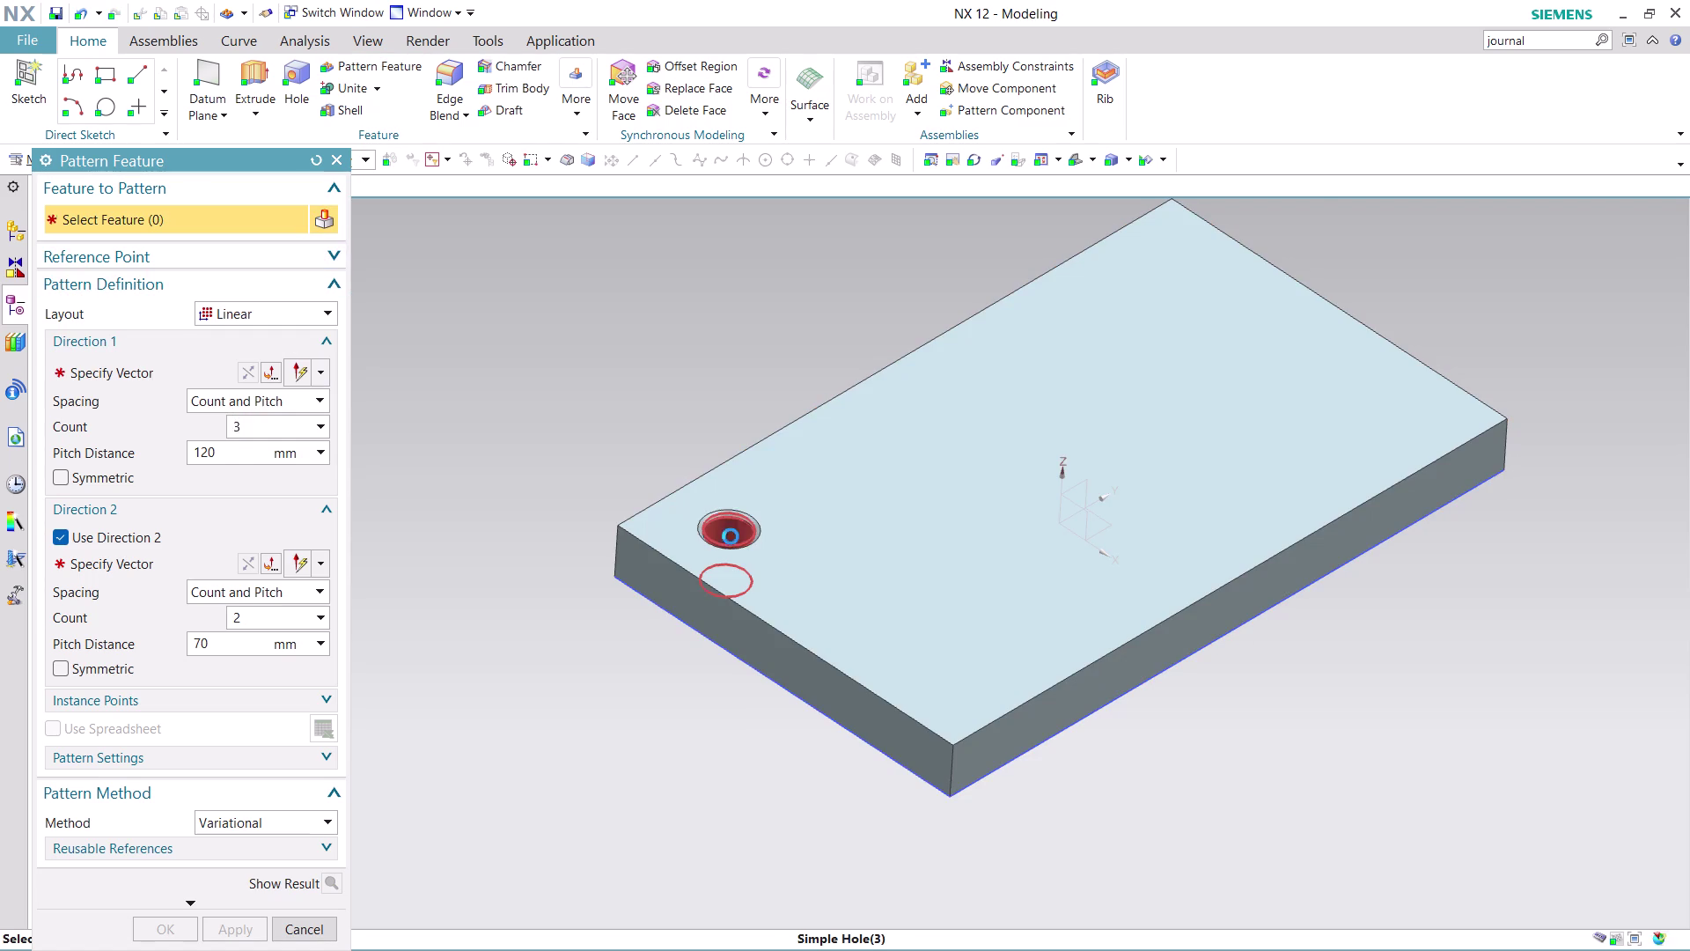
click(737, 511)
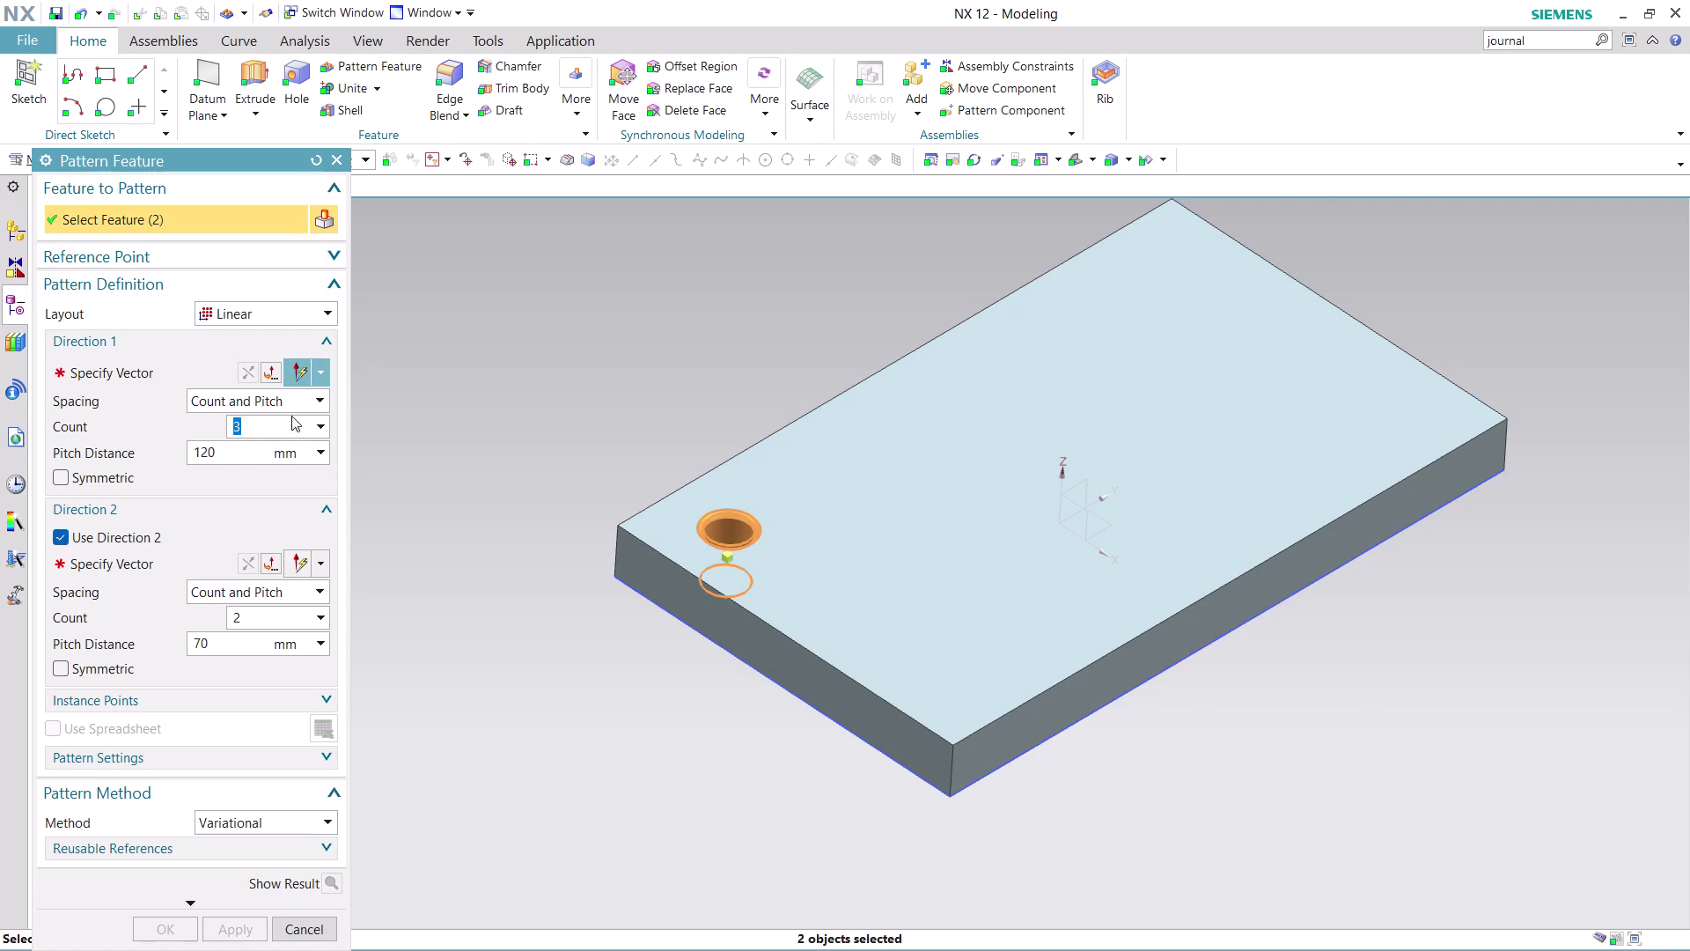
click(160, 368)
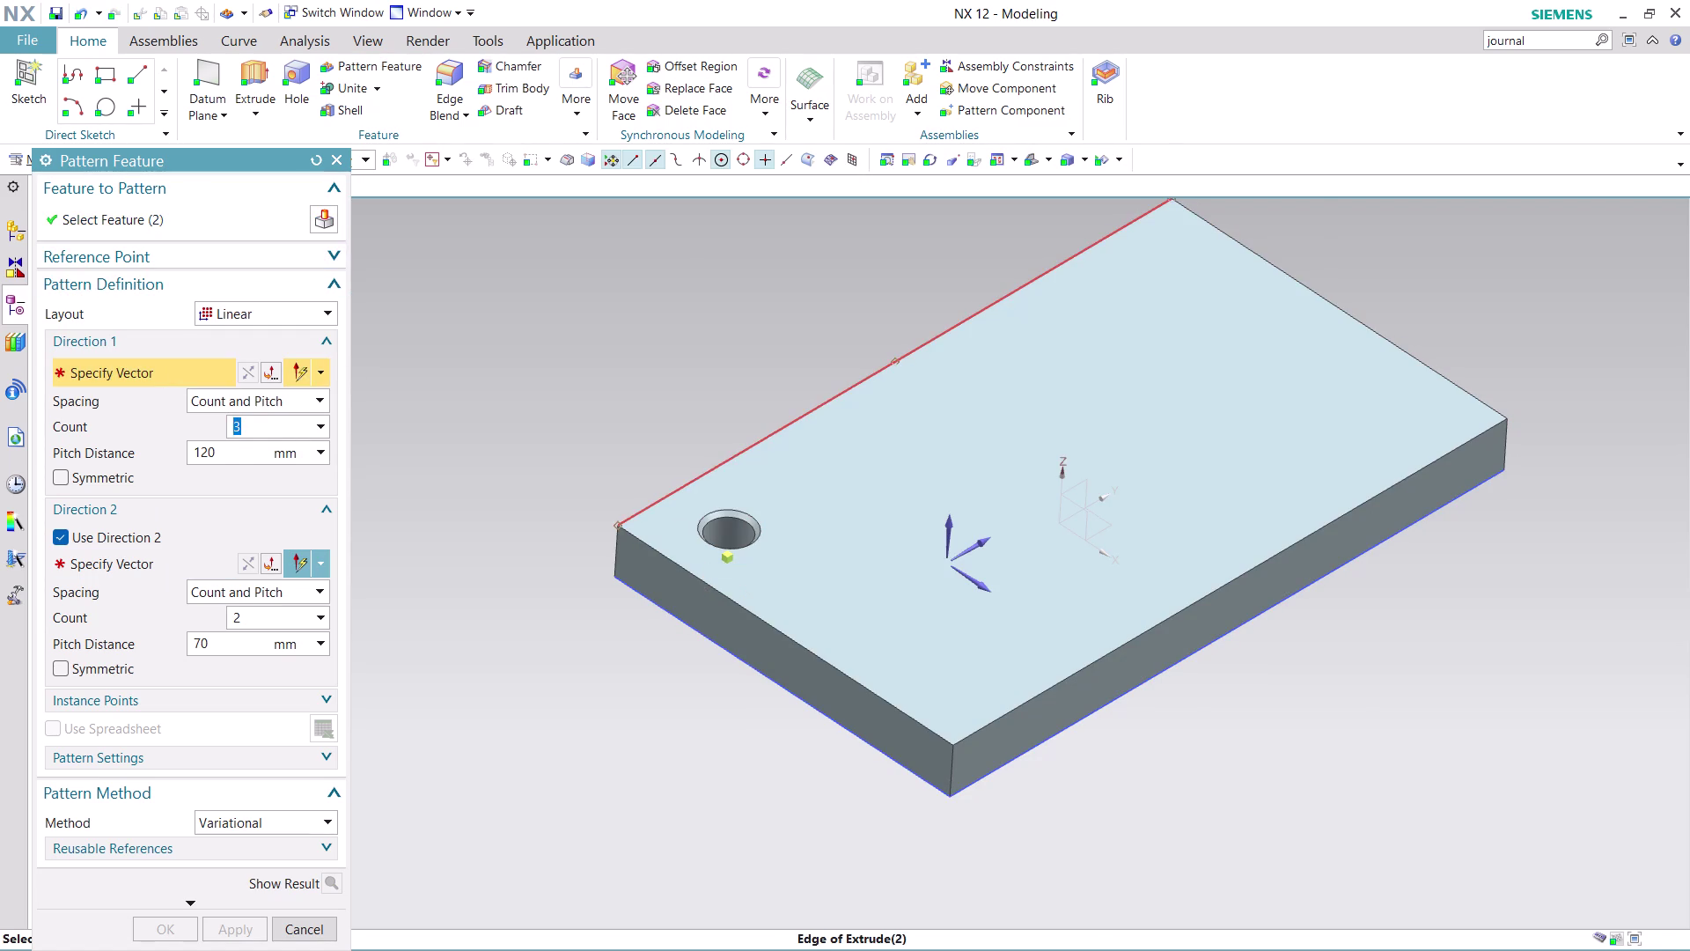
click(820, 402)
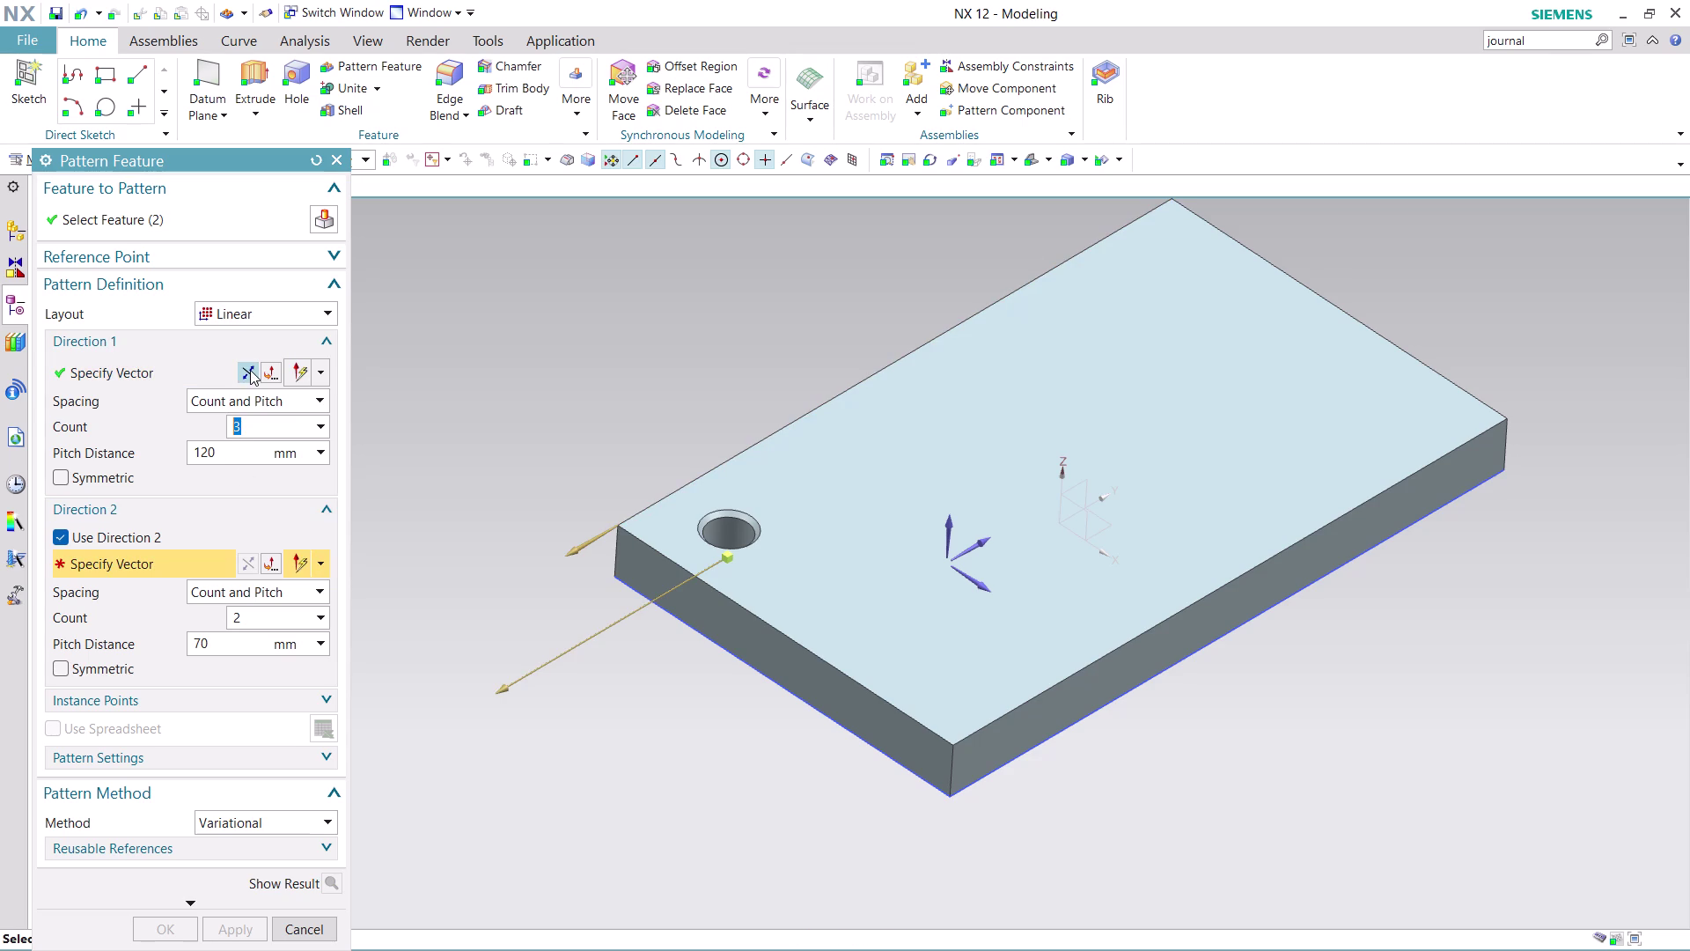
click(250, 370)
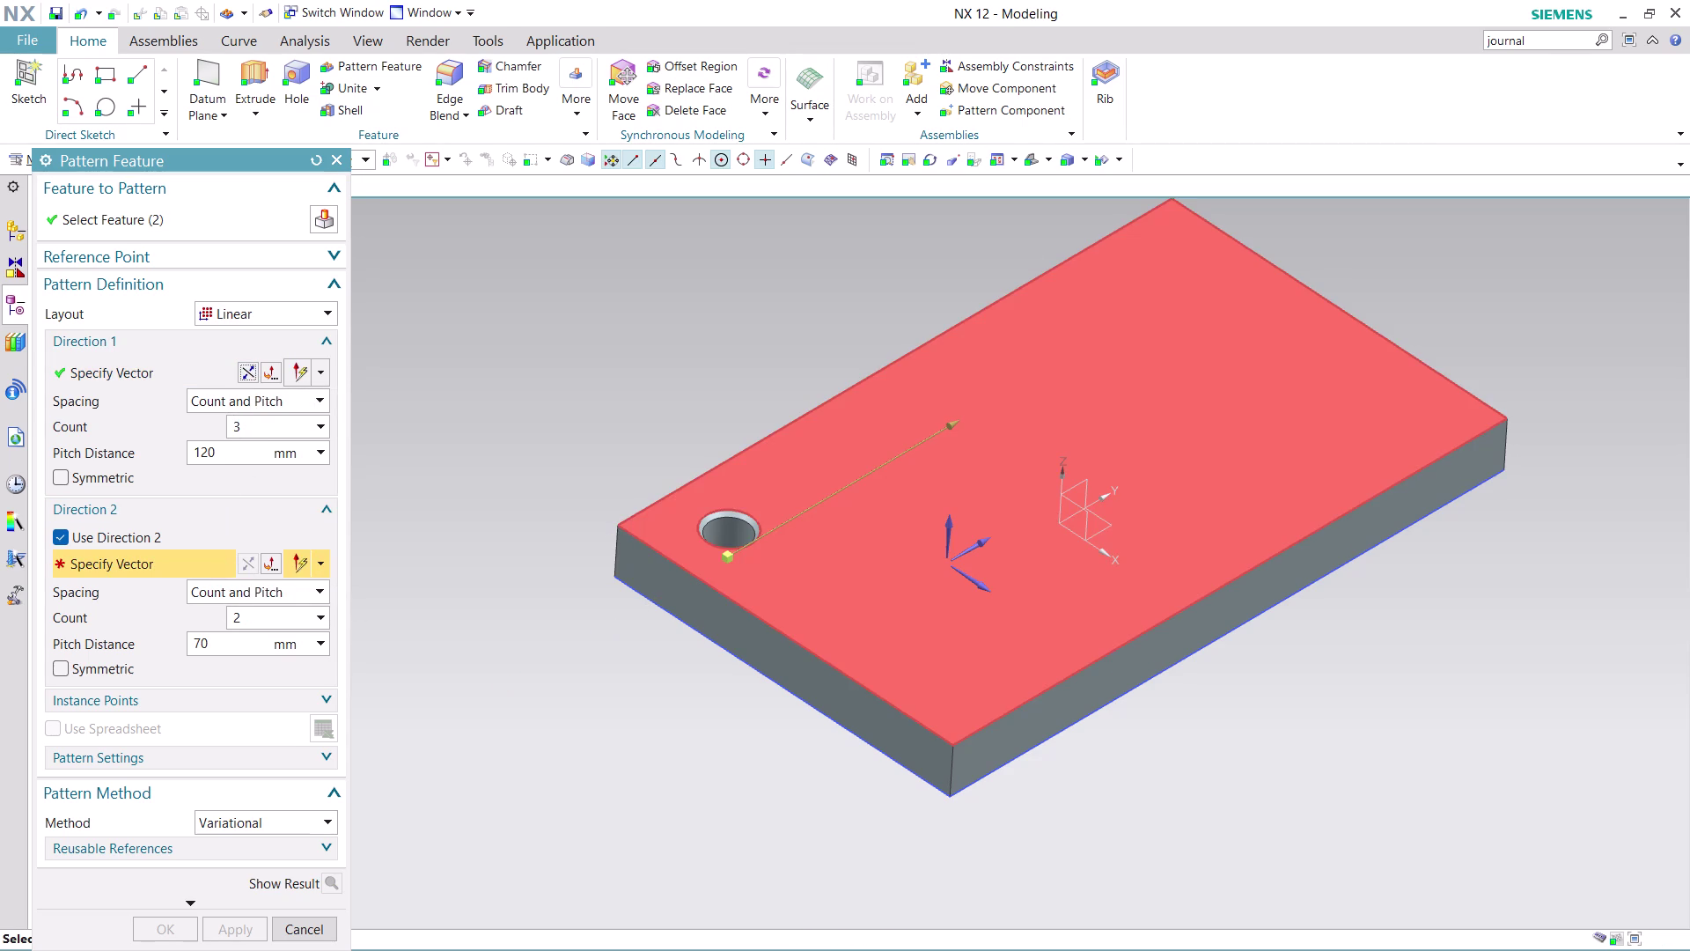
Set Direction 2 along the short front edge with 100 mm spacing and apply.
click(880, 699)
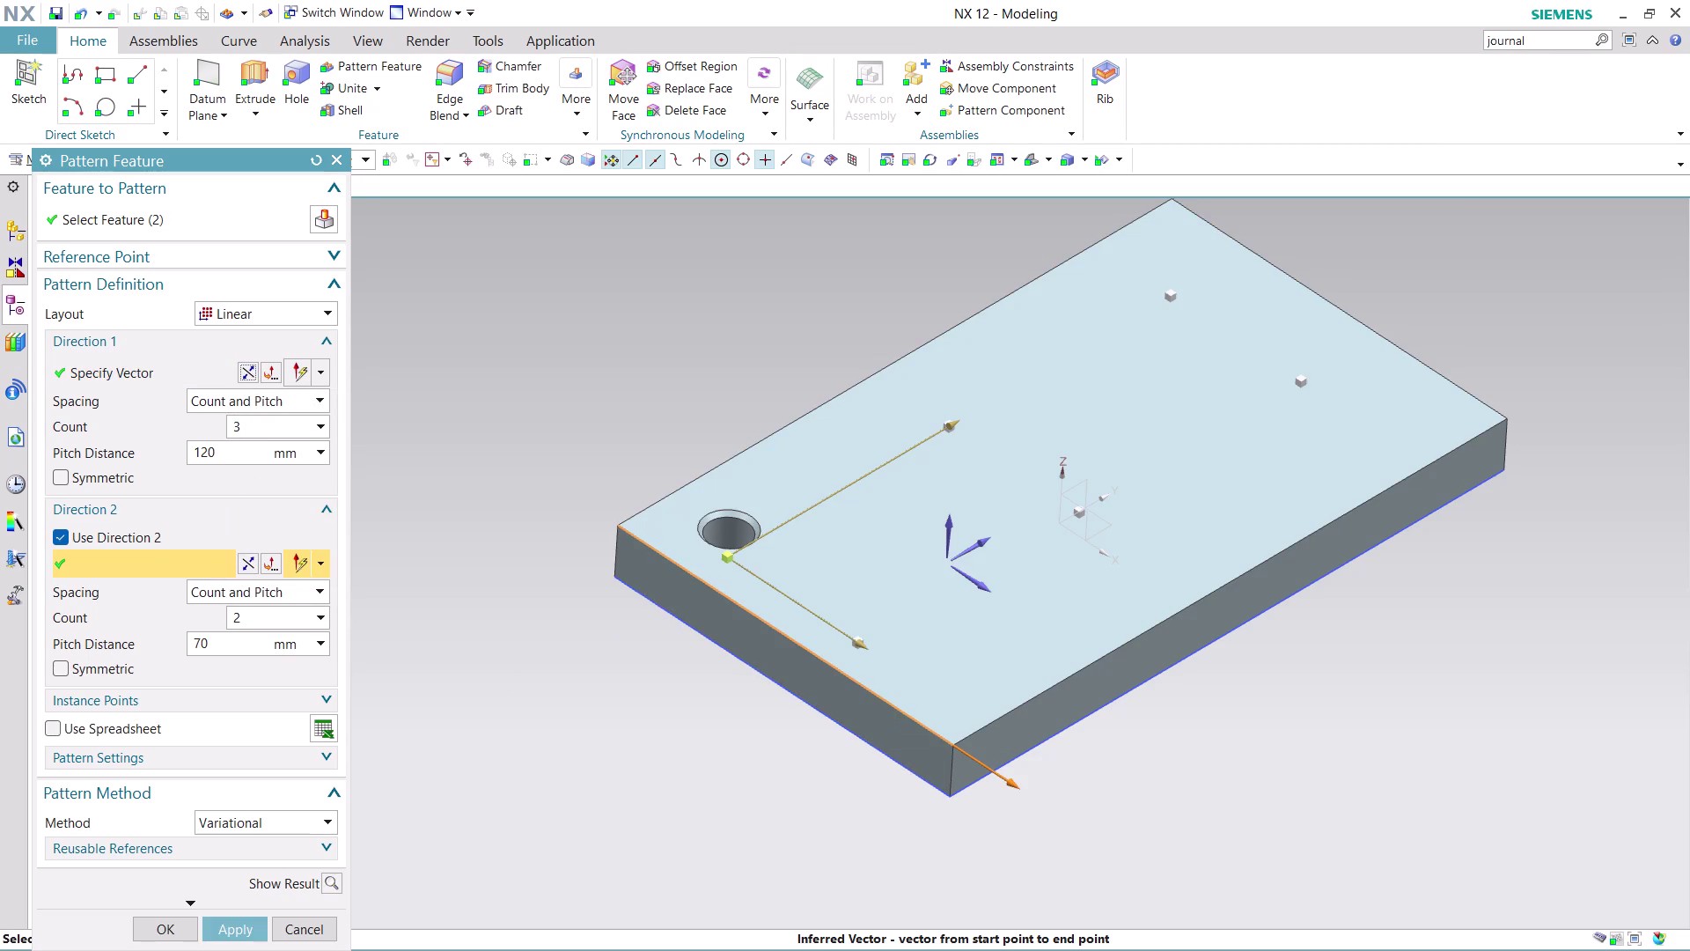
double_click(228, 642)
text(1)
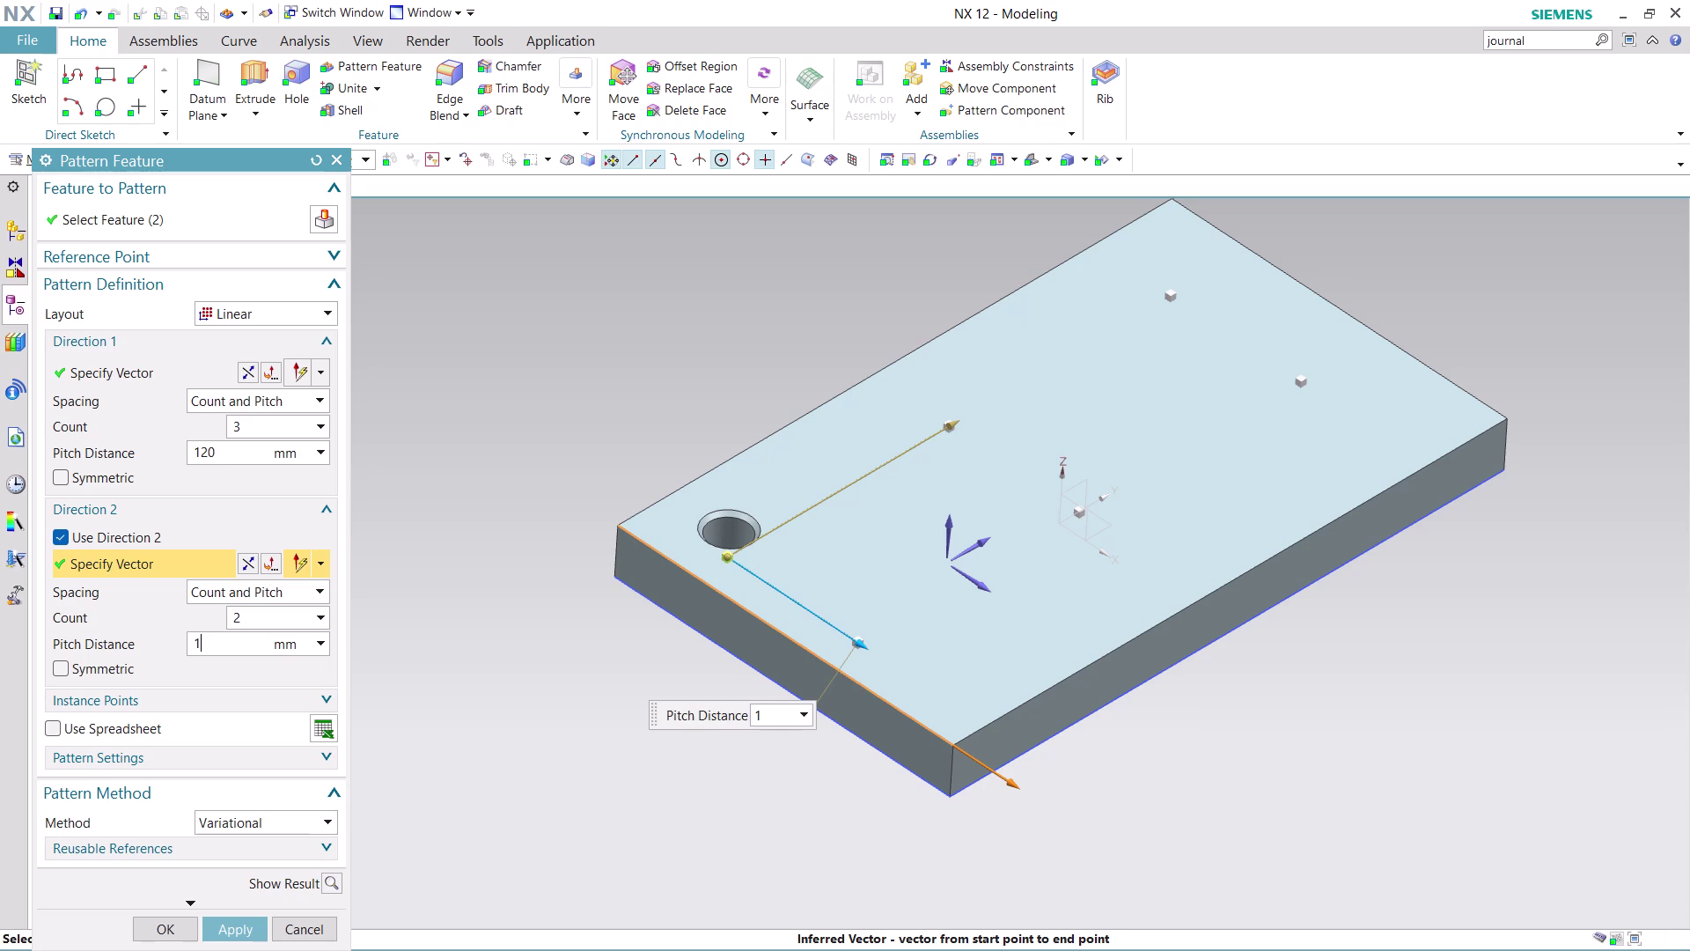
text(00)
click(242, 924)
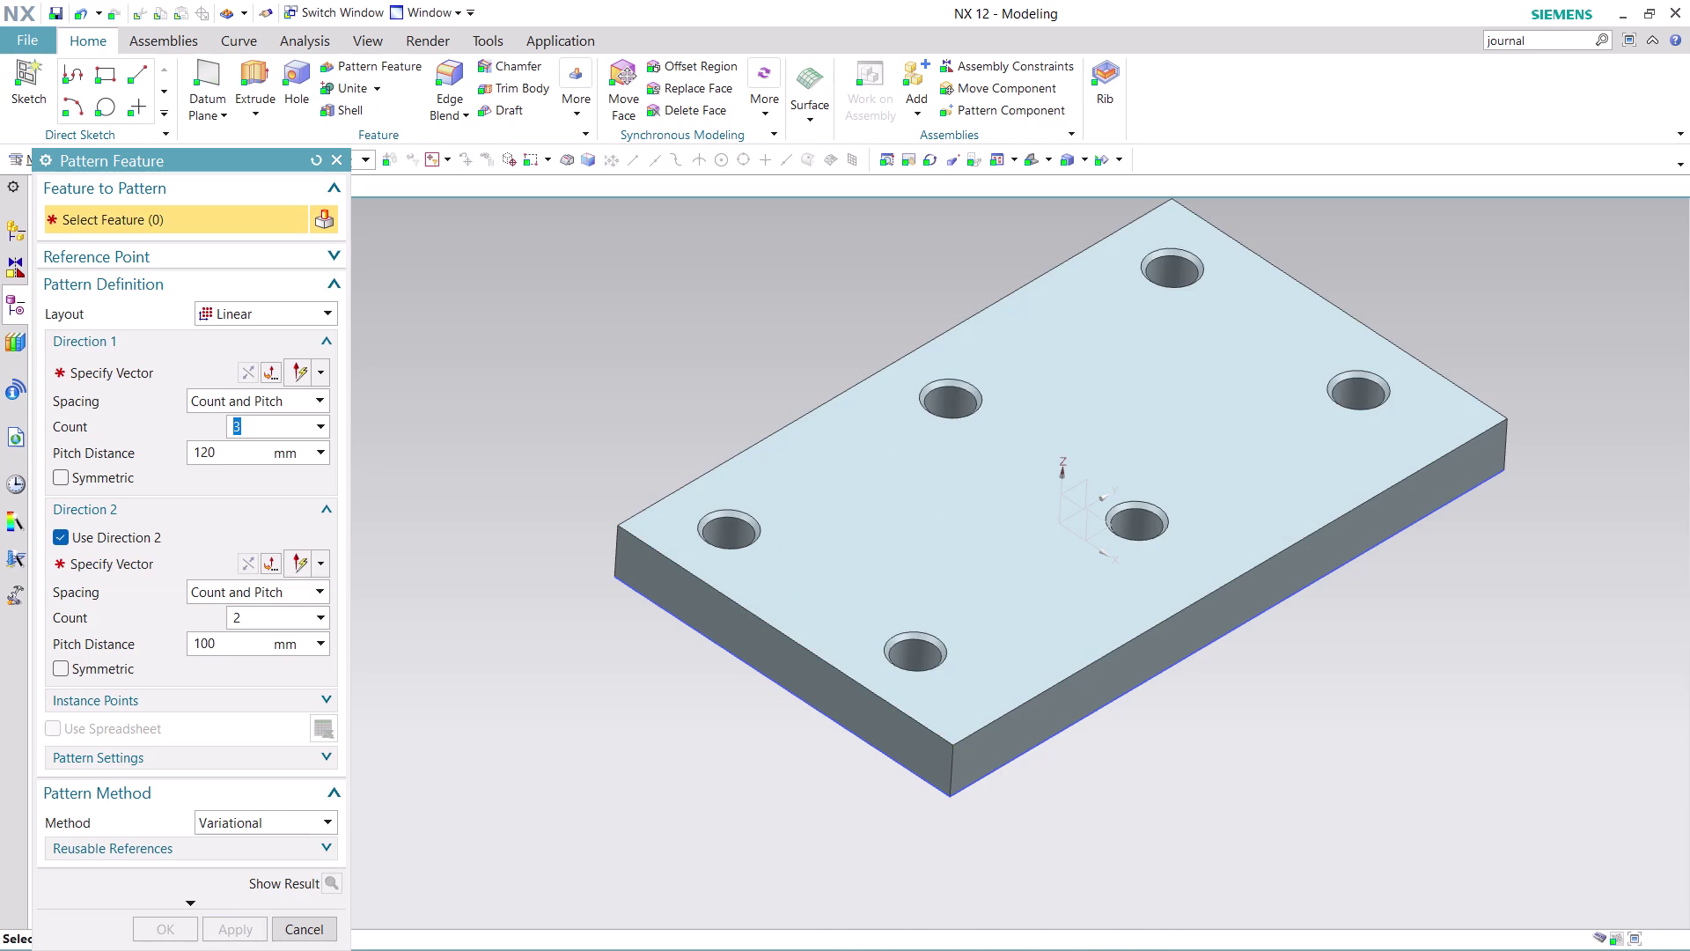
Orbit to check the 3×2 preview at 120 and 100 mm, then confirm with OK.
middle_drag(1157, 723, 1165, 791)
scroll(up, 3)
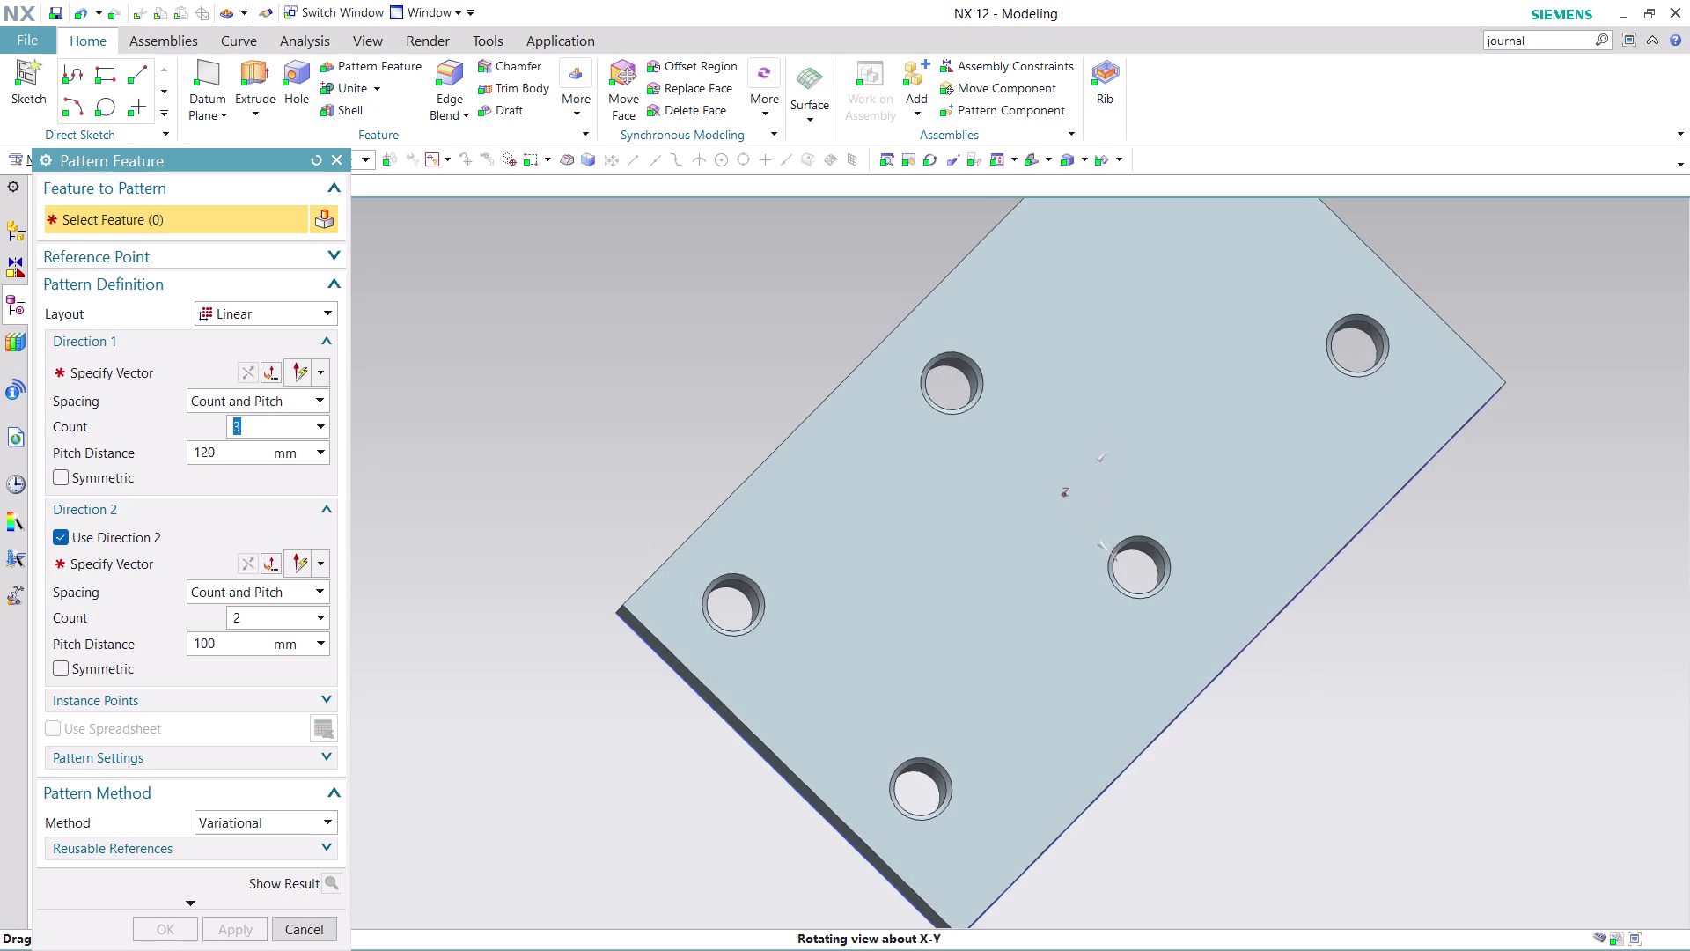
middle_drag(1166, 791, 1128, 784)
middle_drag(1132, 777, 1163, 744)
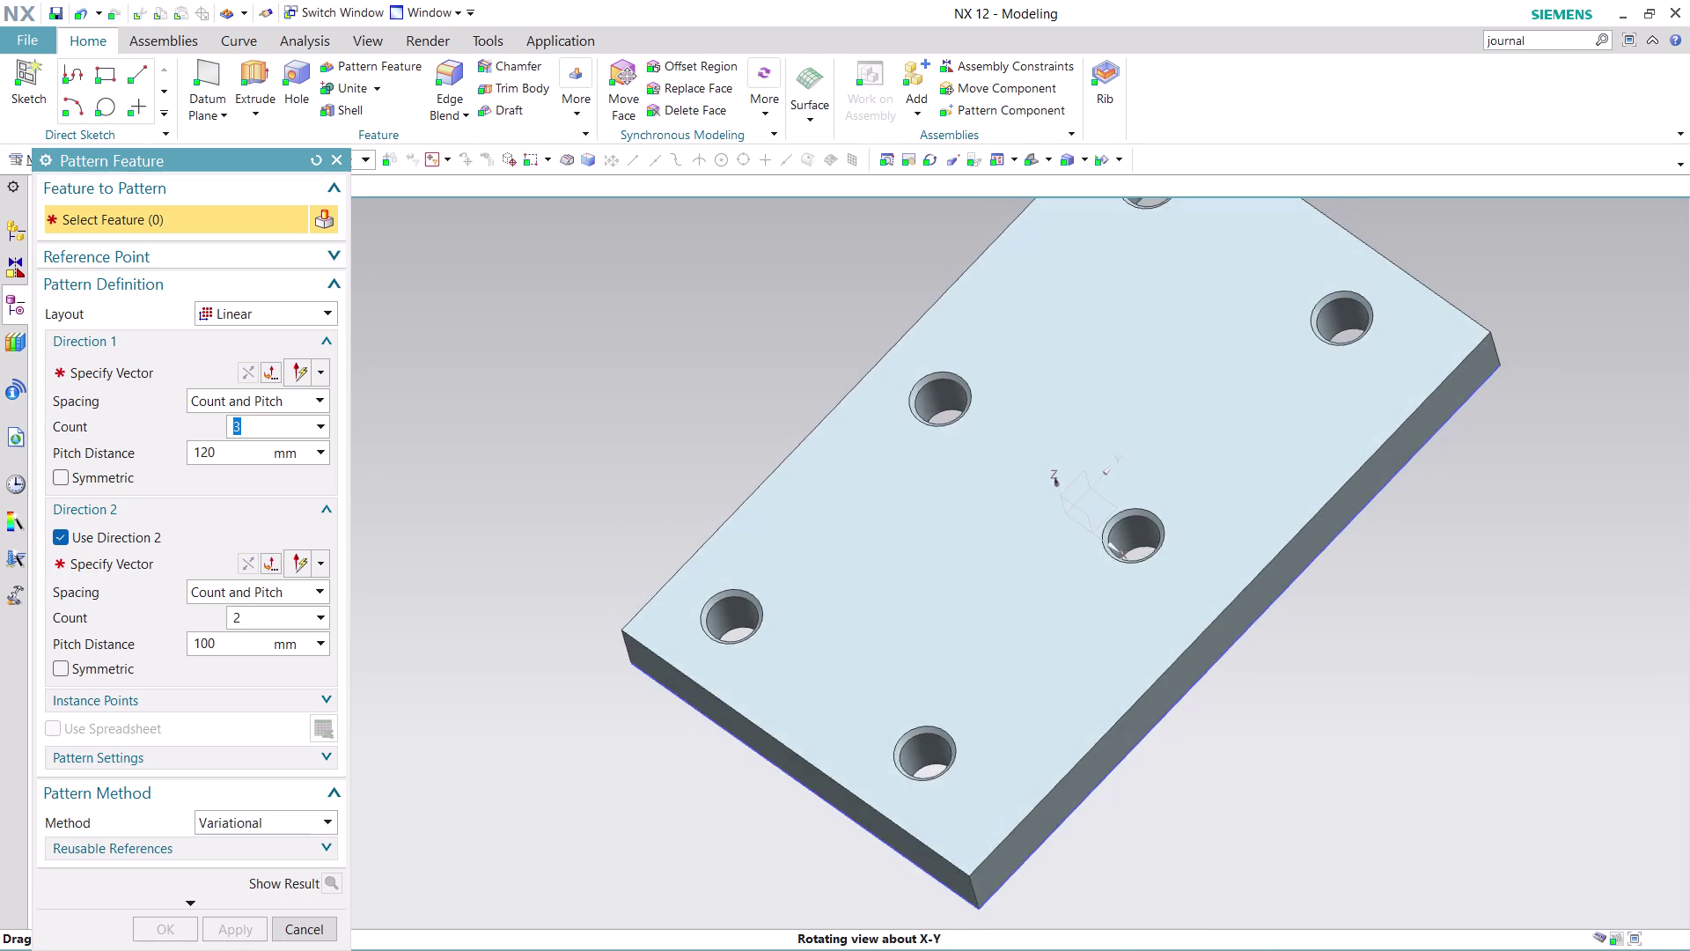
middle_drag(1163, 745, 1171, 740)
middle_drag(1178, 740, 1205, 740)
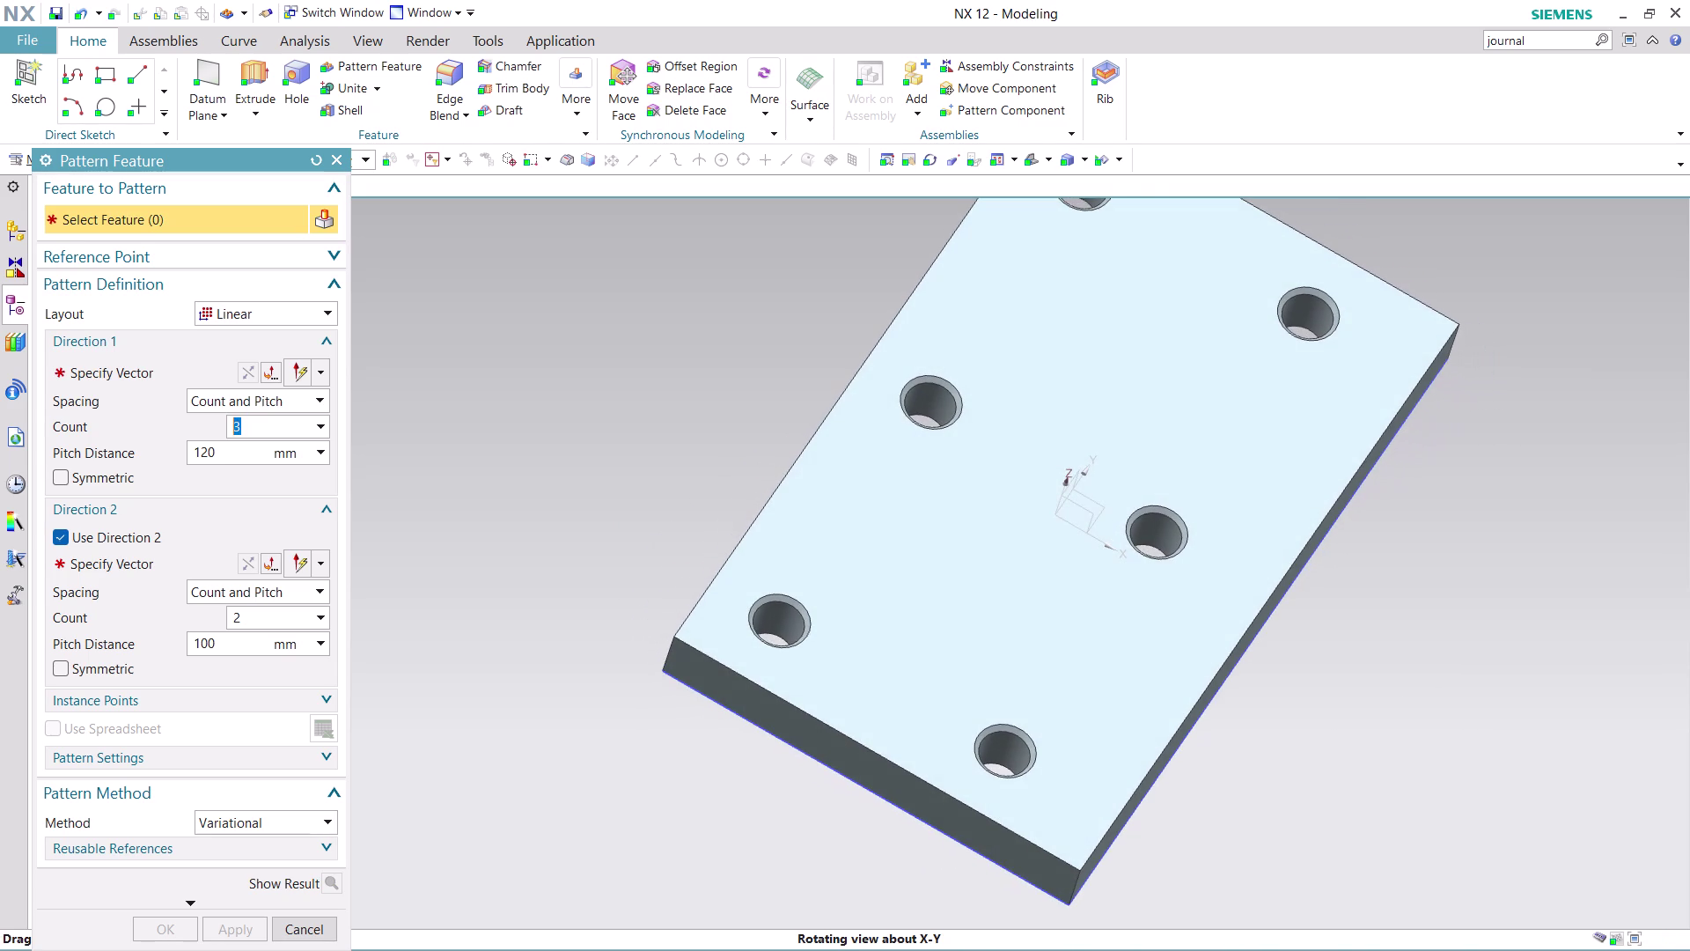
scroll(down, 3)
scroll(up, 3)
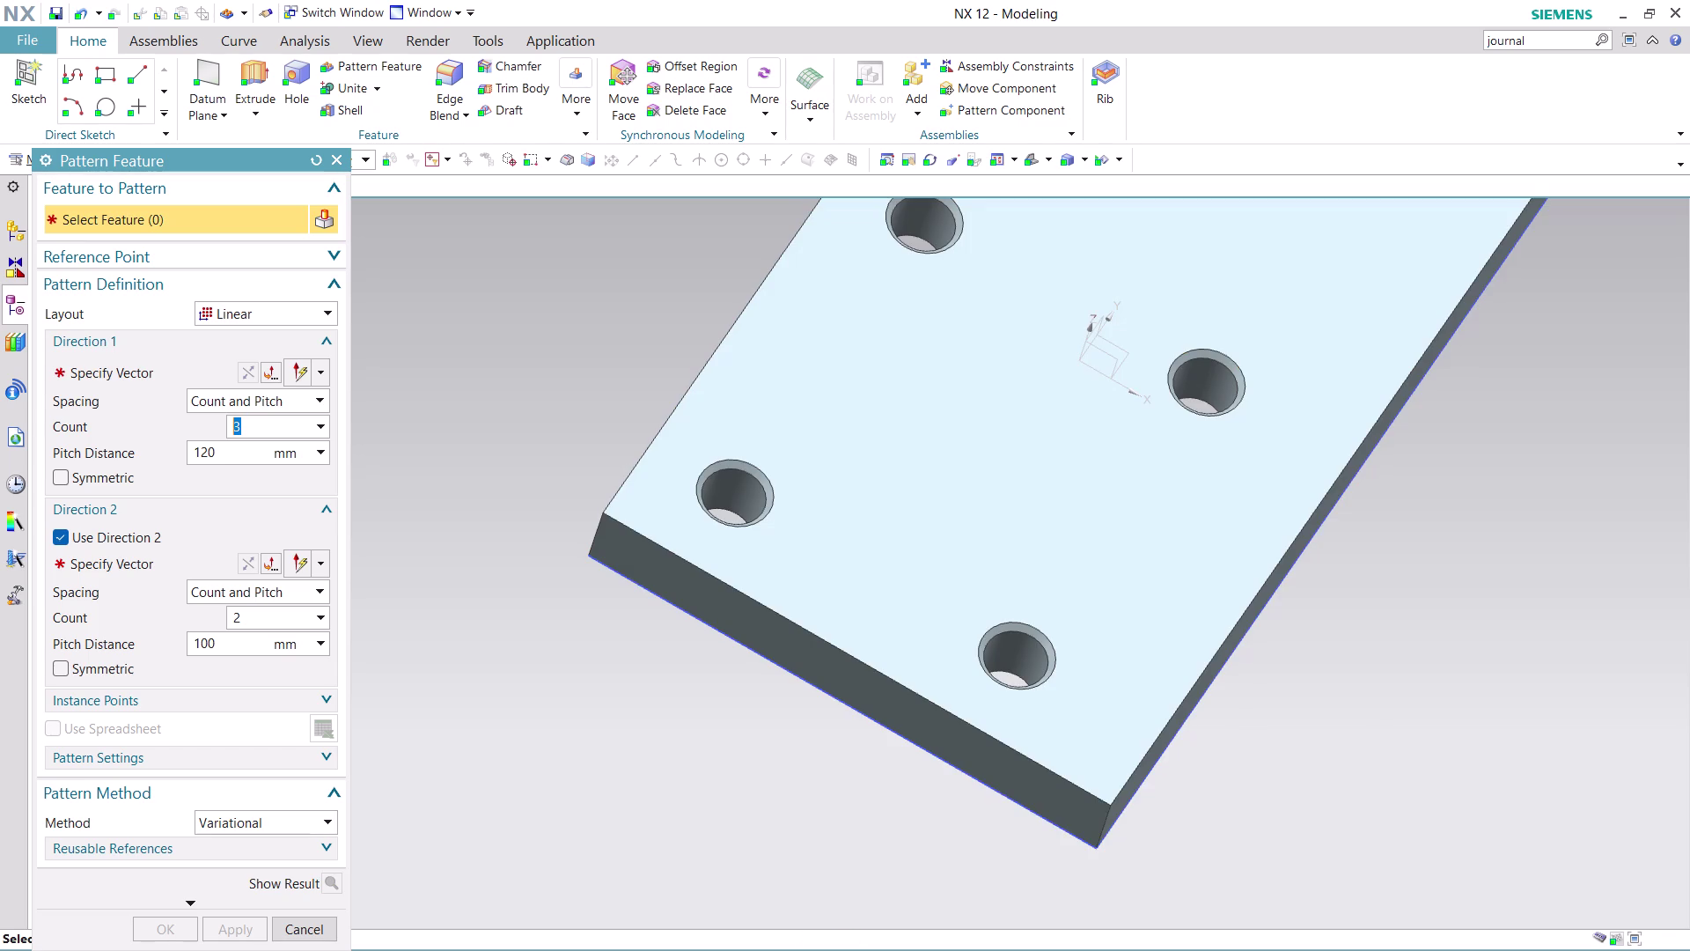
click(318, 933)
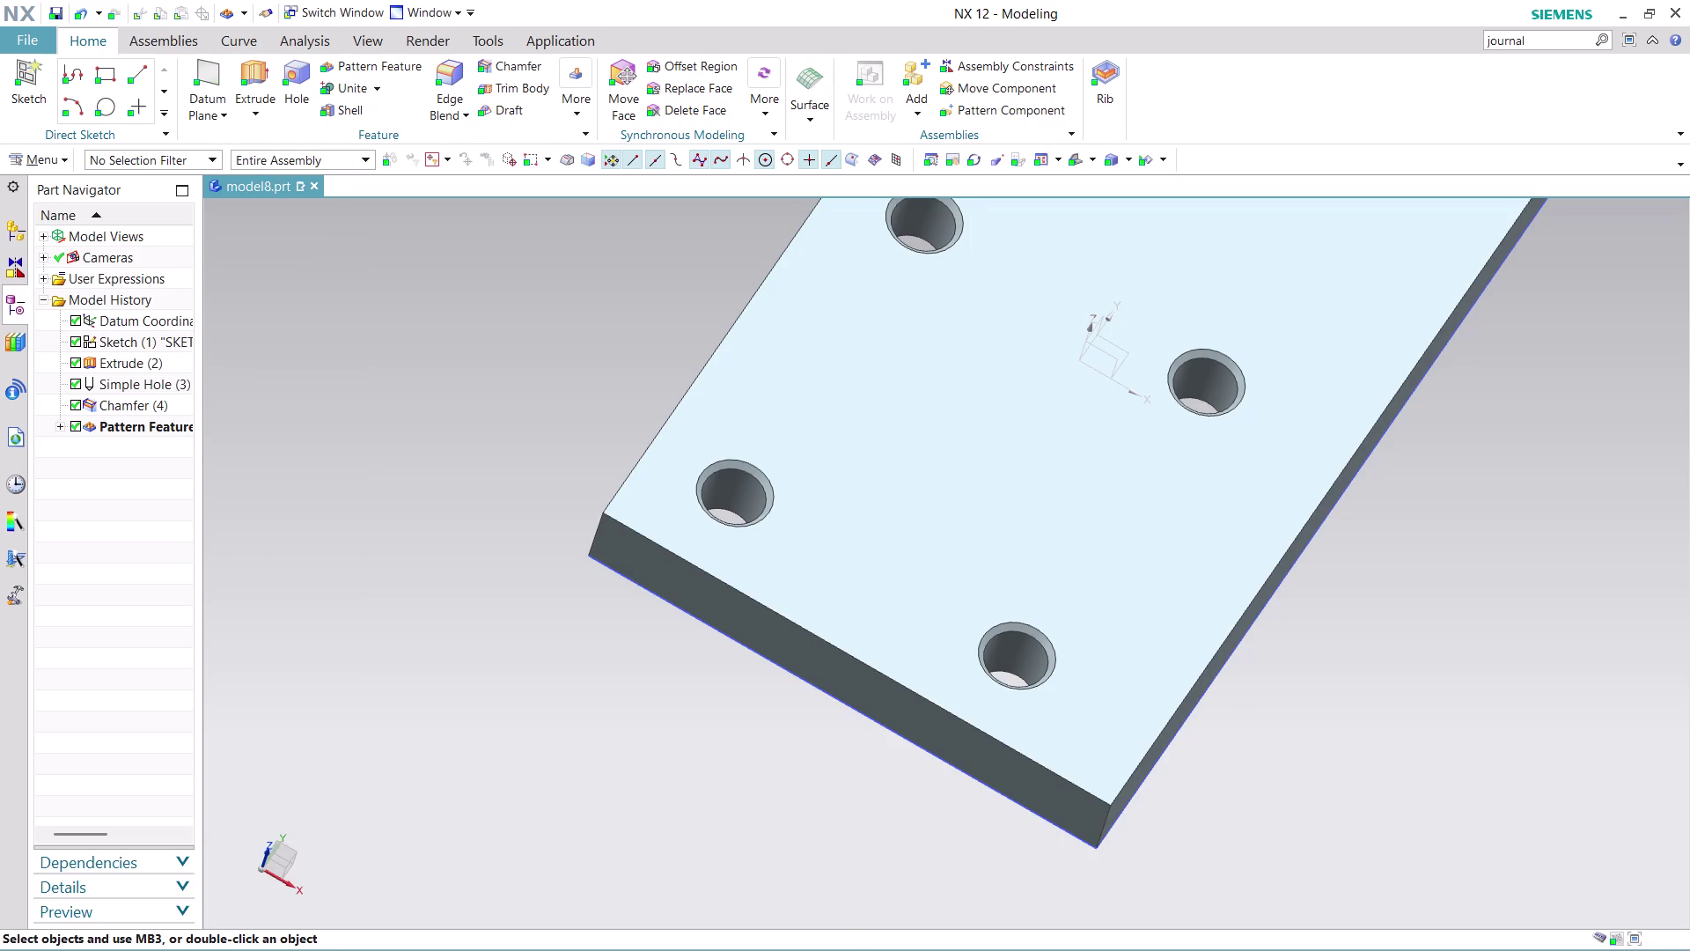
Undo the linear hole pattern, then change the Simple Hole's 30 mm position dimension to 25 mm.
key(ctrl+z)
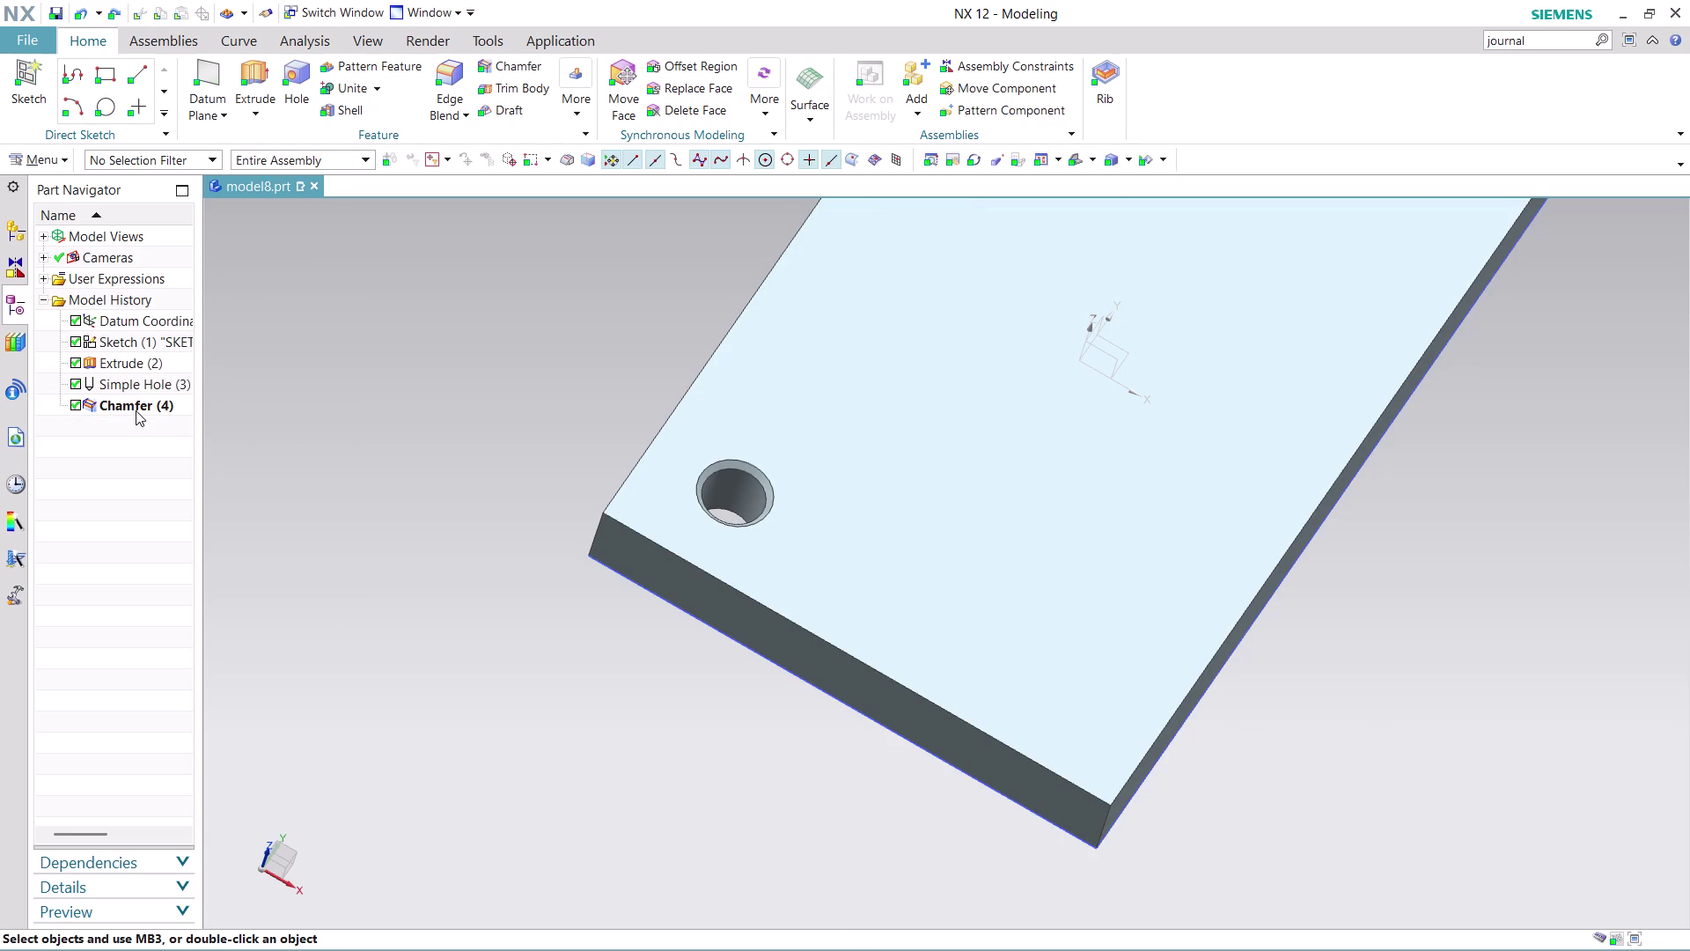
click(136, 383)
right_click(138, 382)
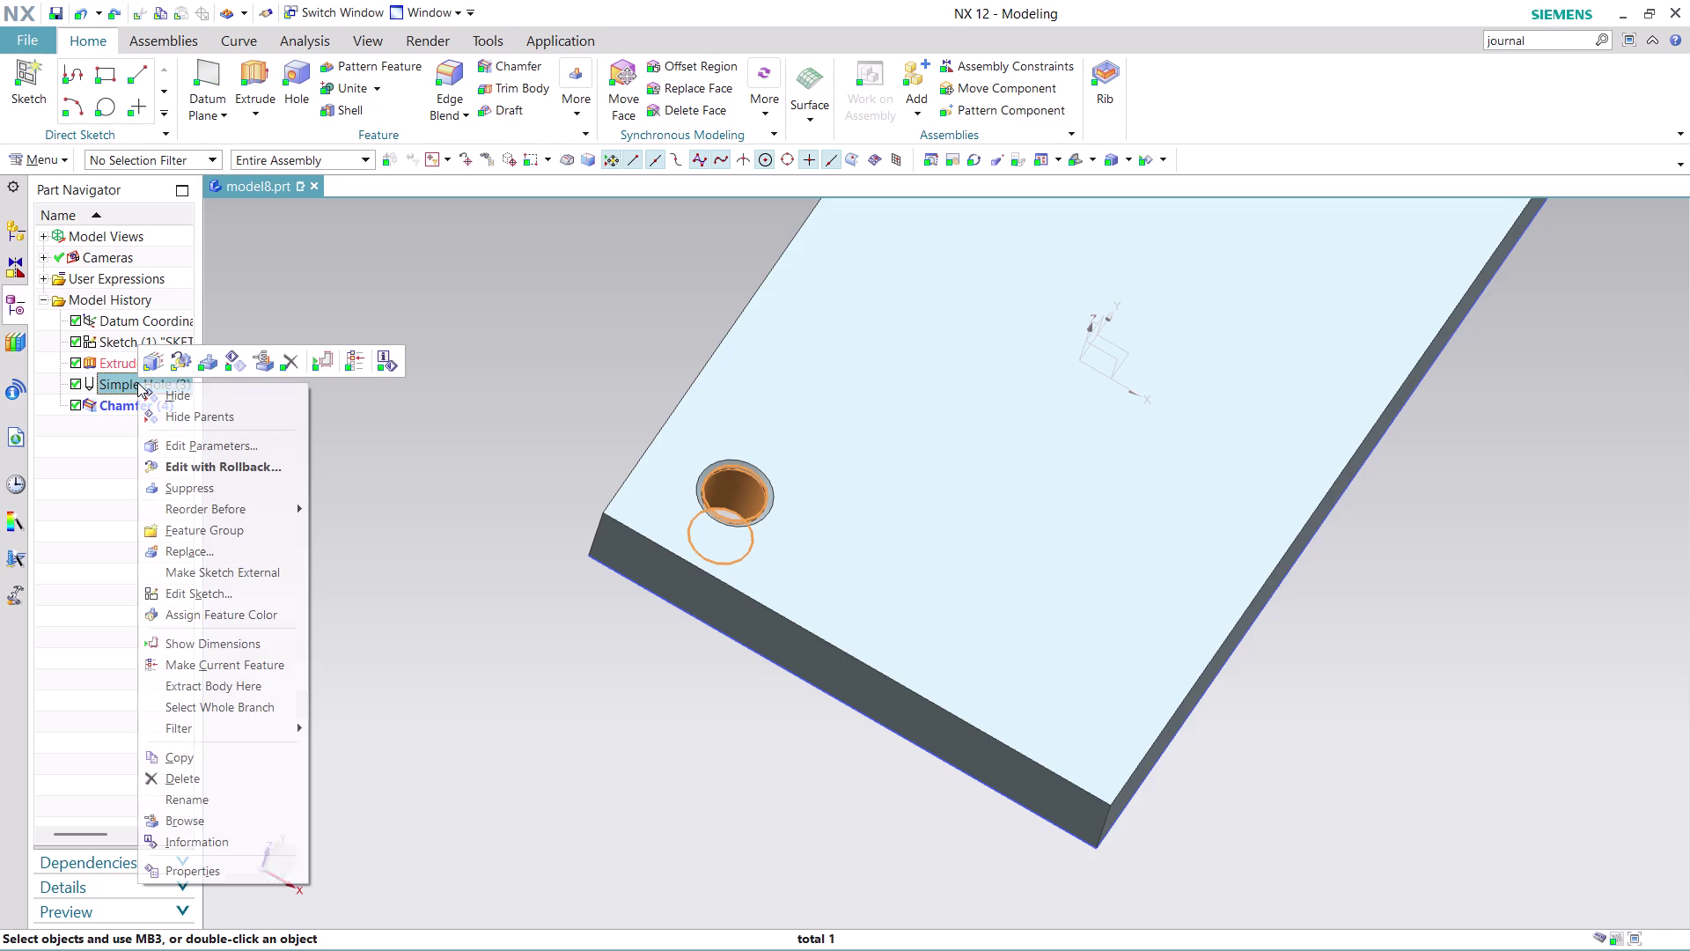
click(261, 466)
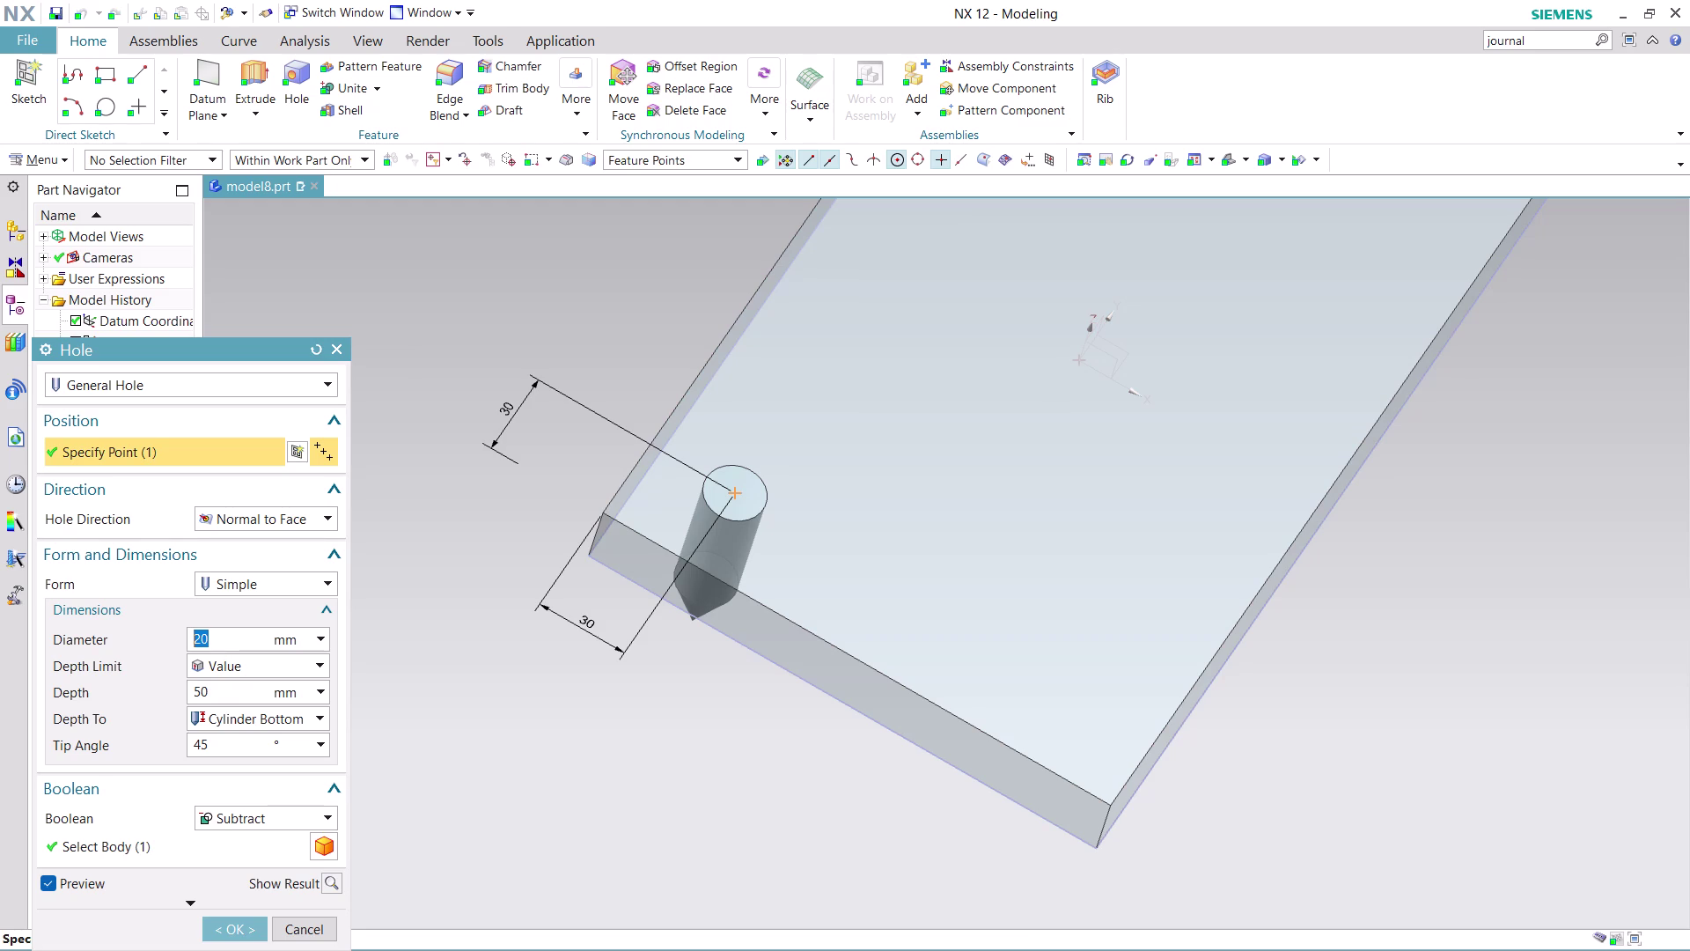
double_click(594, 634)
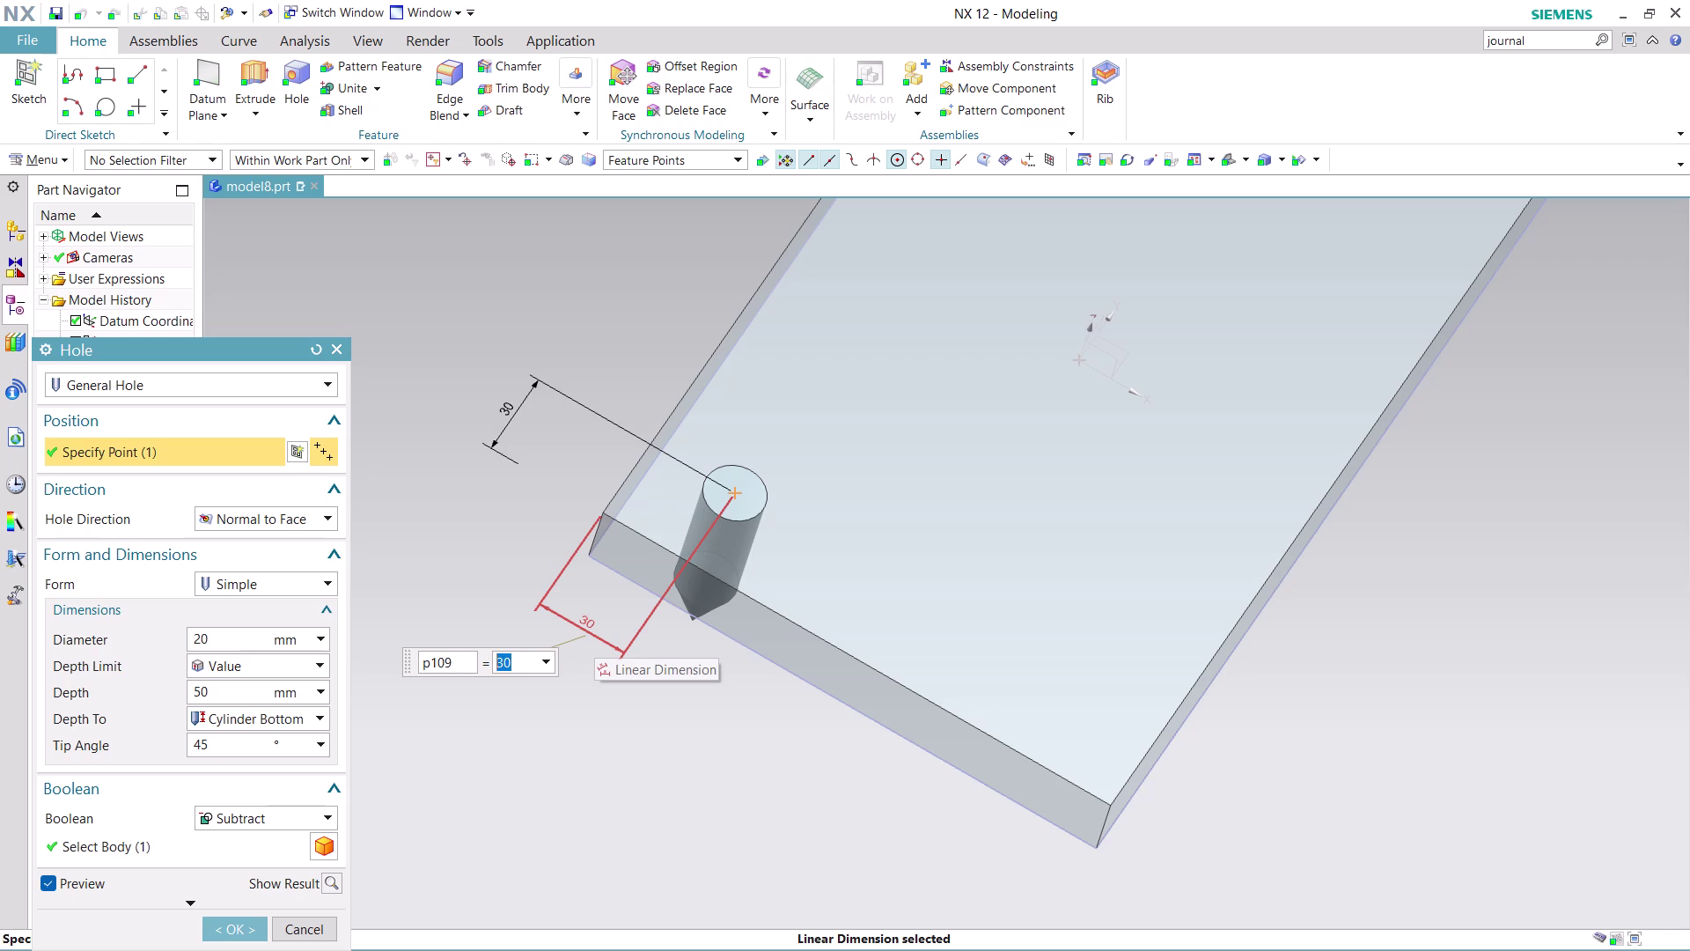
text(25)
key(Return)
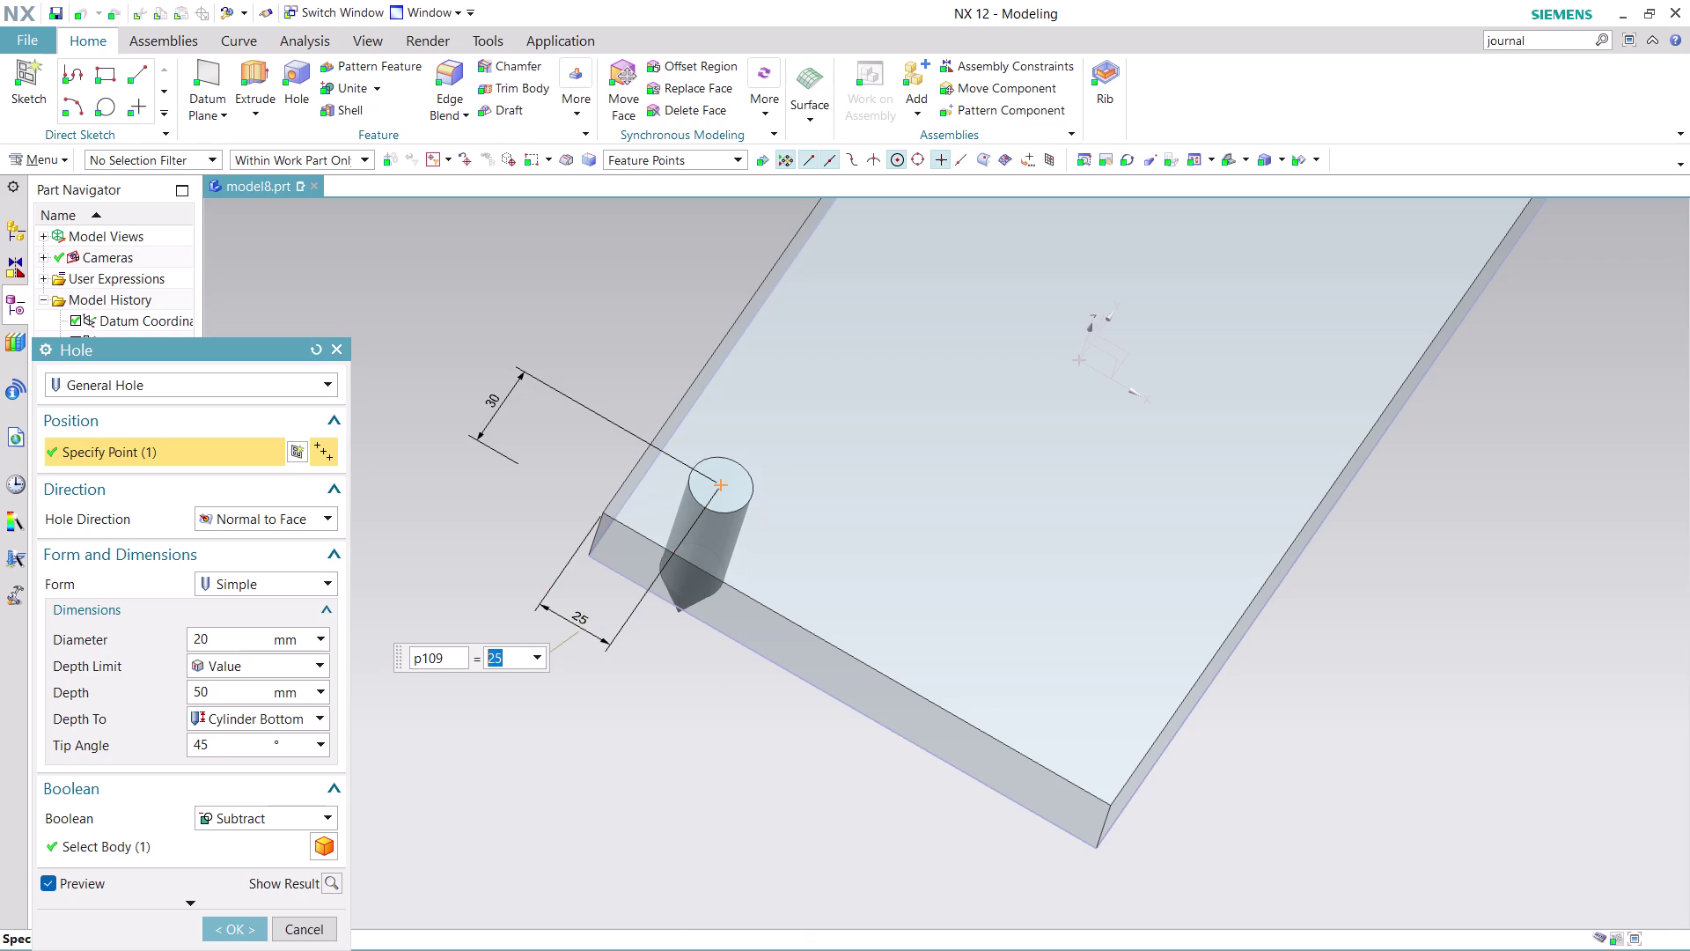
click(240, 926)
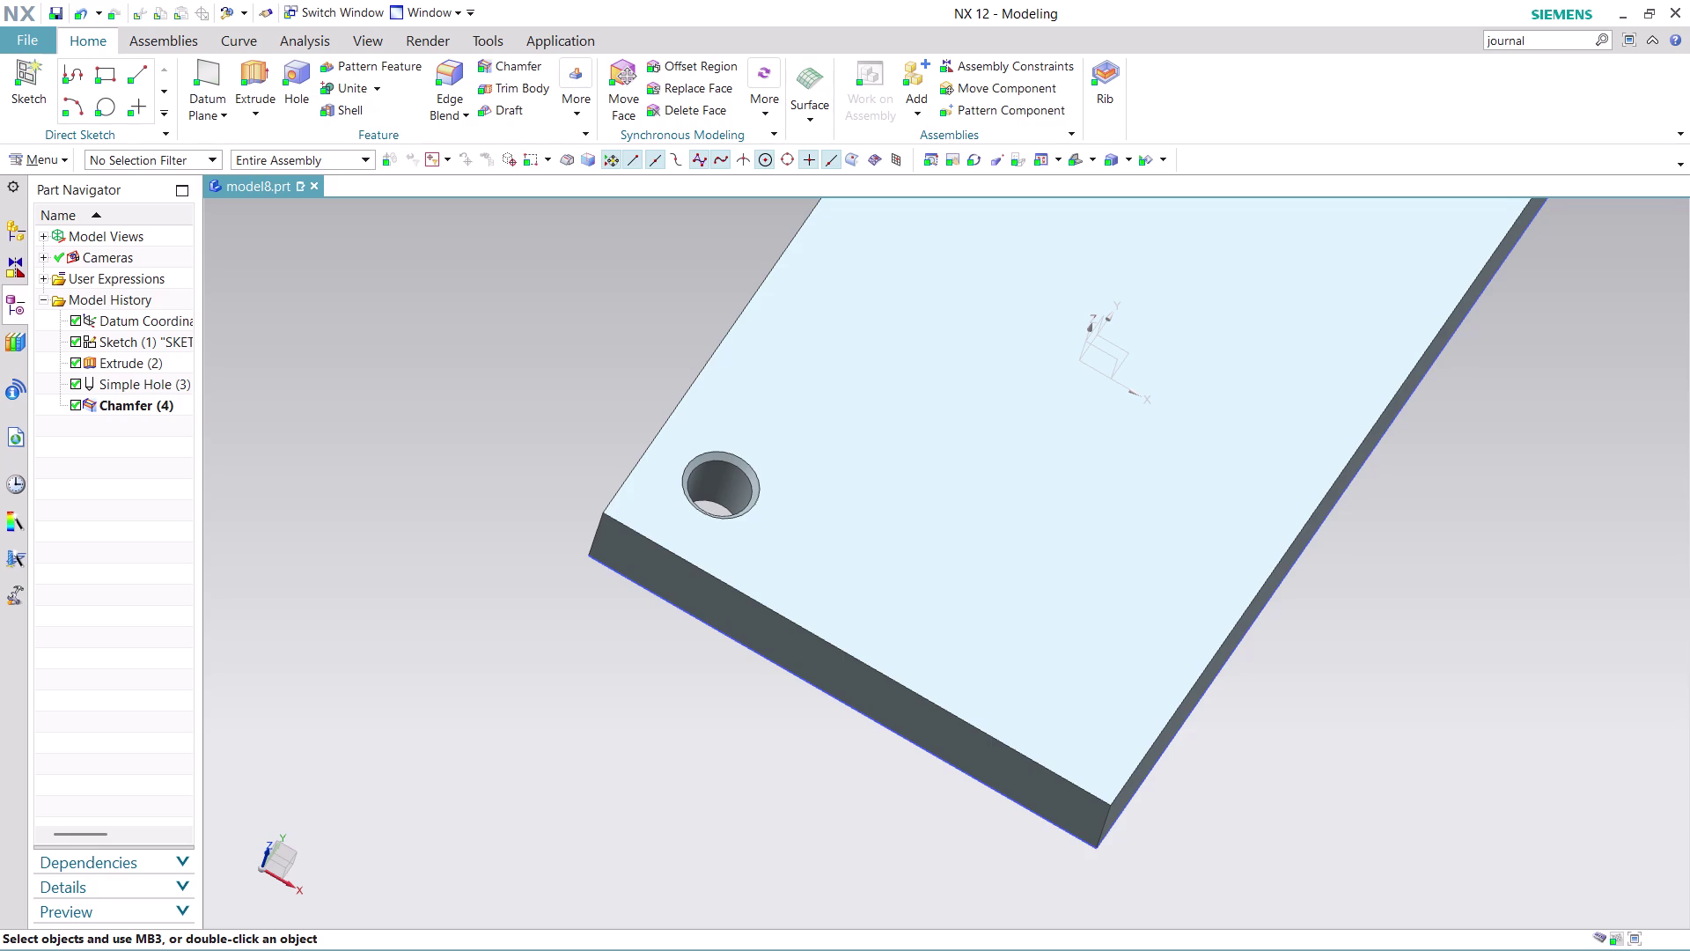
Edit the Simple Hole again, setting its remaining 30 mm position dimension to 25 mm.
click(149, 381)
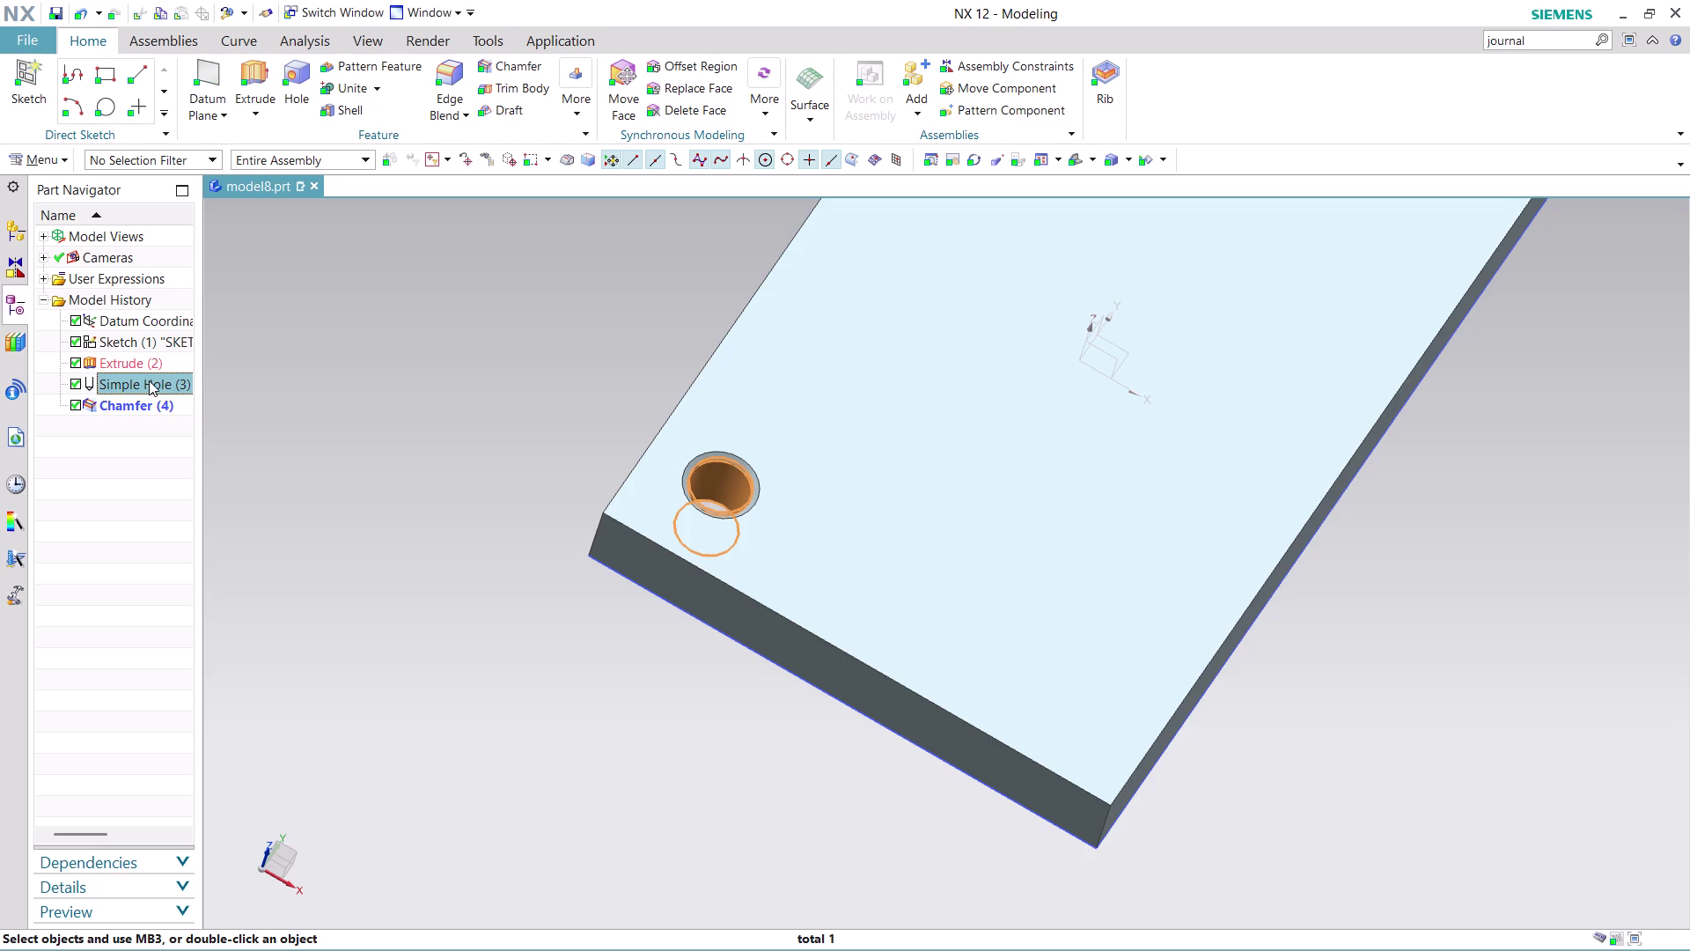
right_click(149, 380)
click(257, 468)
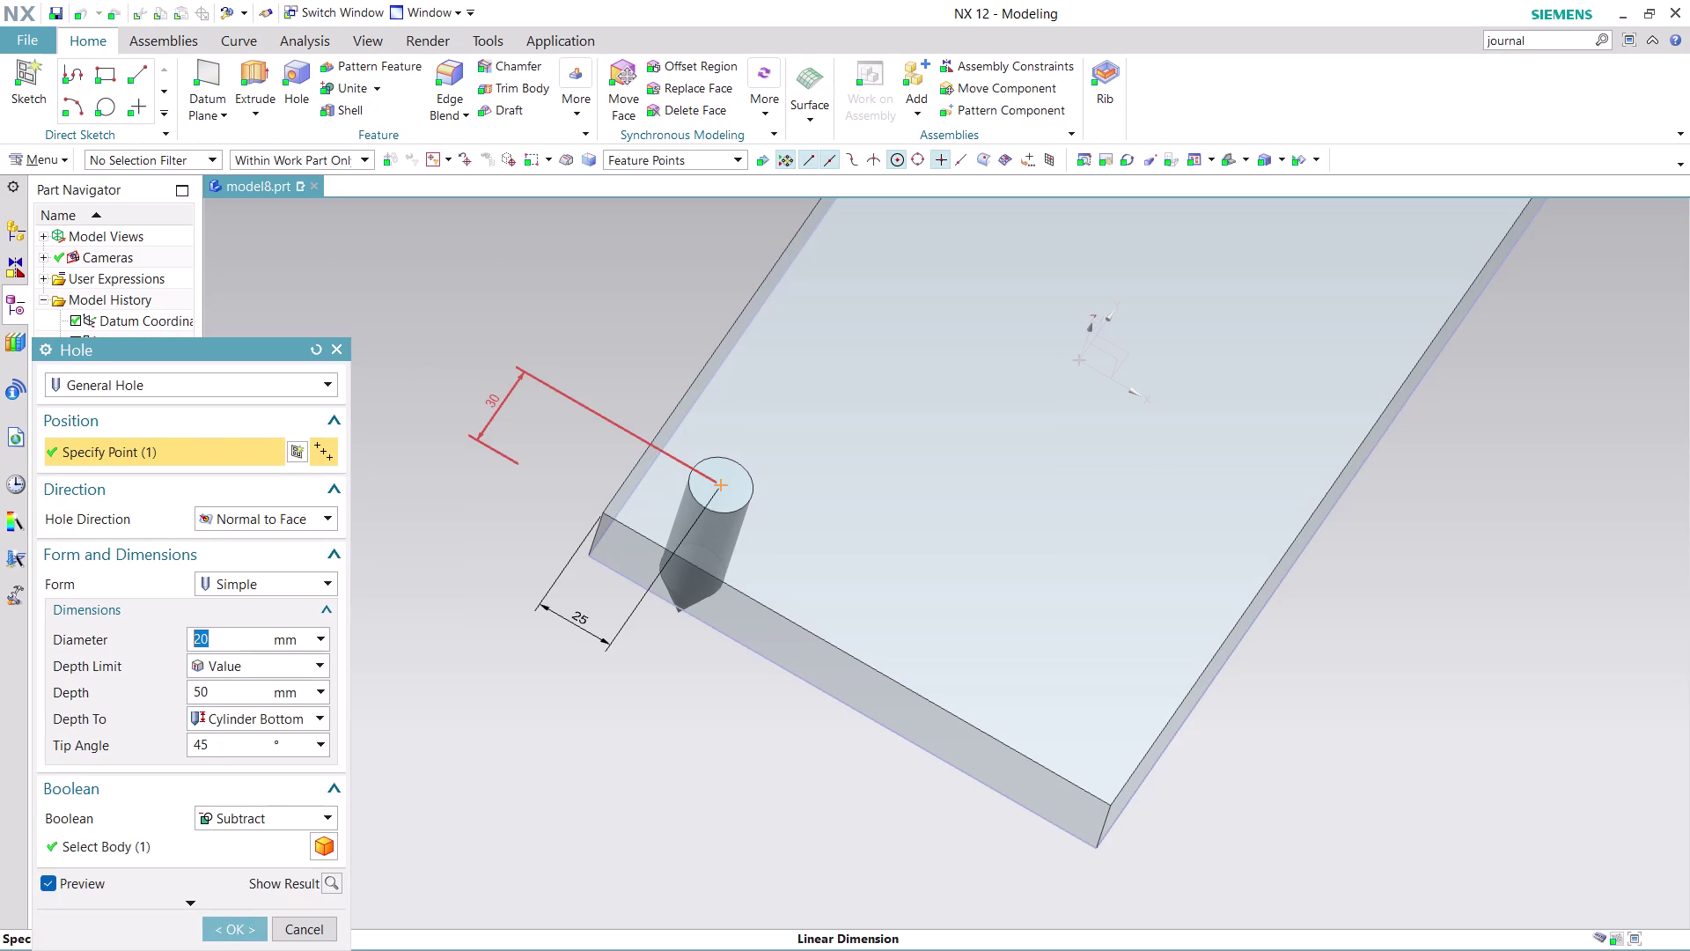
double_click(485, 407)
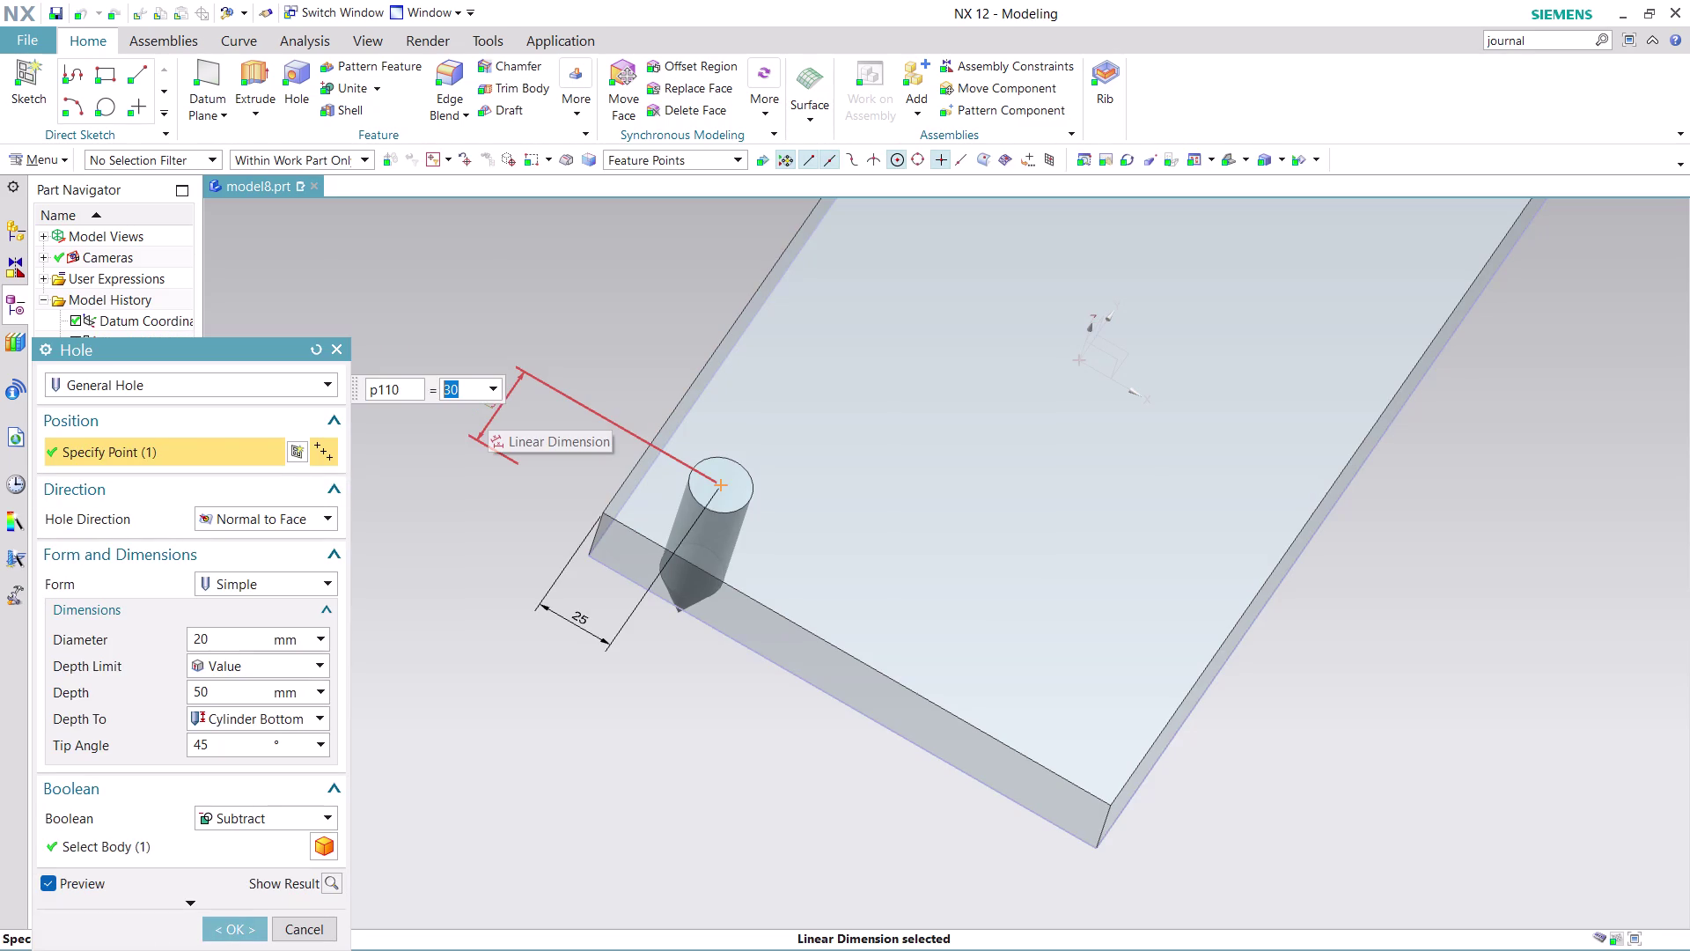
text(25)
key(Return)
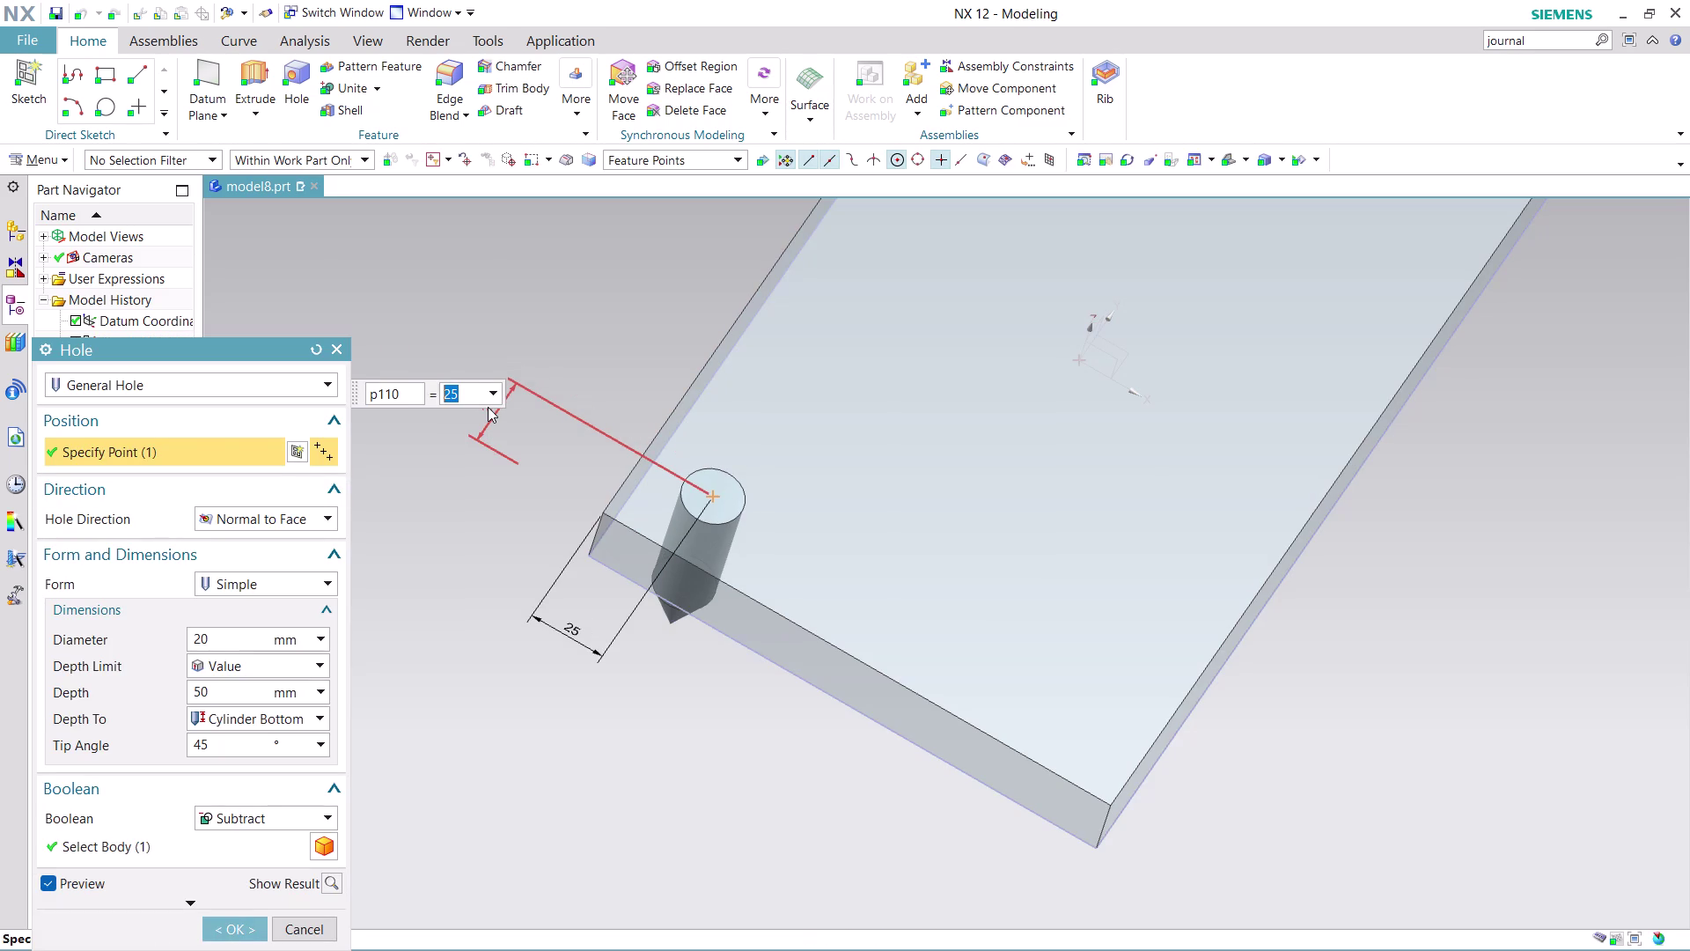
click(242, 927)
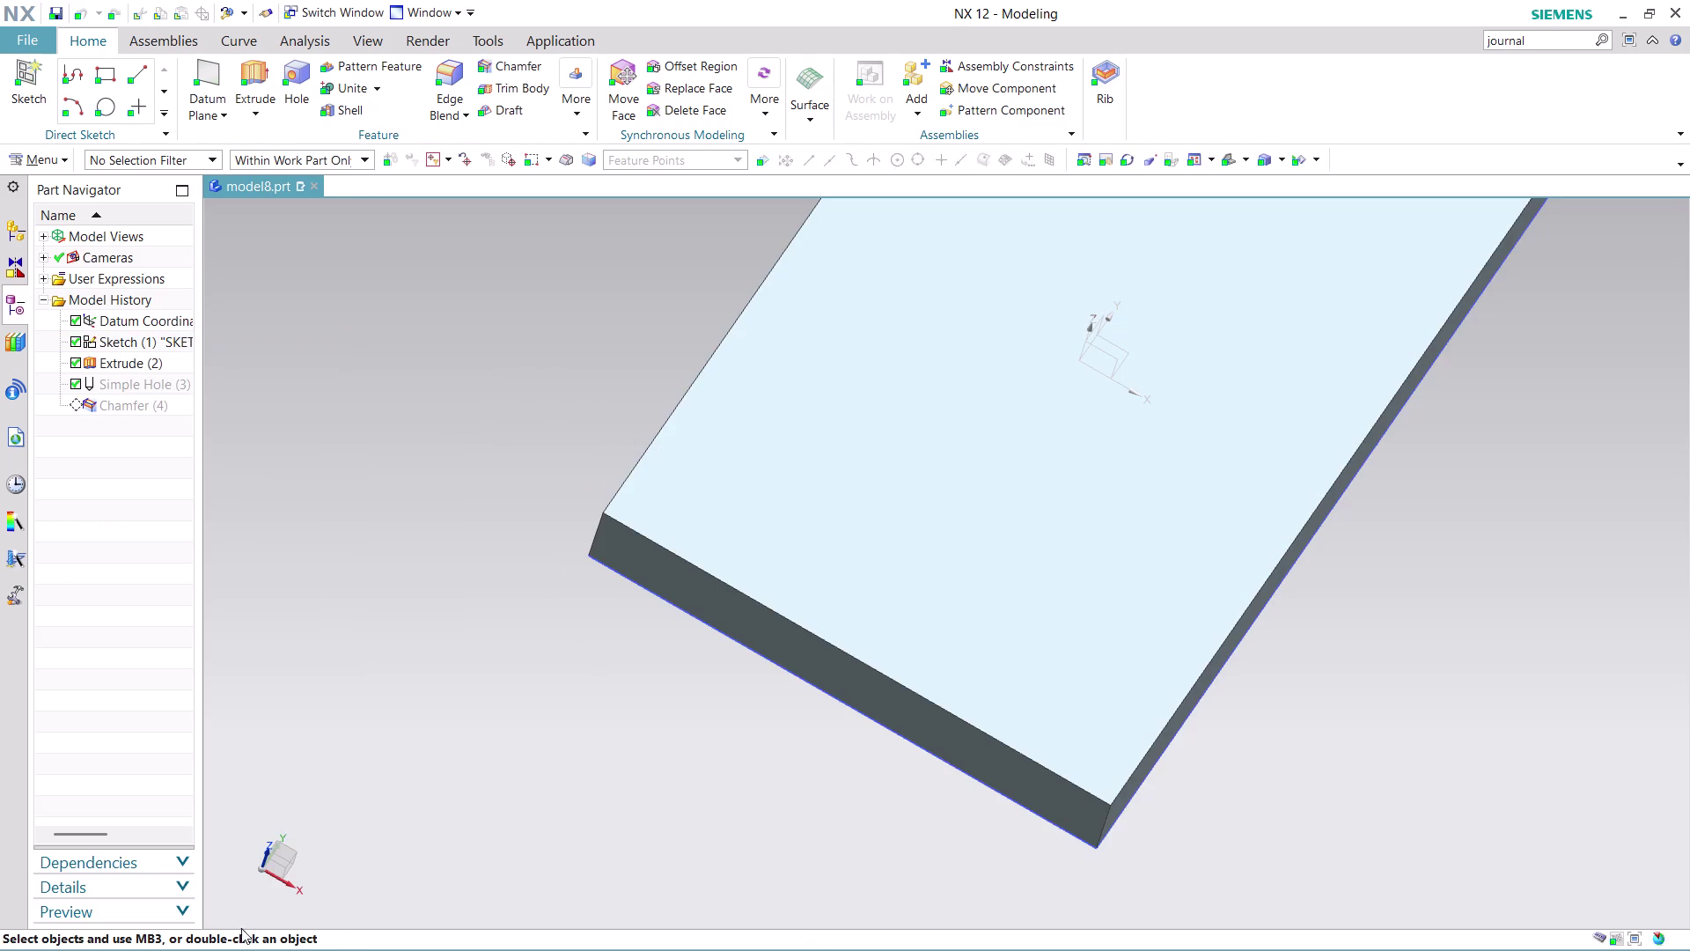
scroll(down, 3)
scroll(up, 3)
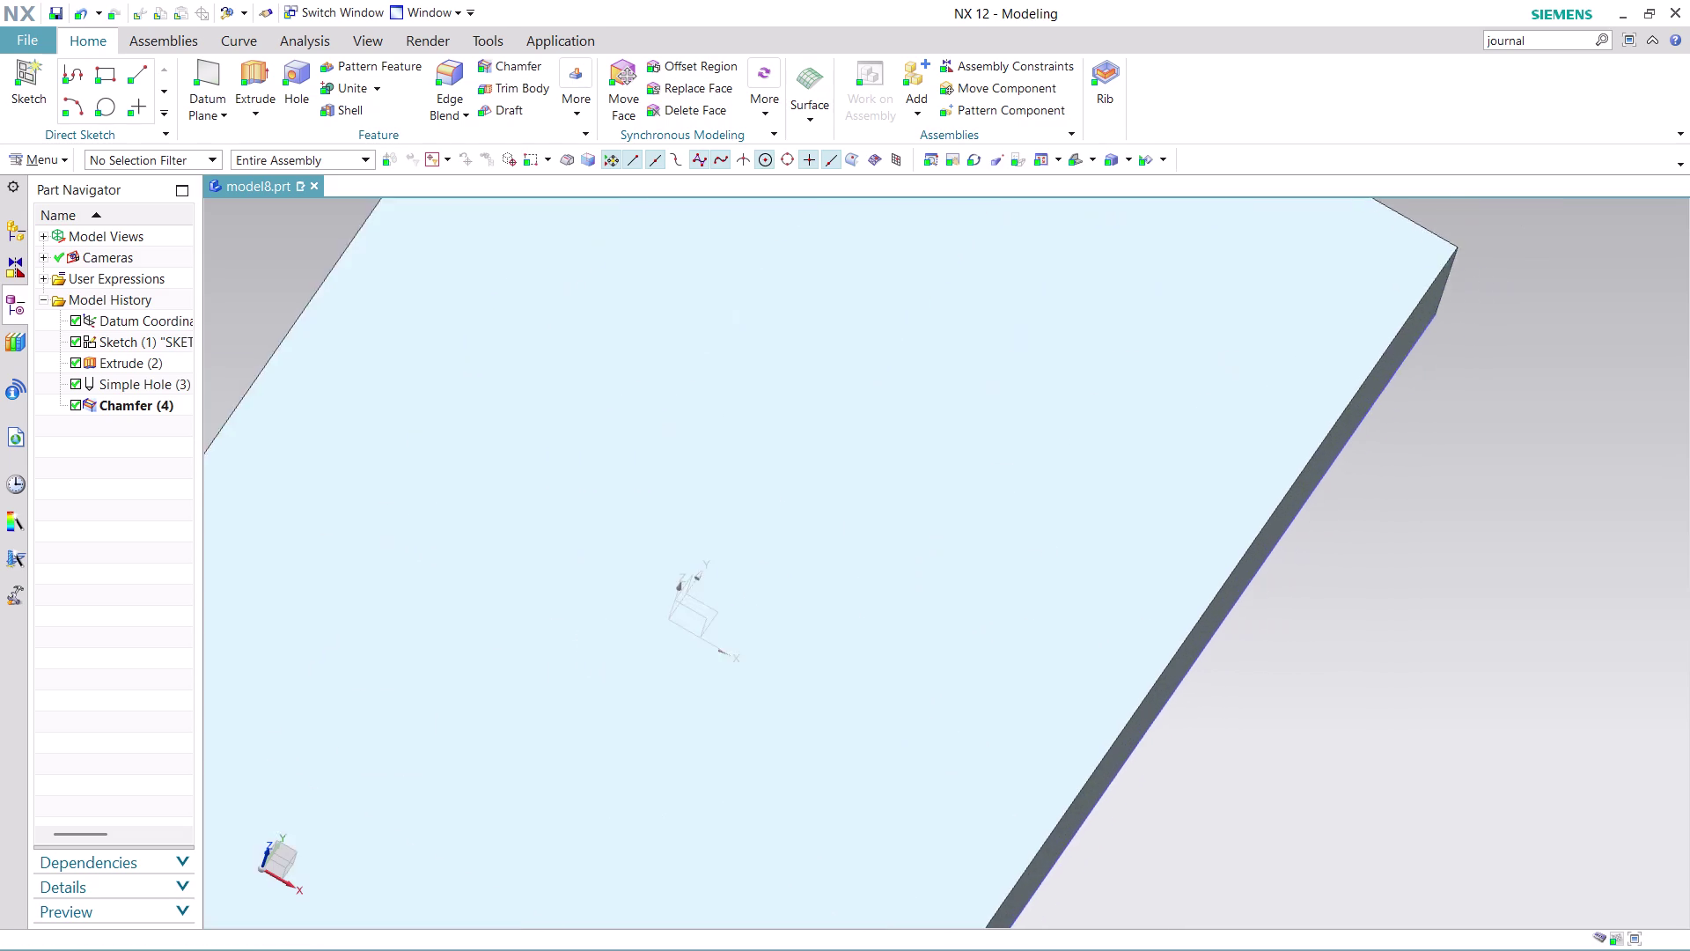
scroll(down, 3)
scroll(up, 3)
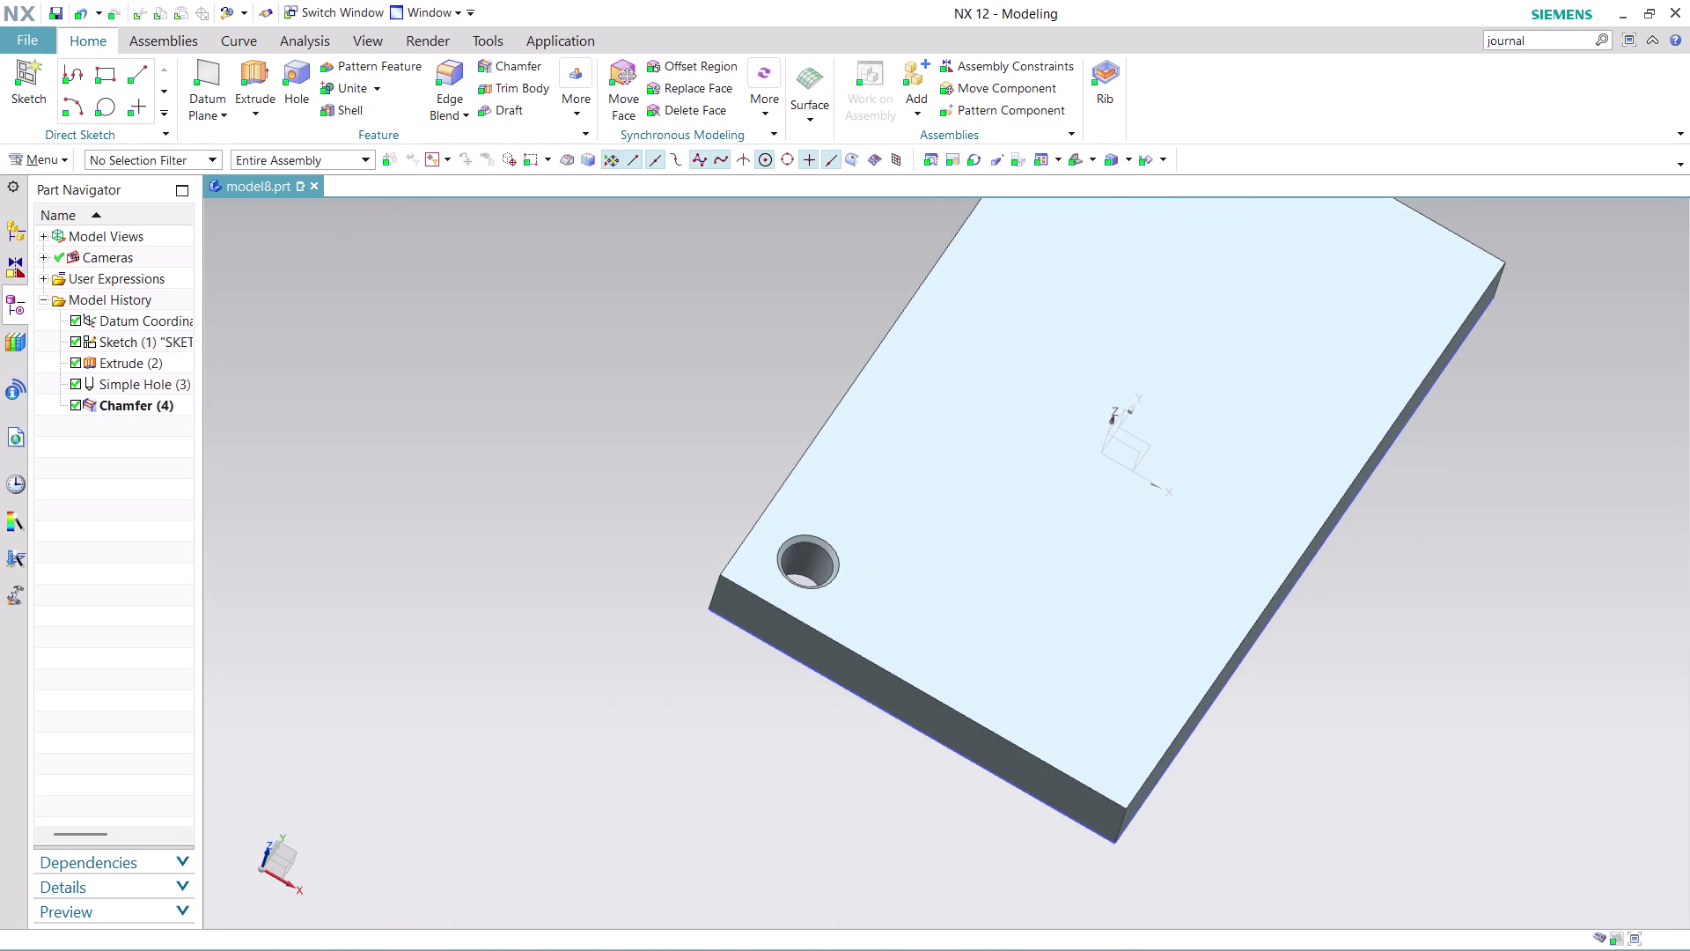
scroll(down, 3)
middle_drag(1559, 419, 1462, 458)
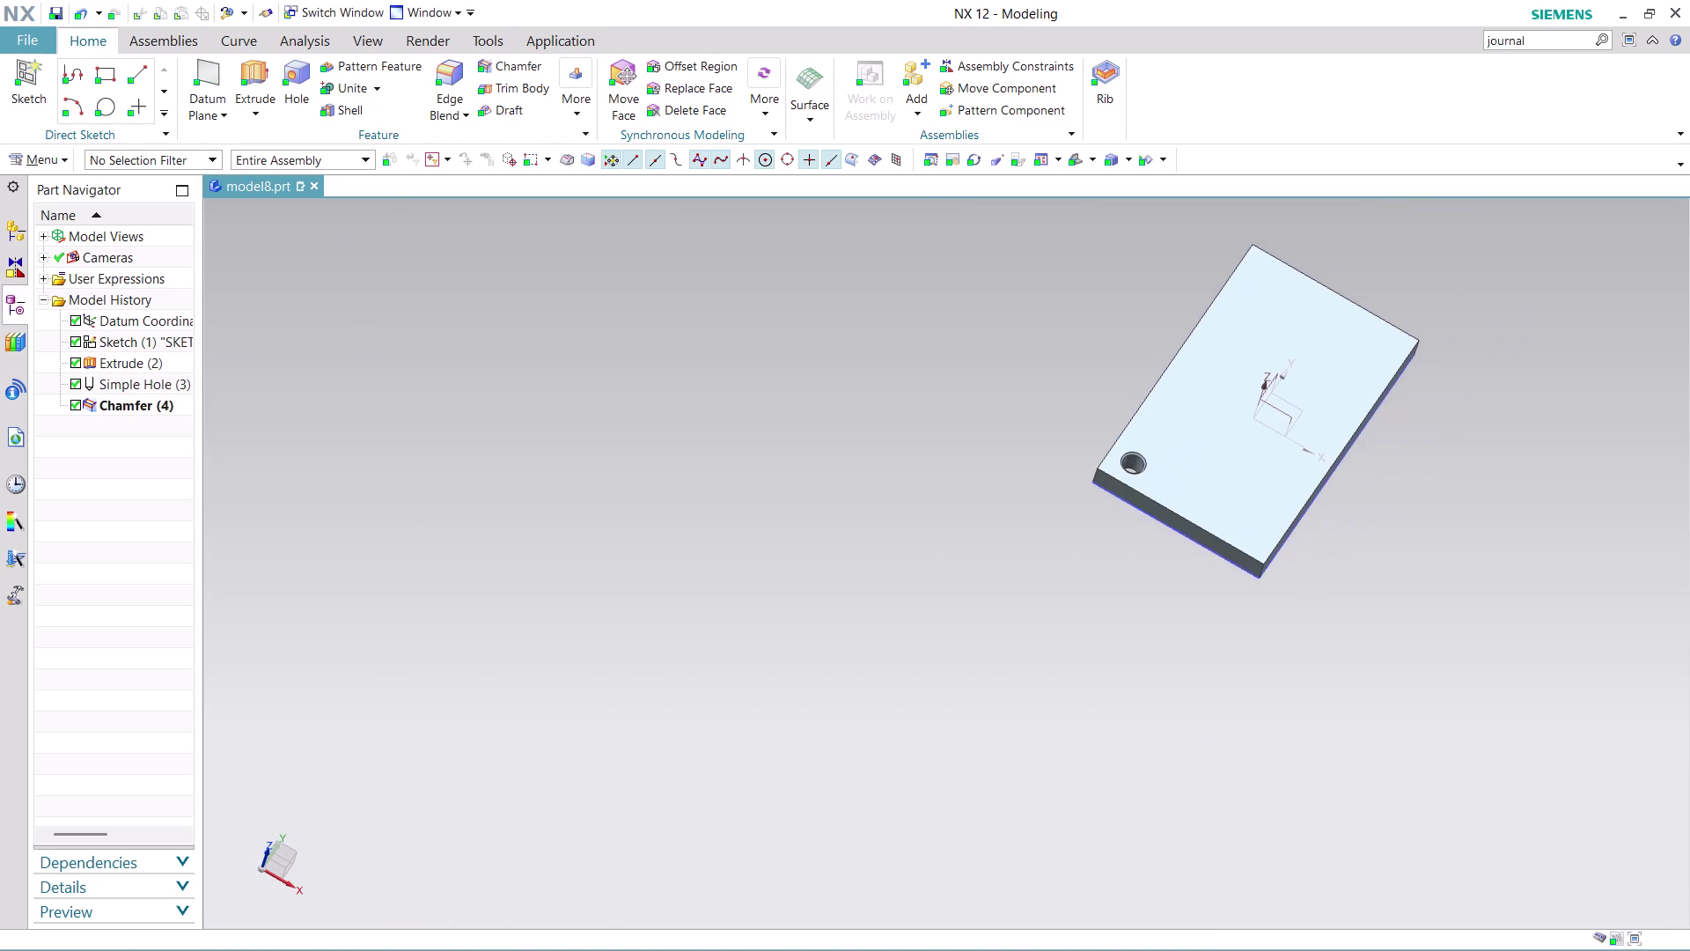
middle_drag(1462, 458, 982, 604)
scroll(up, 3)
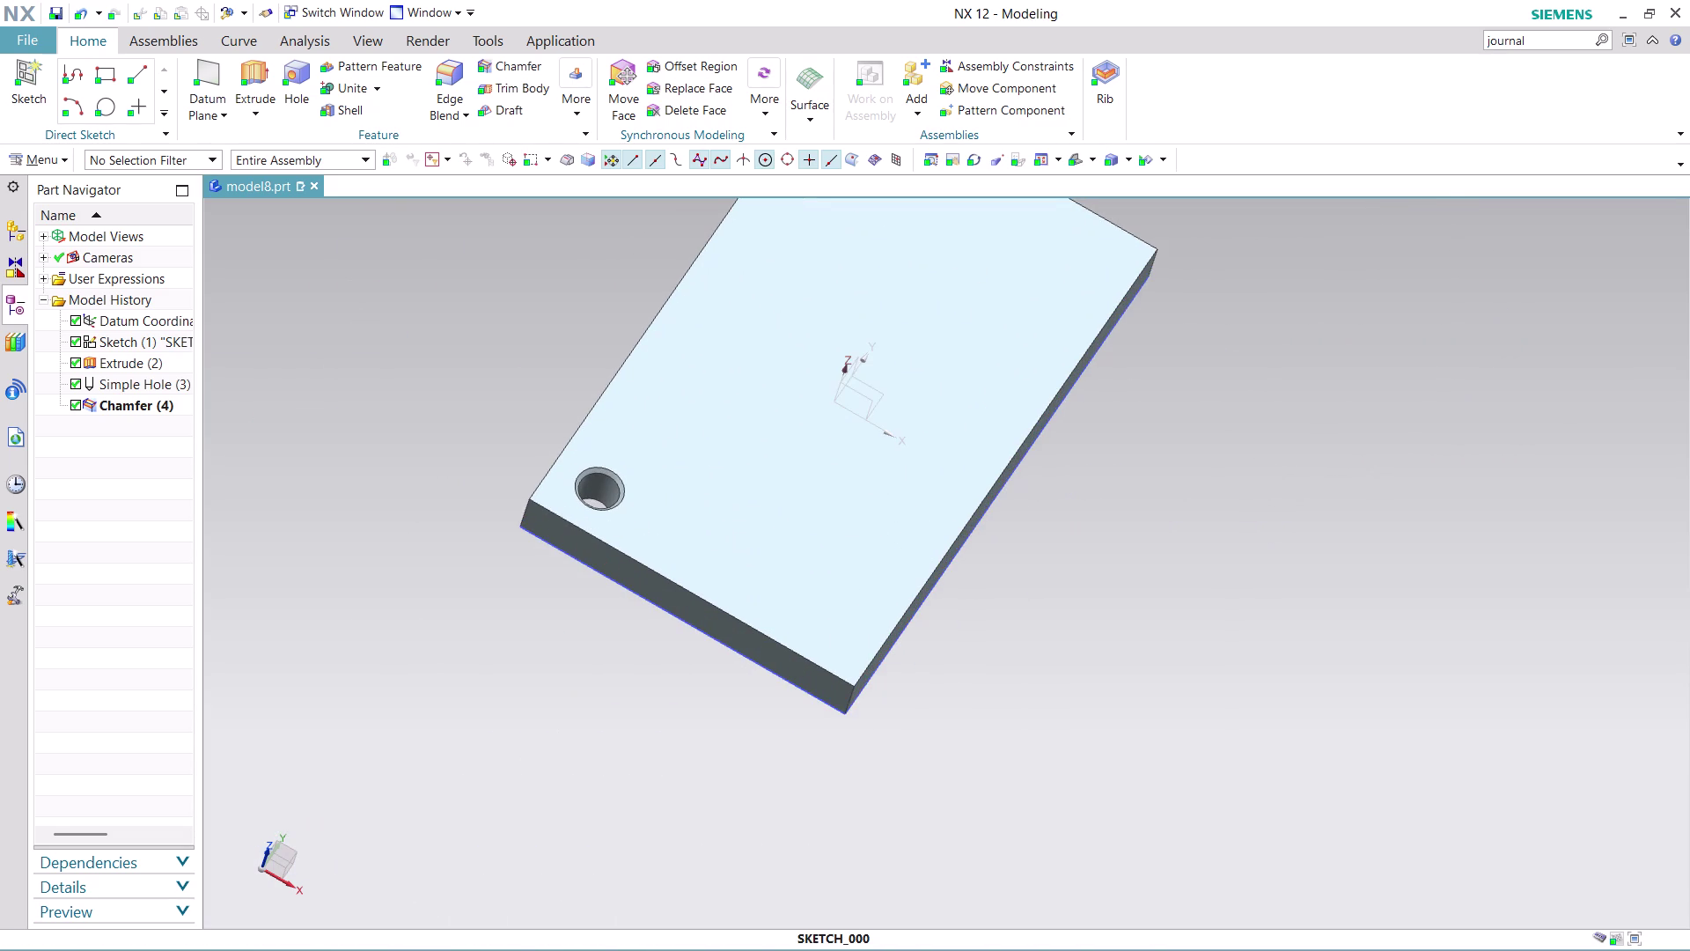
scroll(down, 3)
scroll(up, 3)
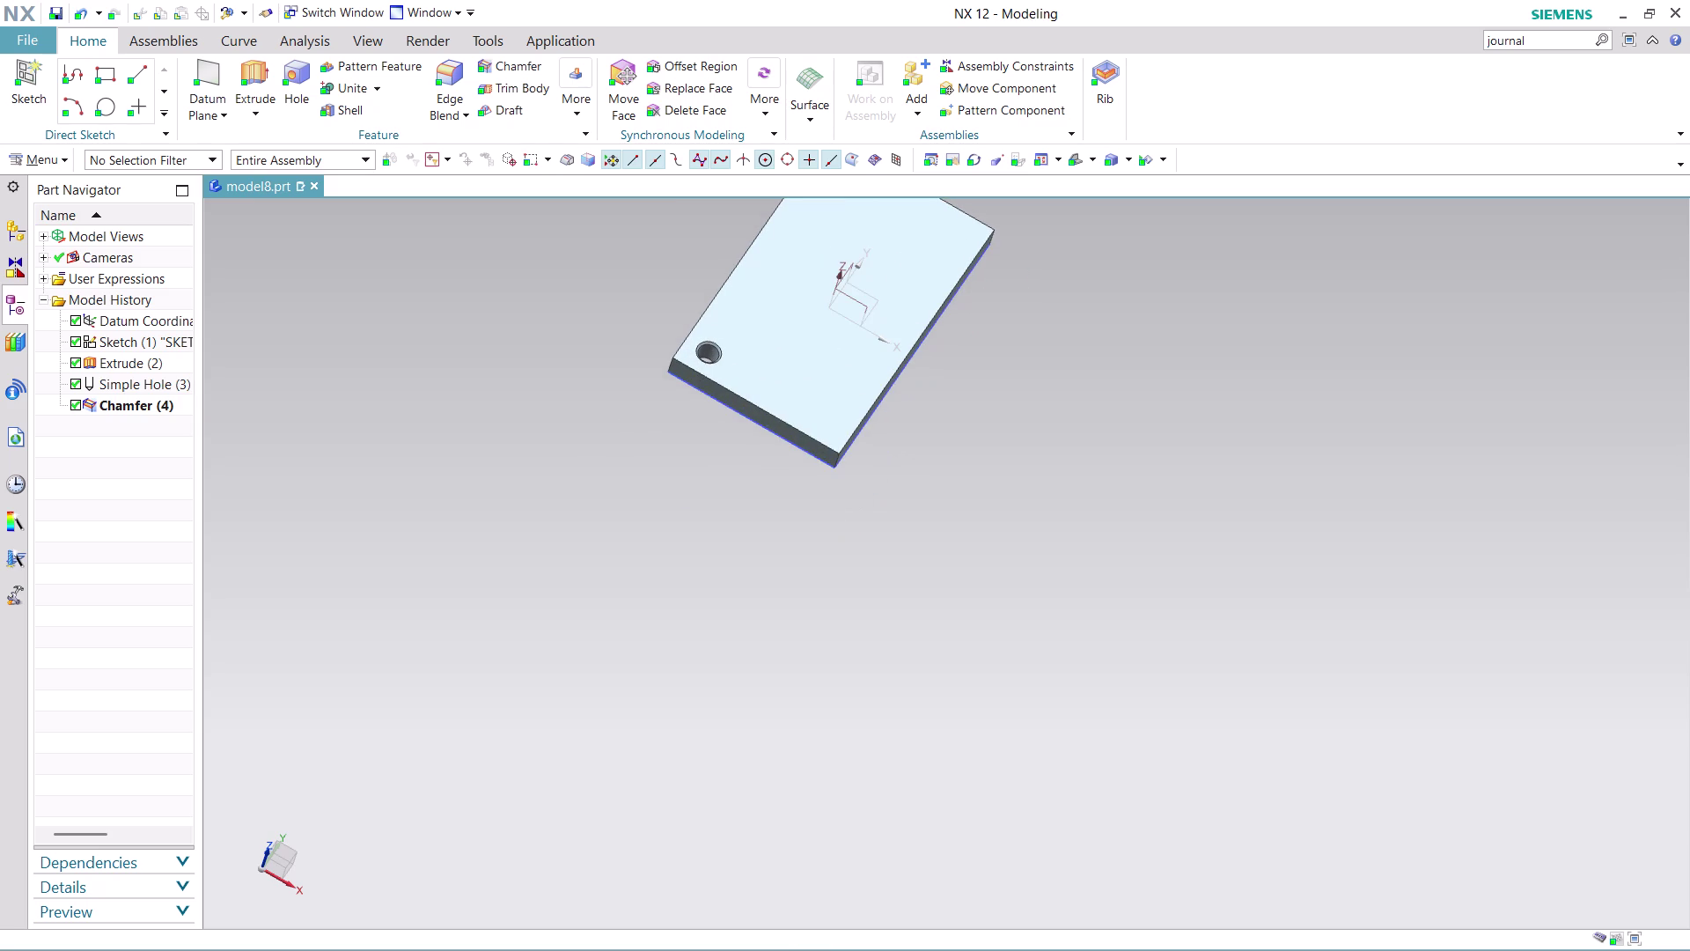
middle_drag(1101, 315, 1042, 486)
scroll(down, 3)
scroll(up, 3)
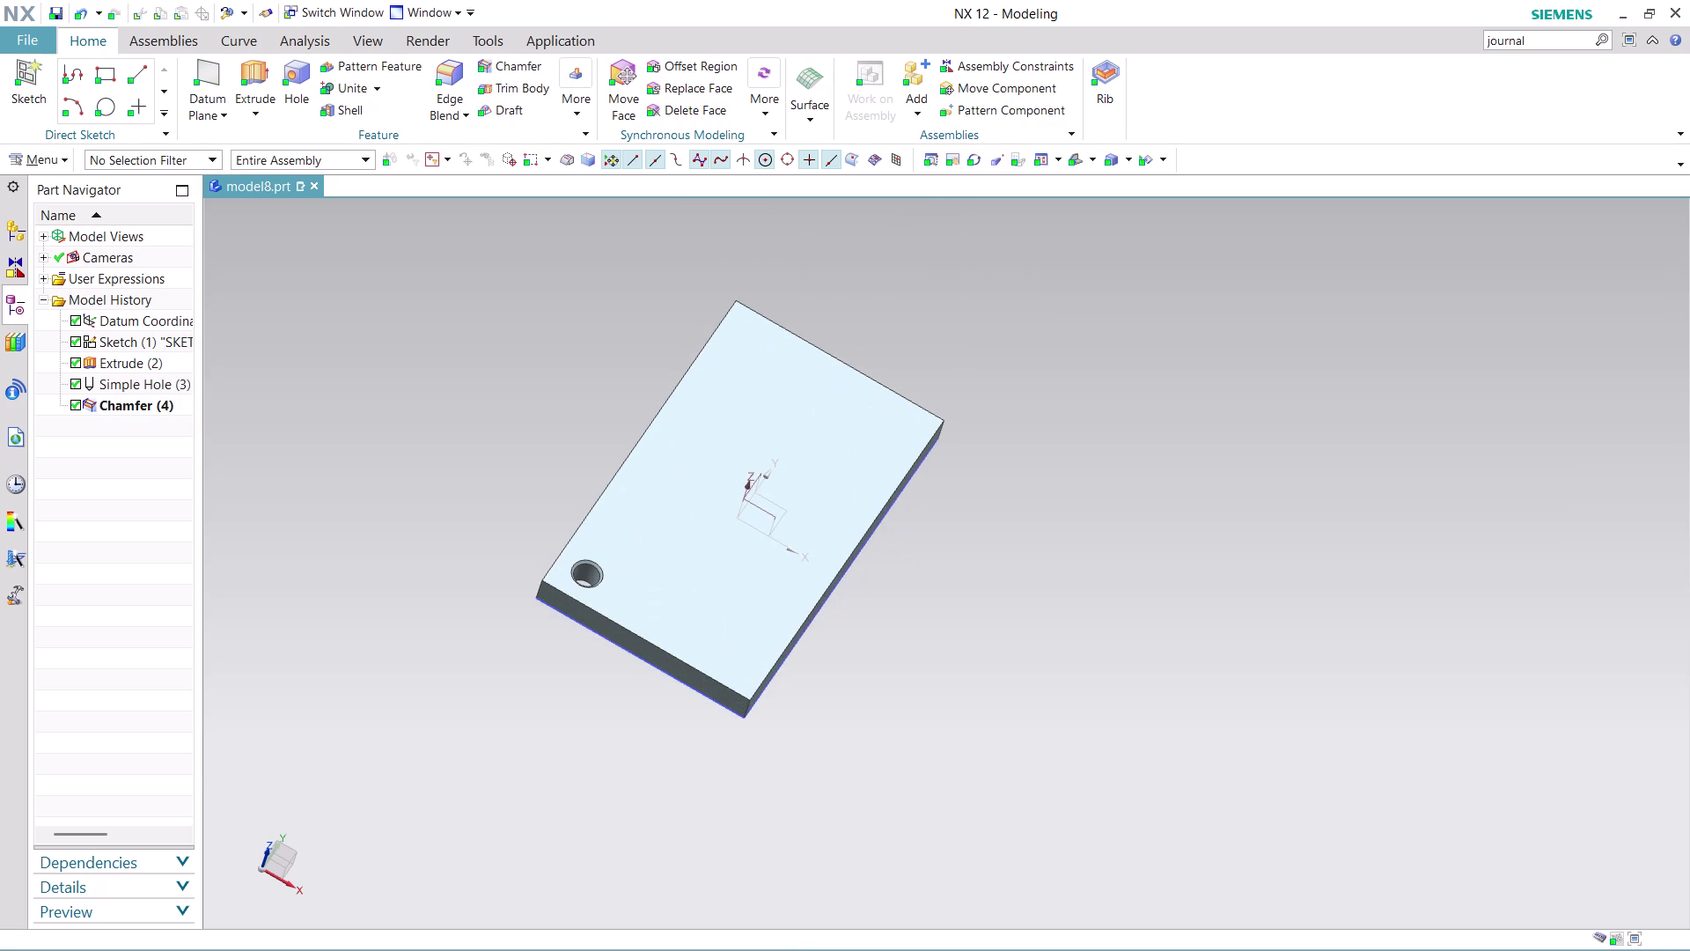
scroll(up, 3)
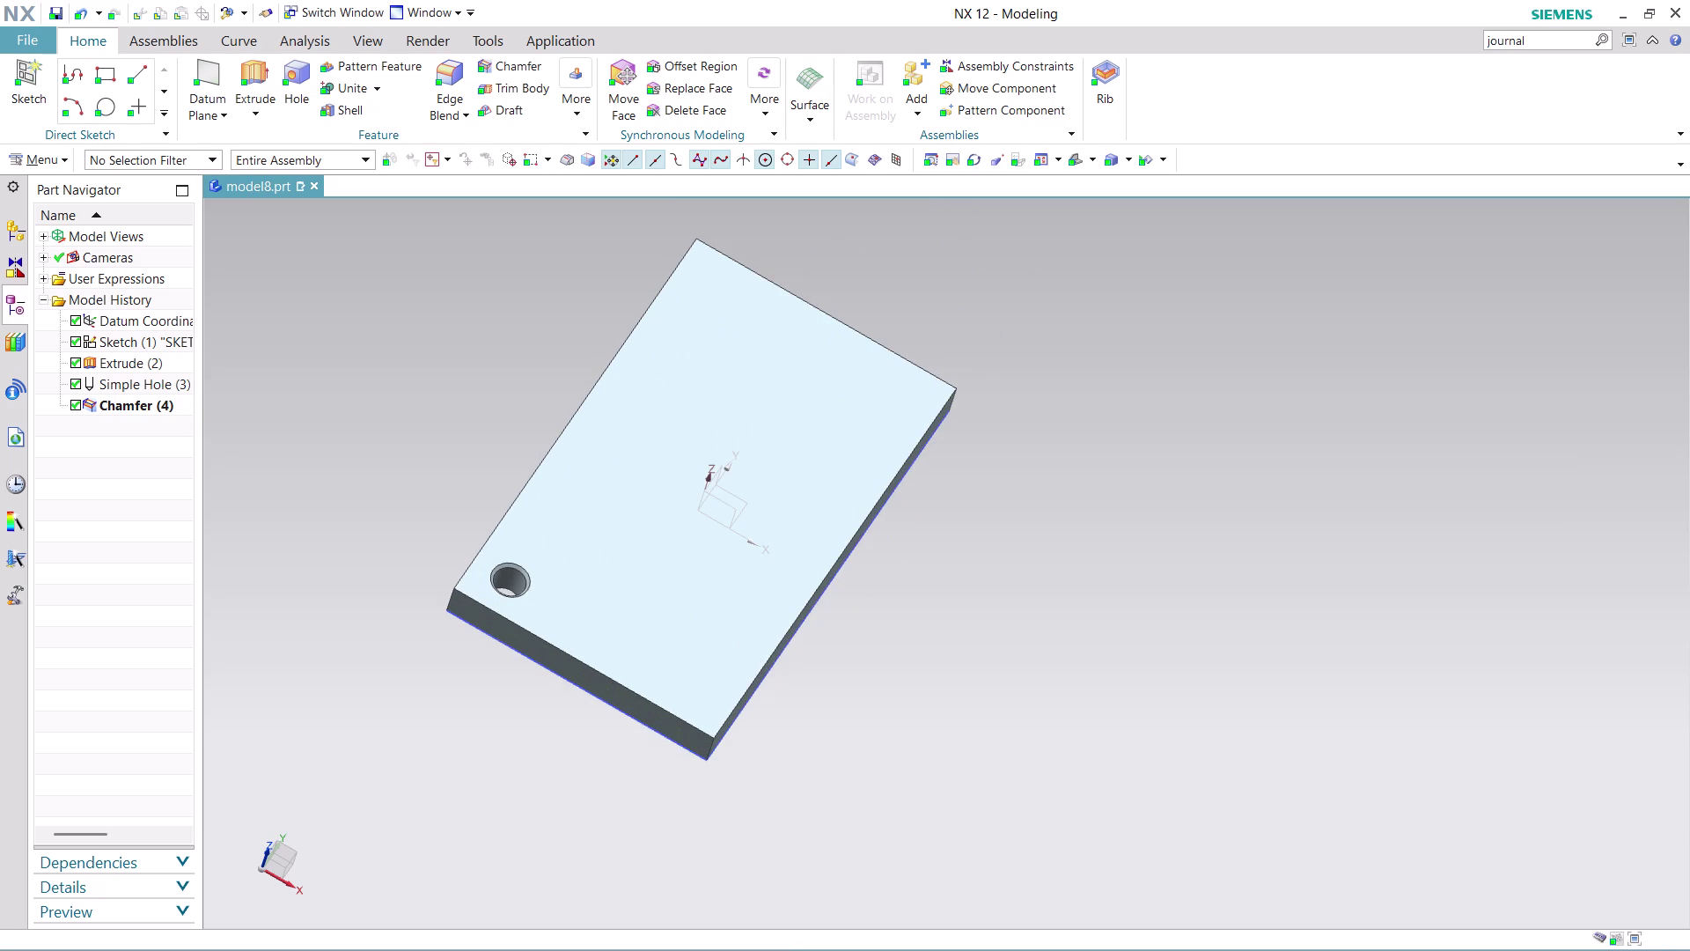